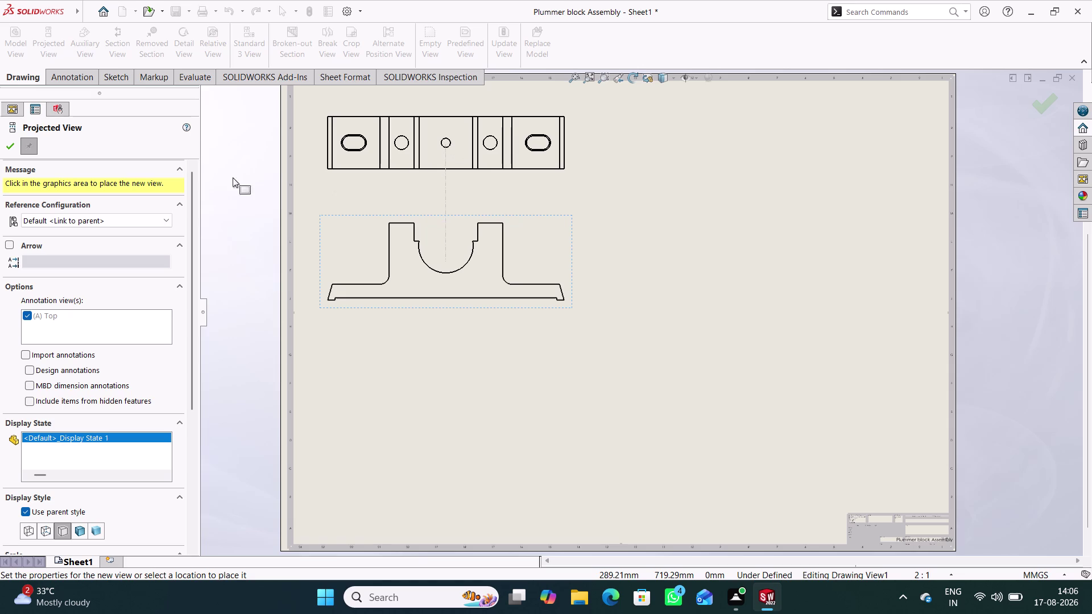
Cancel the projected top view and show hidden lines in the front view.
click(11, 147)
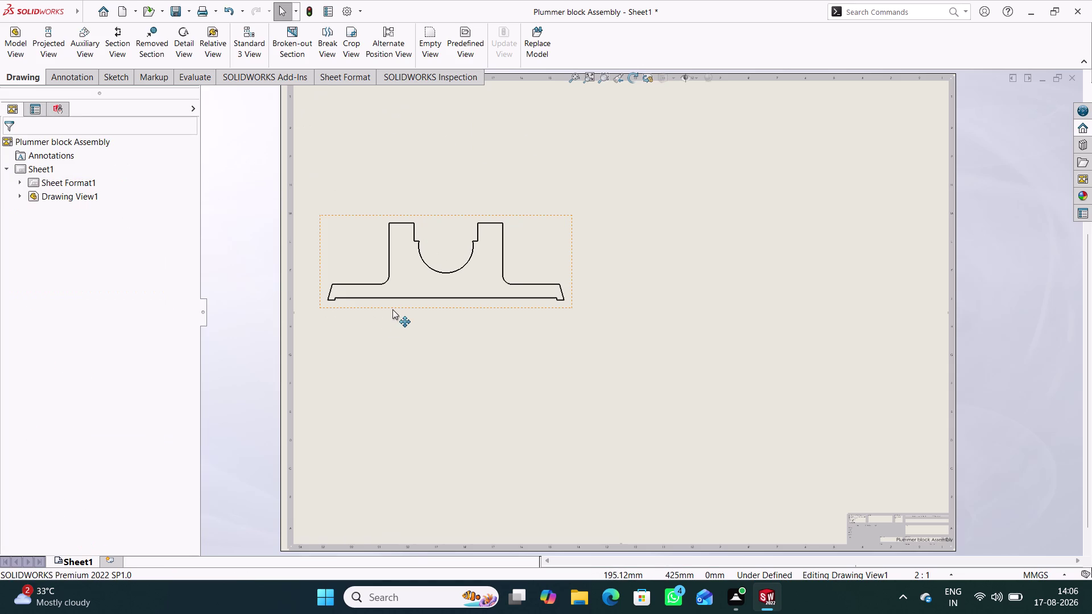
double_click(395, 308)
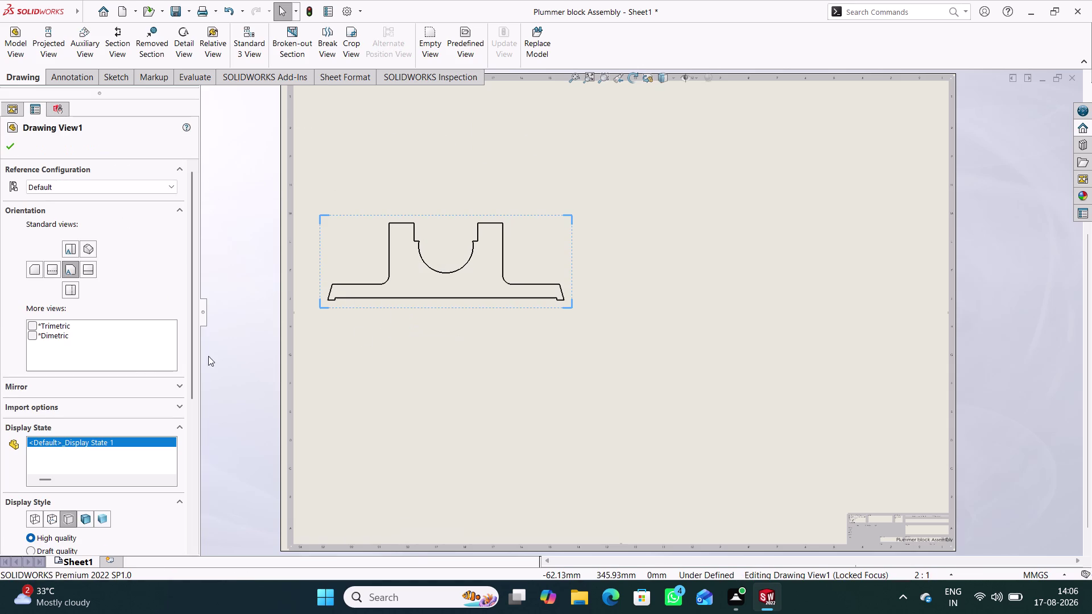
click(46, 516)
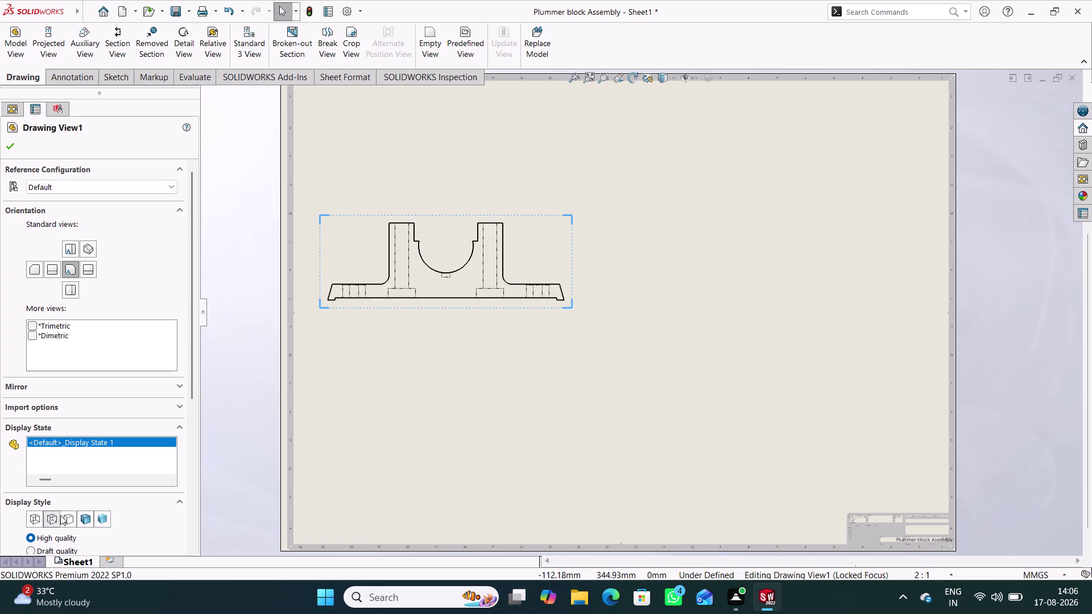
scroll(down, 3)
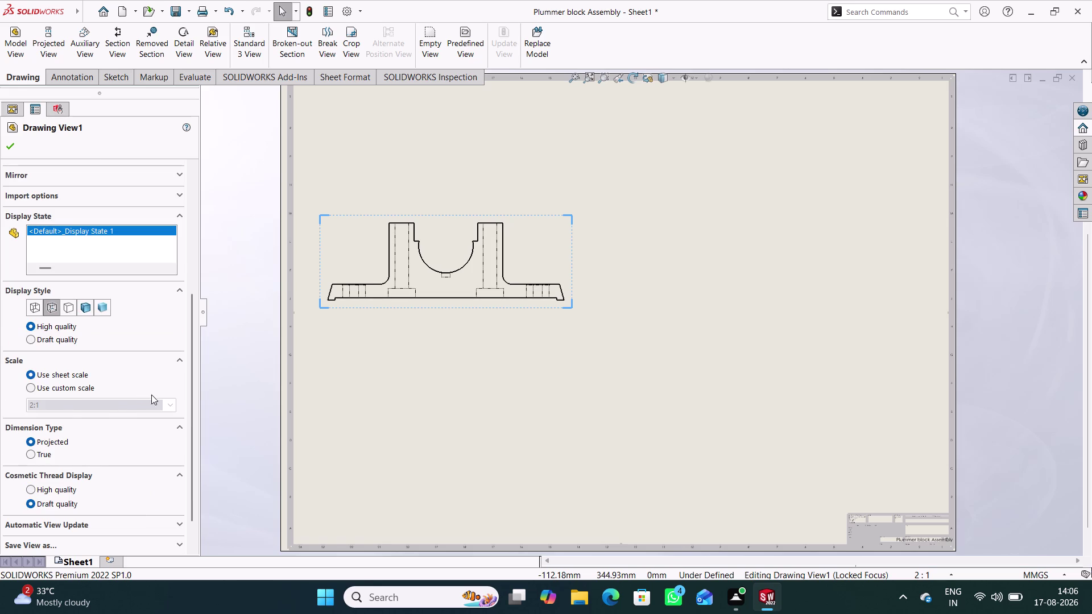
click(68, 389)
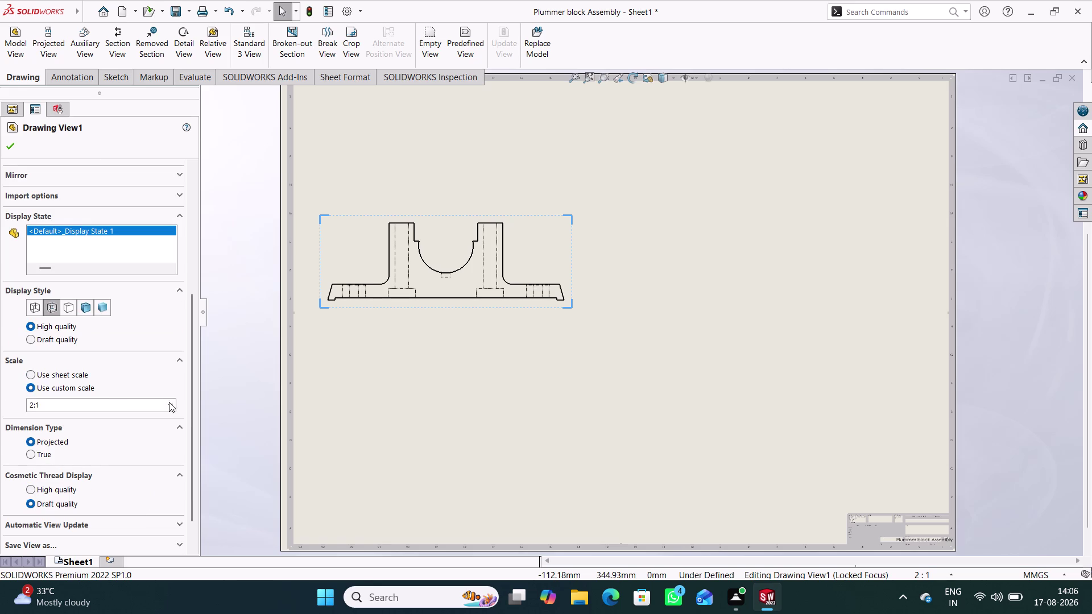
Give the front view a smaller custom scale, after briefly trying 2:1.
click(171, 405)
click(66, 418)
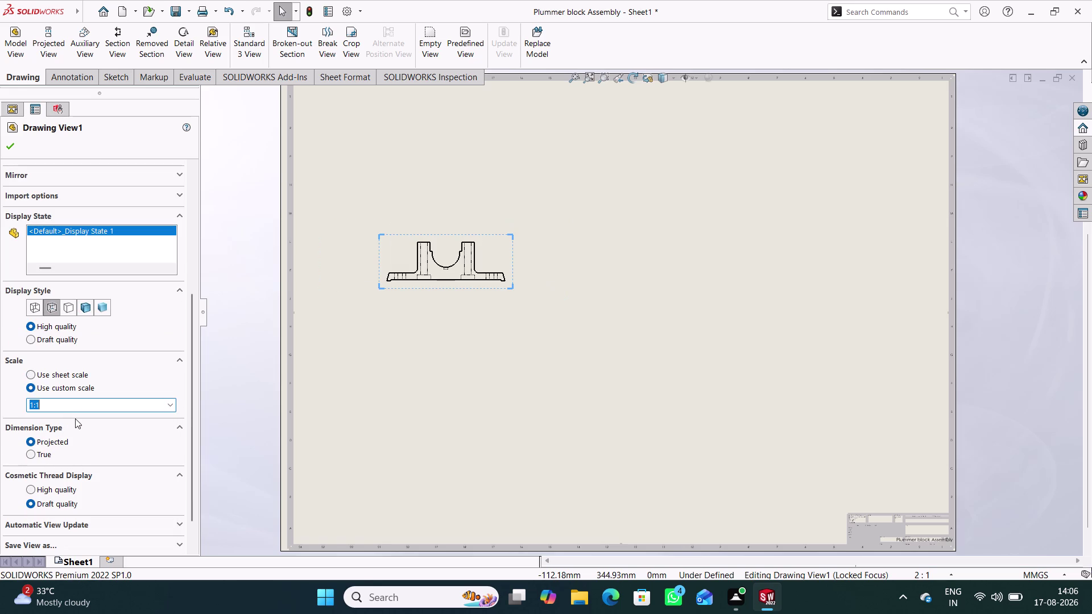
click(169, 406)
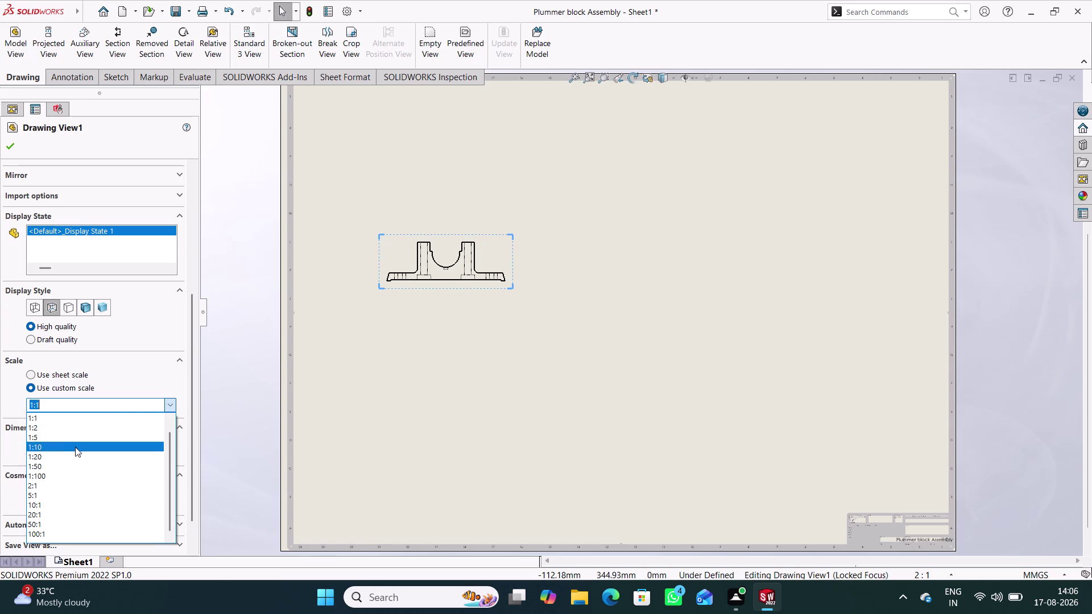
click(64, 482)
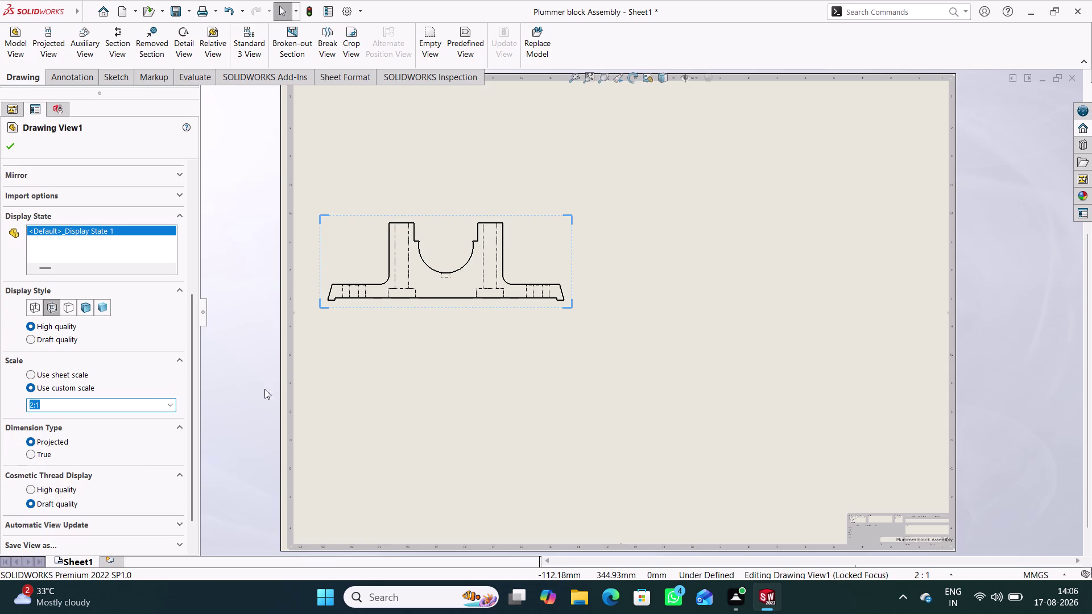
click(168, 406)
click(85, 422)
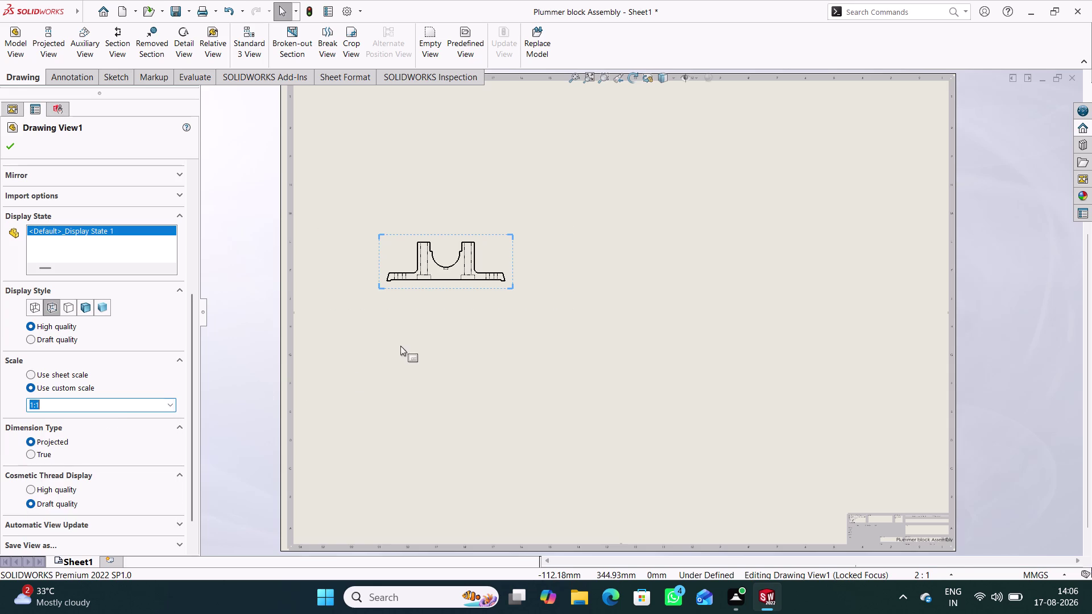
click(436, 332)
scroll(up, 3)
scroll(down, 3)
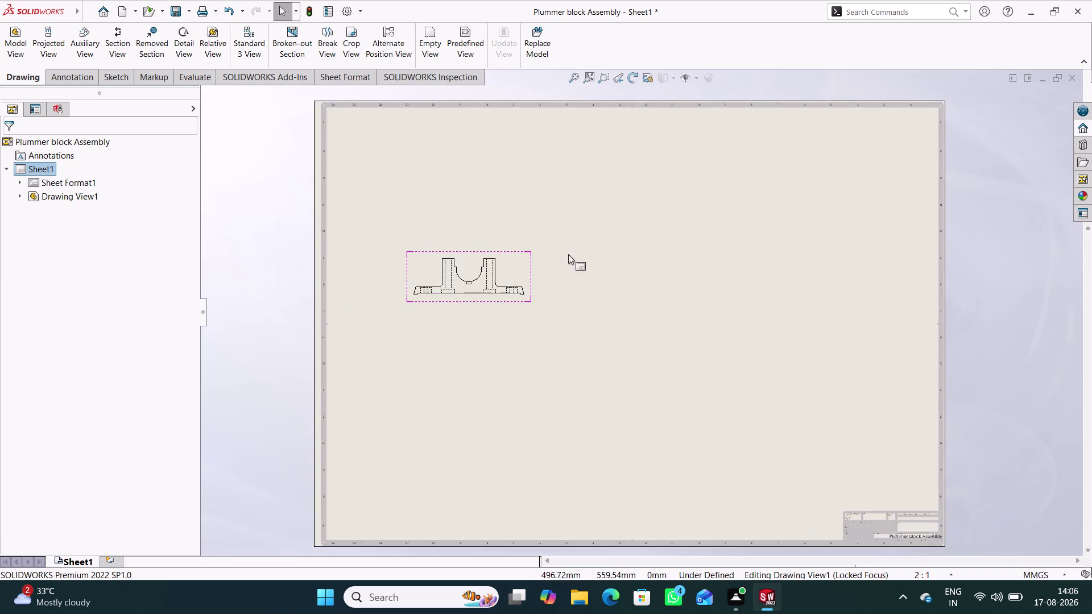
drag(528, 292, 468, 229)
click(414, 319)
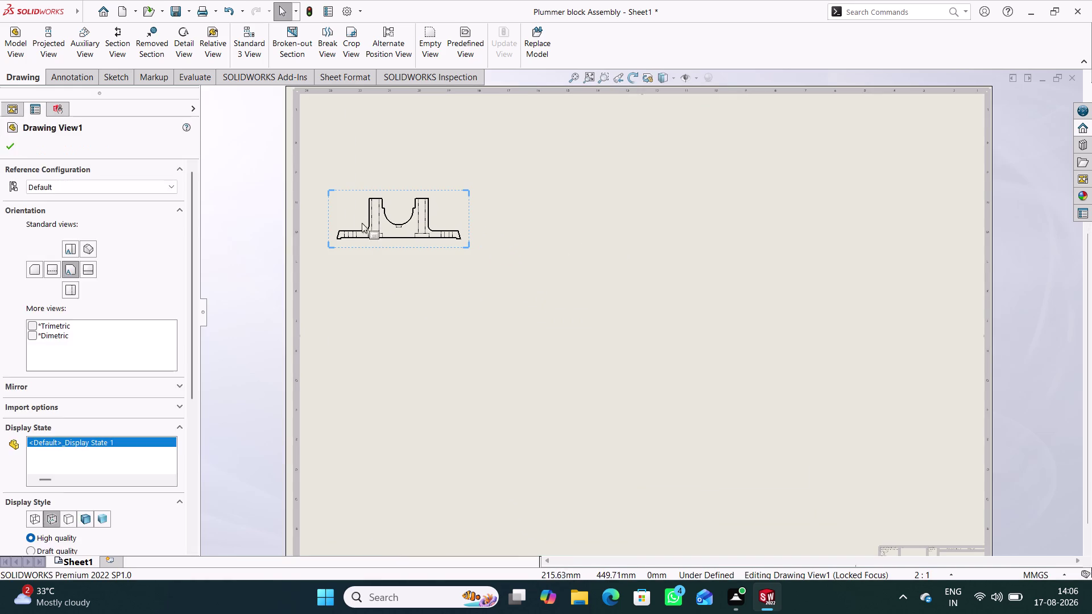
Draw a horizontal cutting line through the front view, preview section A-A, then cancel it.
click(120, 49)
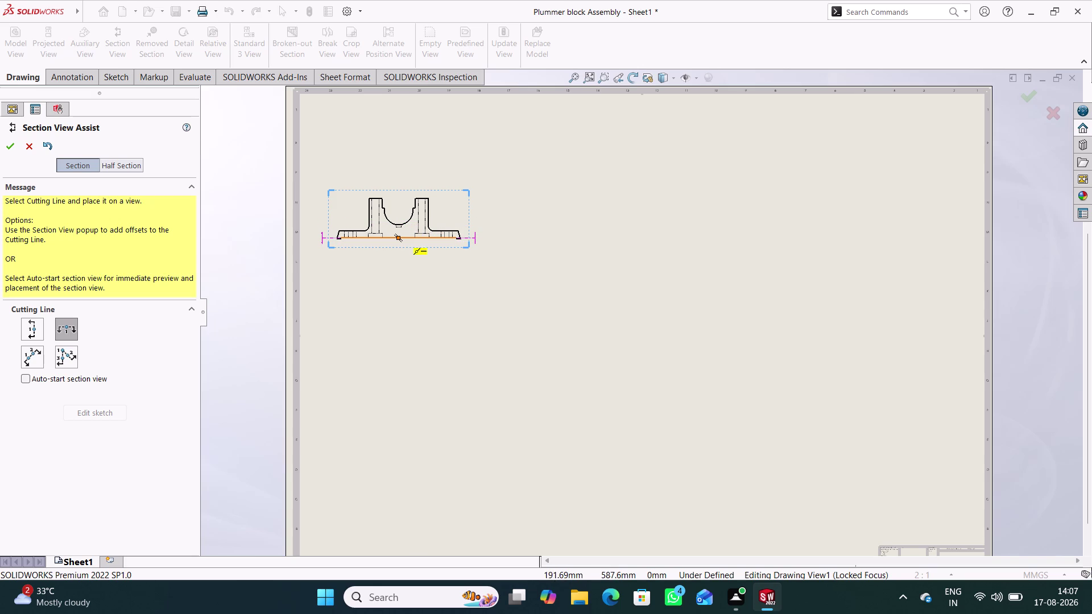
click(399, 236)
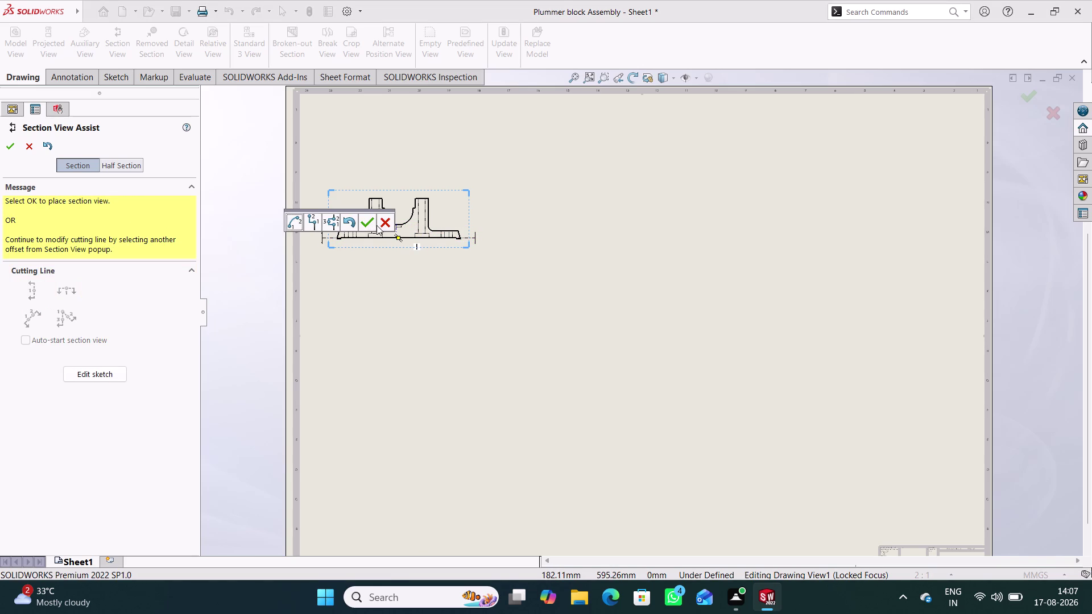
click(366, 222)
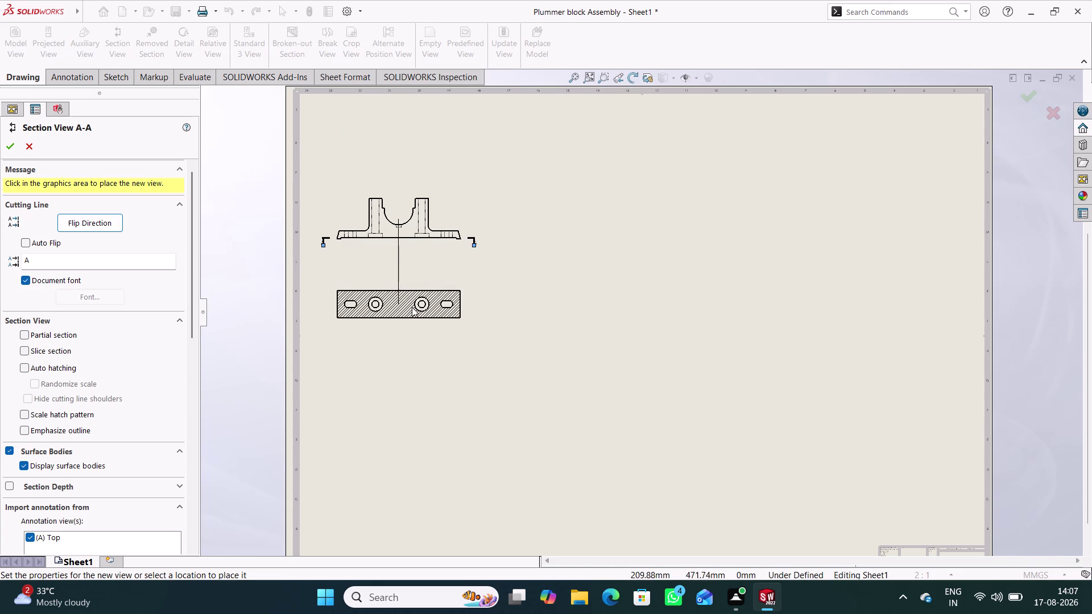
click(31, 150)
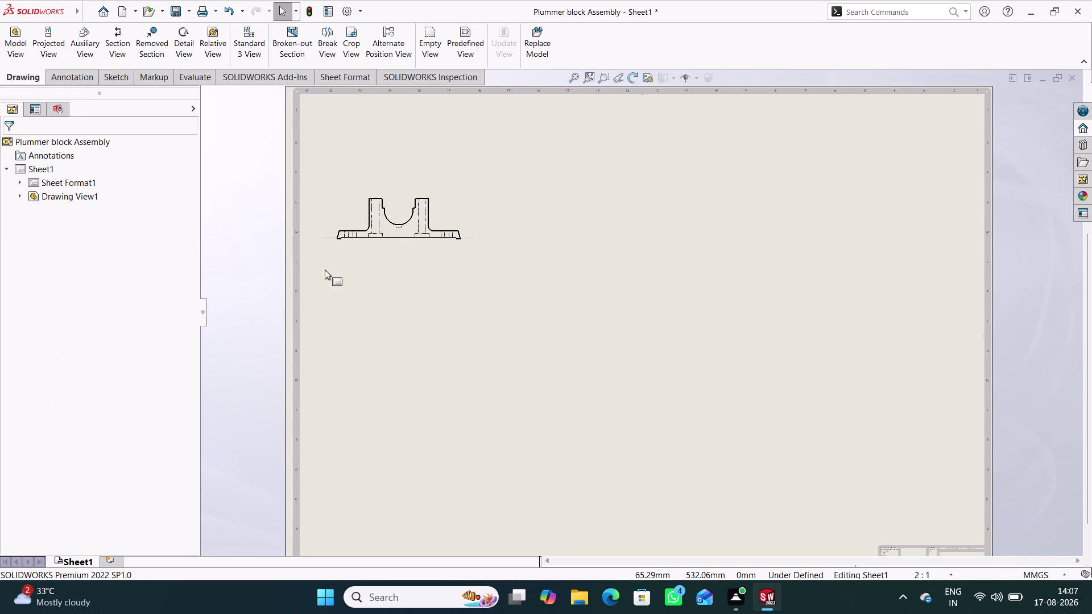
Undo the existing views and insert a model view of the Plummer block Assembly.
key(ctrl+z)
key(ctrl+z)
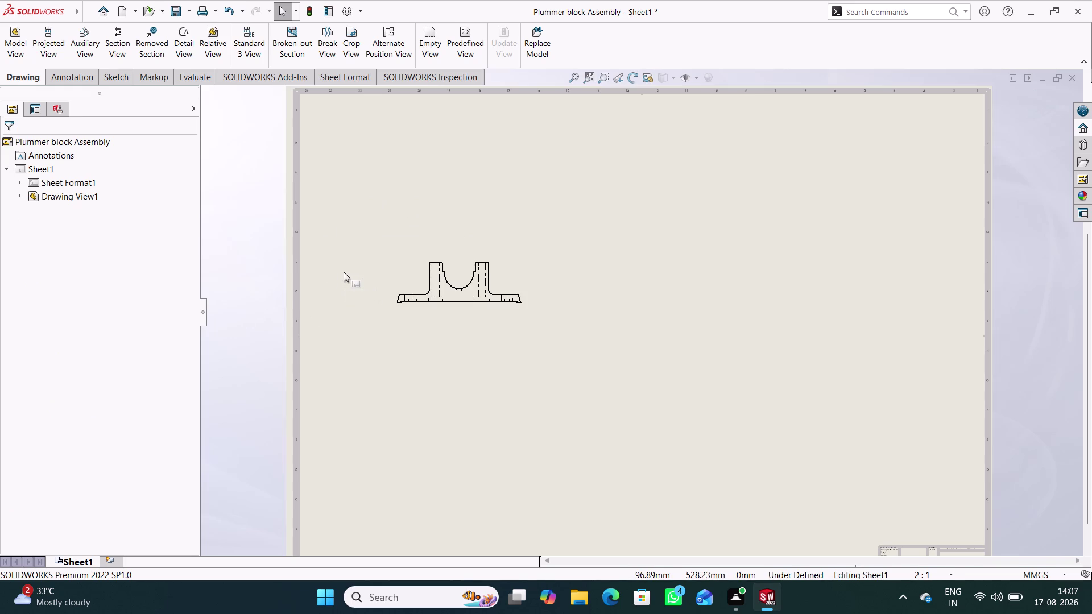
key(ctrl+z)
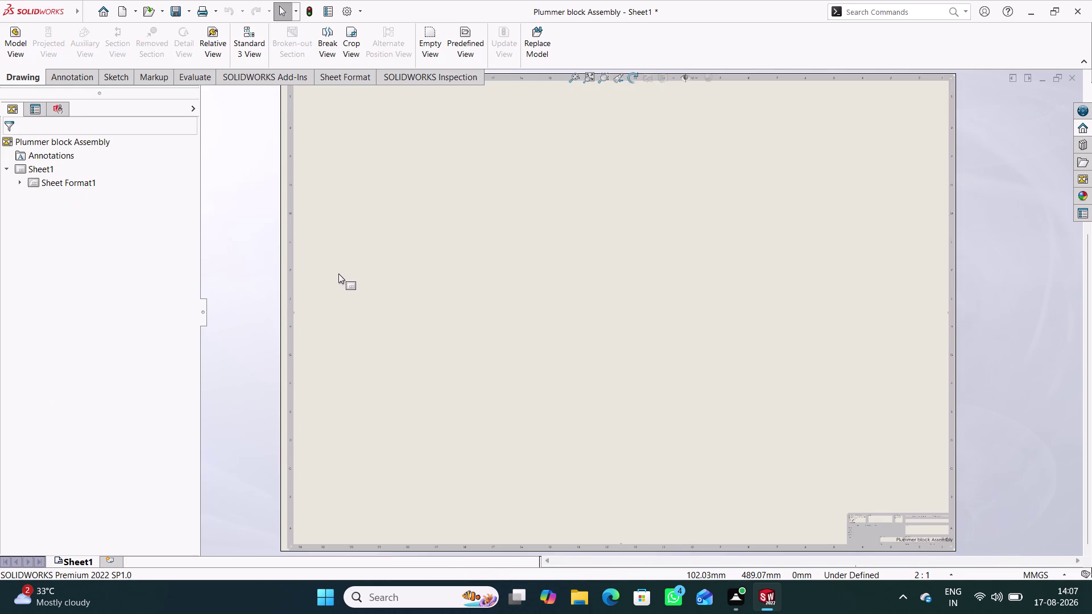
click(25, 56)
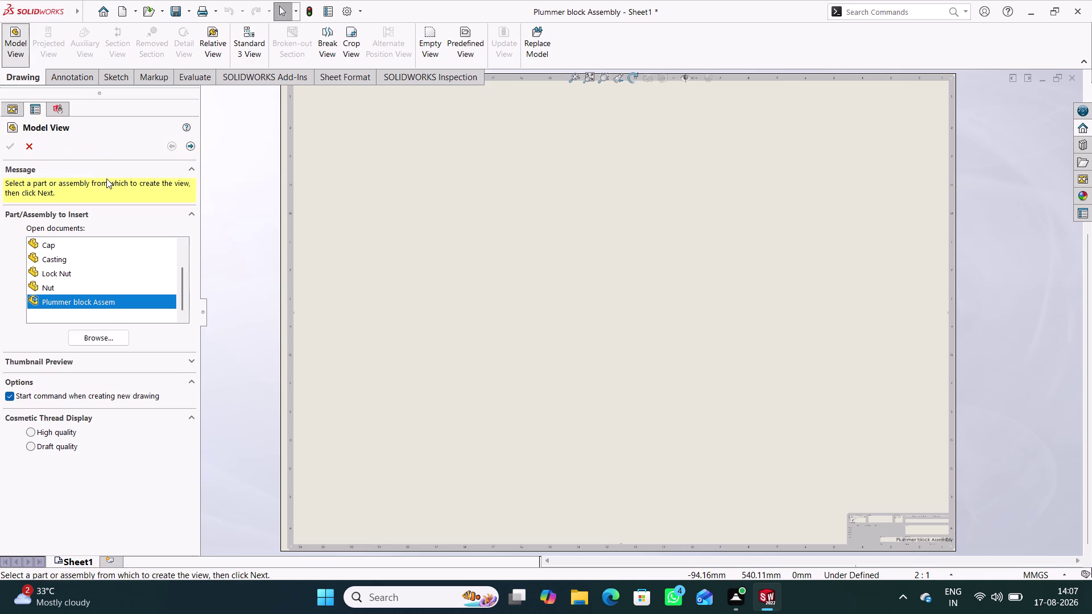
double_click(80, 263)
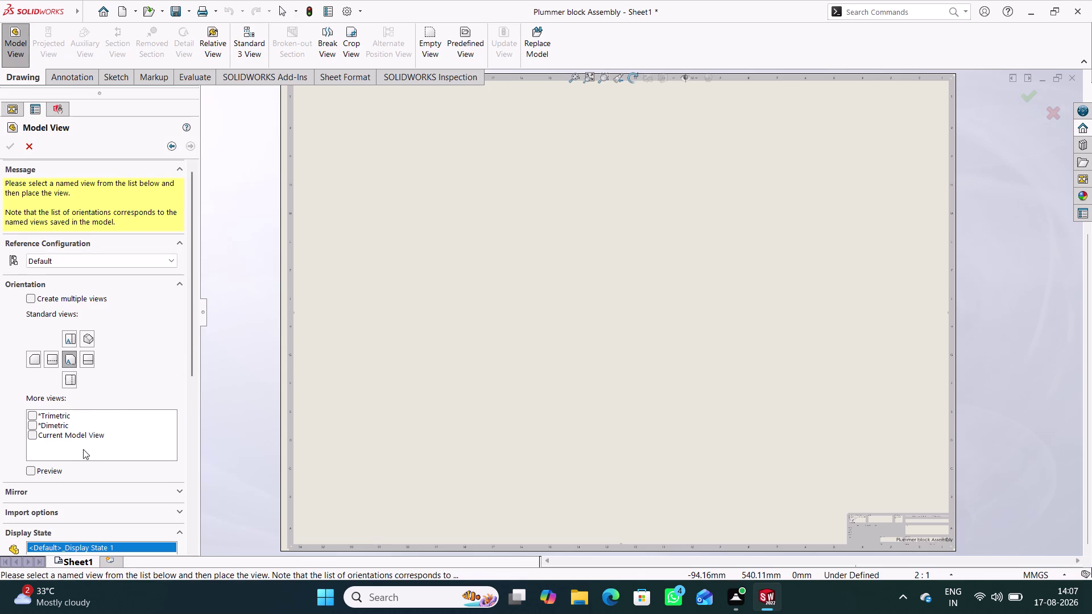
Set the new assembly view to a custom 1:1 scale.
scroll(down, 3)
scroll(down, 3)
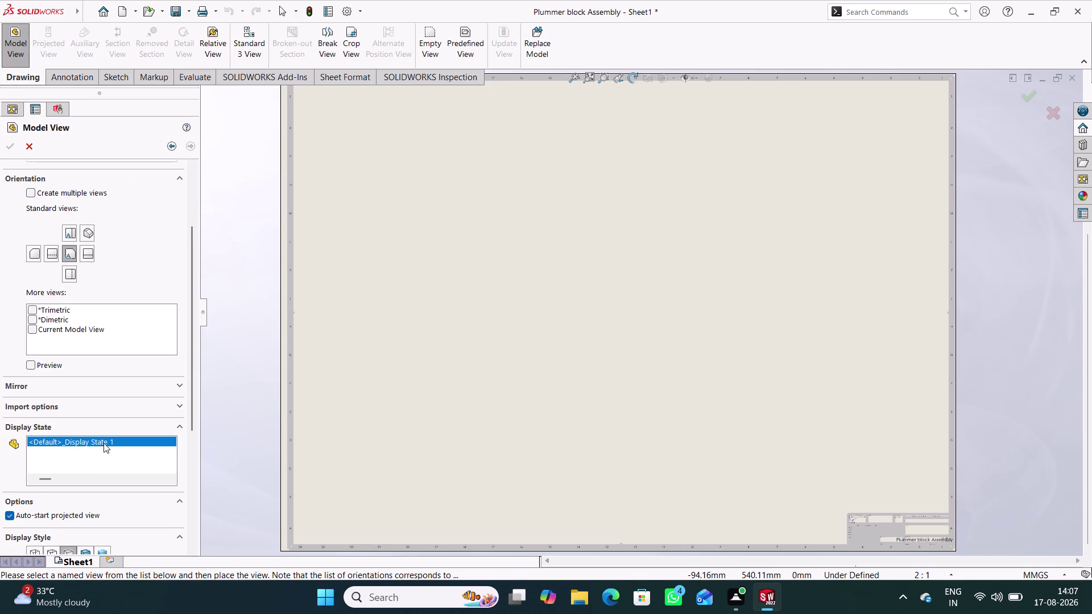
scroll(down, 3)
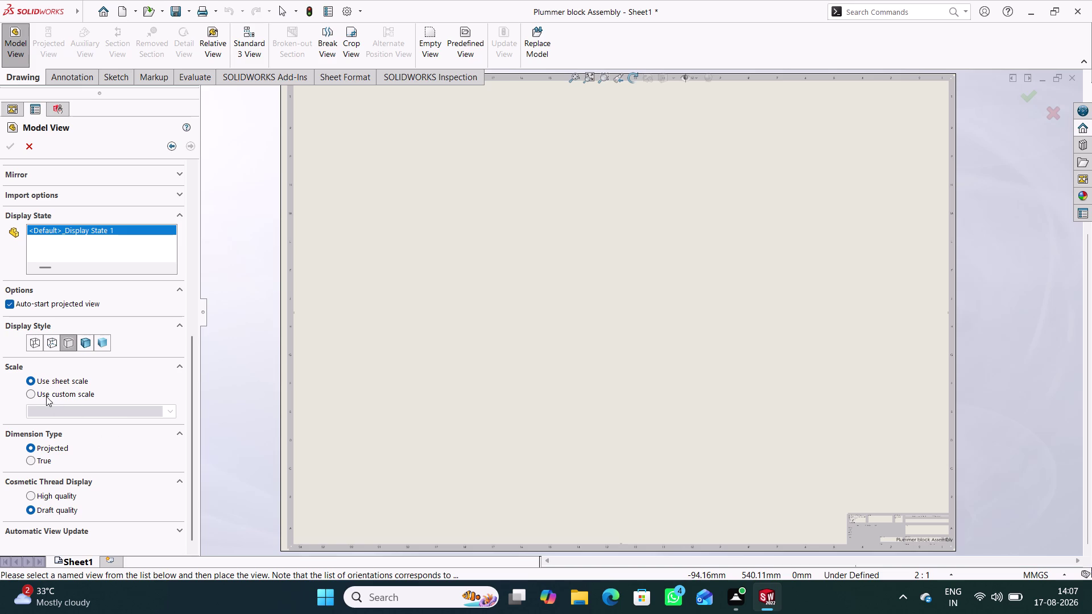
click(48, 391)
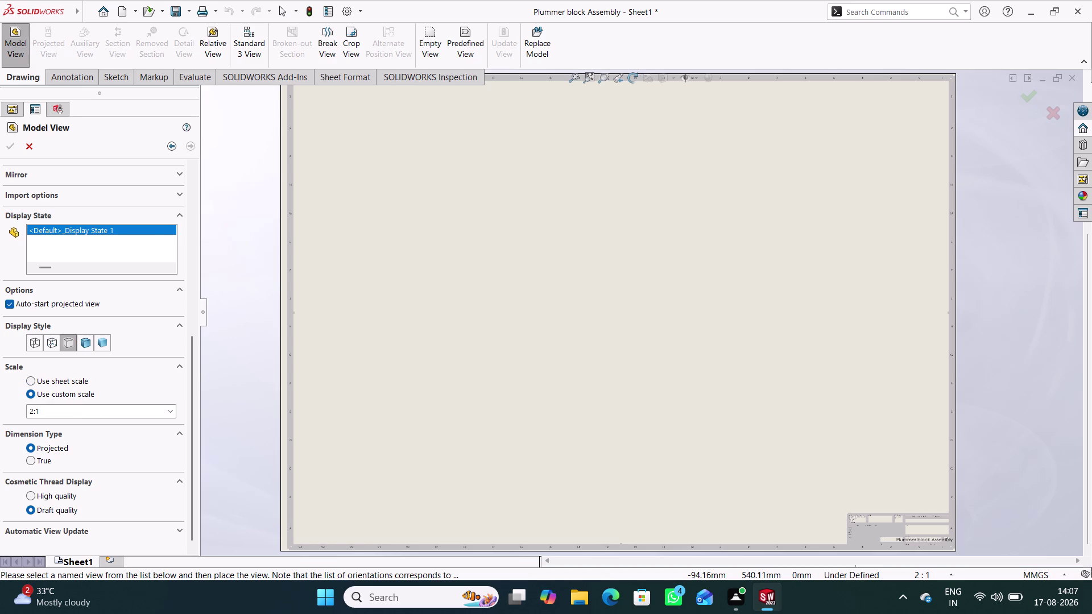
click(123, 412)
click(171, 411)
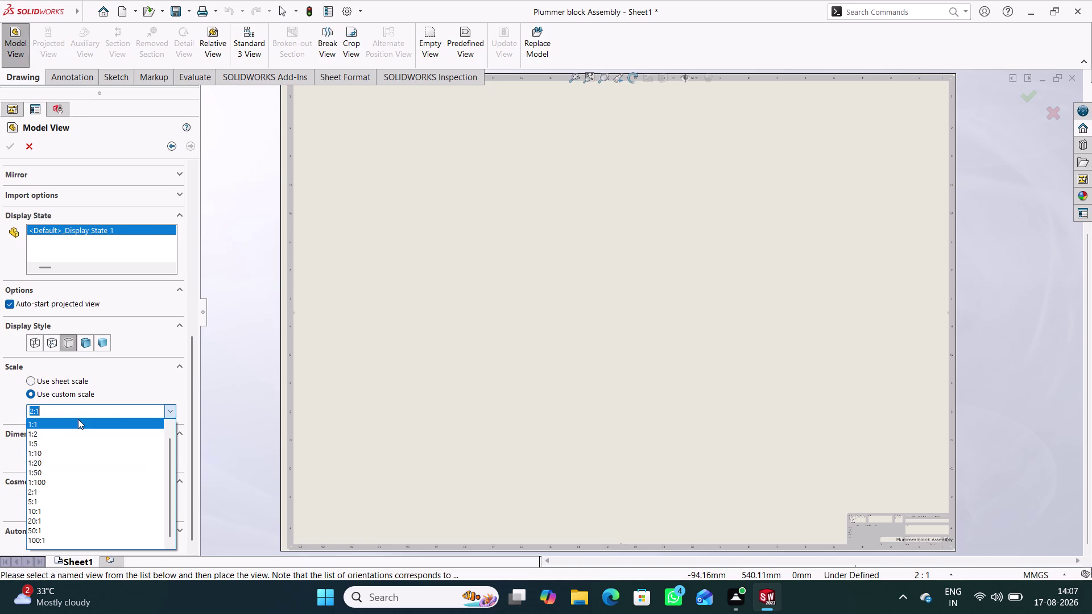
click(70, 421)
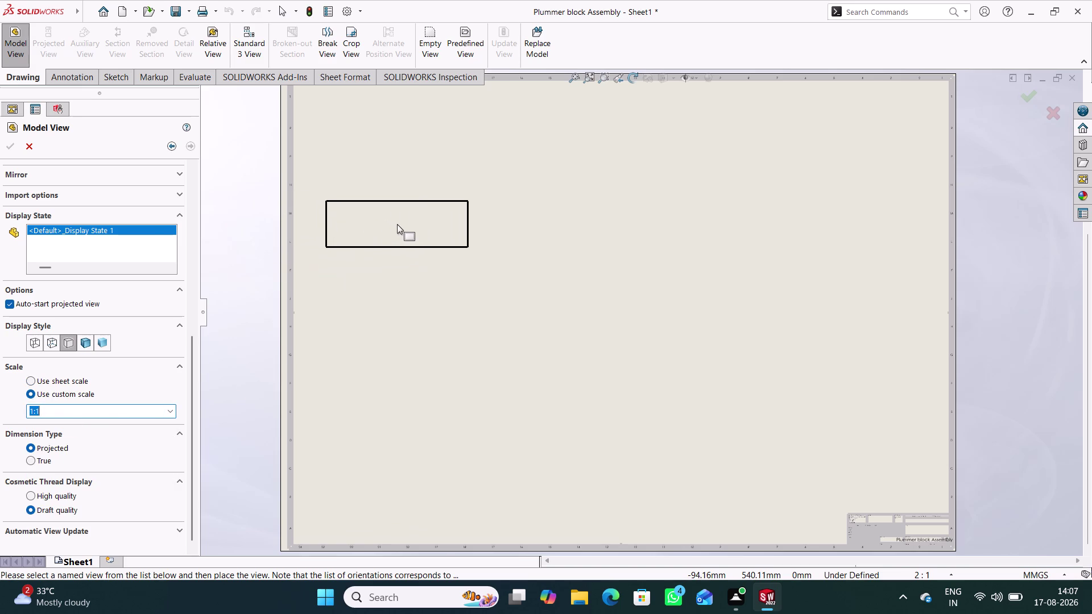
Place the front view and project a top view above it.
click(397, 224)
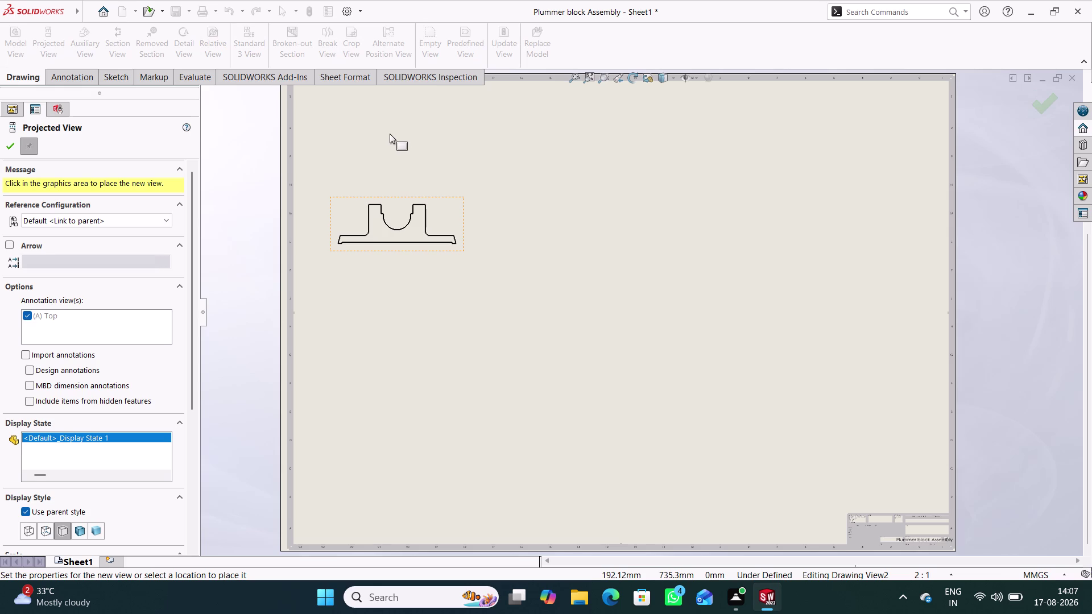
click(385, 135)
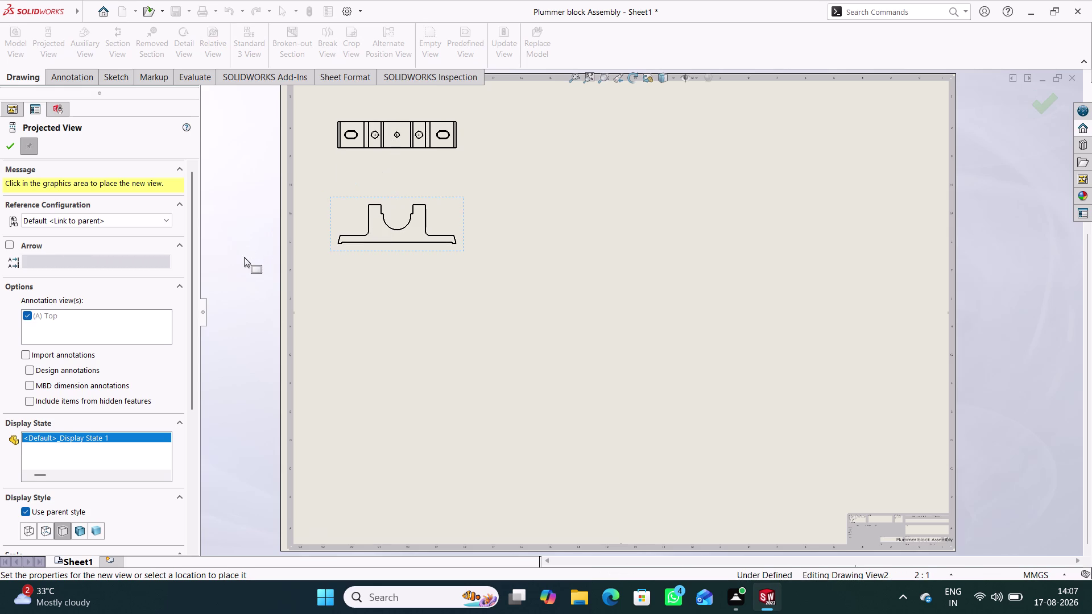
click(13, 149)
double_click(382, 254)
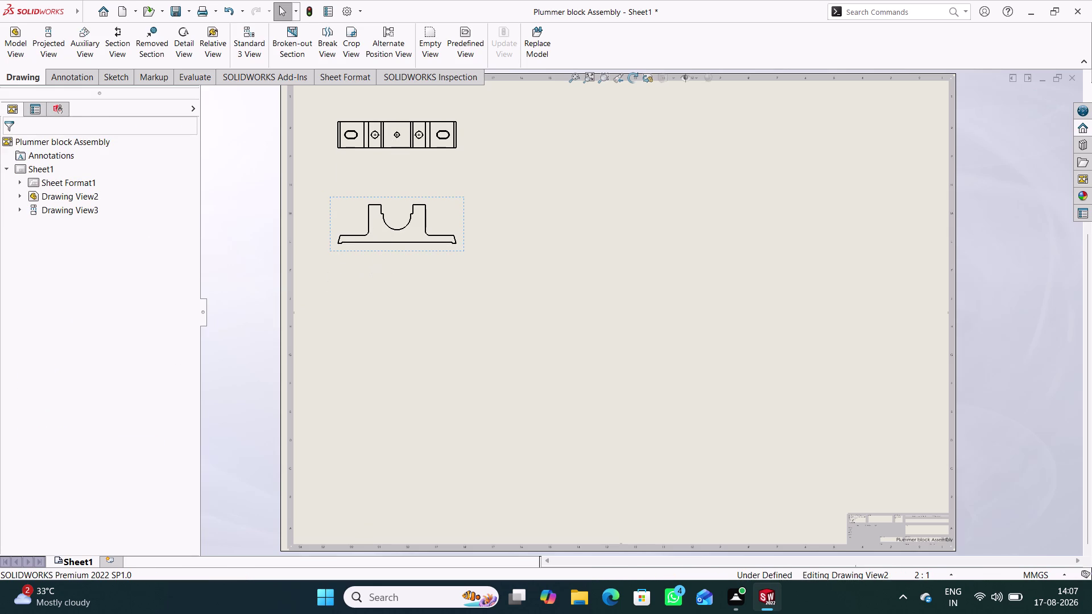
click(51, 522)
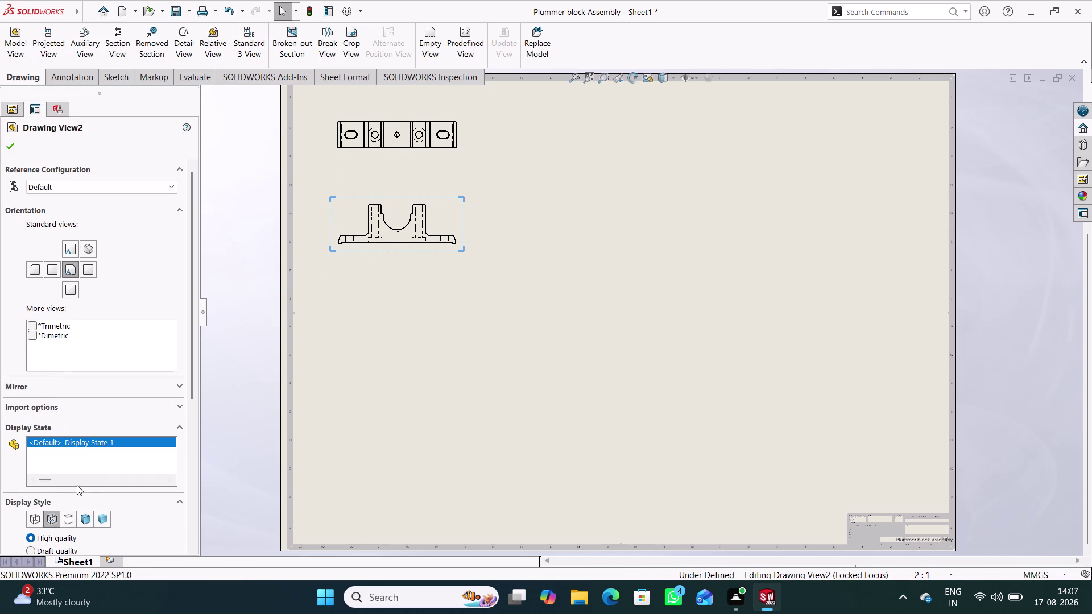
Show hidden lines in the assembly front view, then choose the Casting part for a new view.
click(10, 148)
click(401, 305)
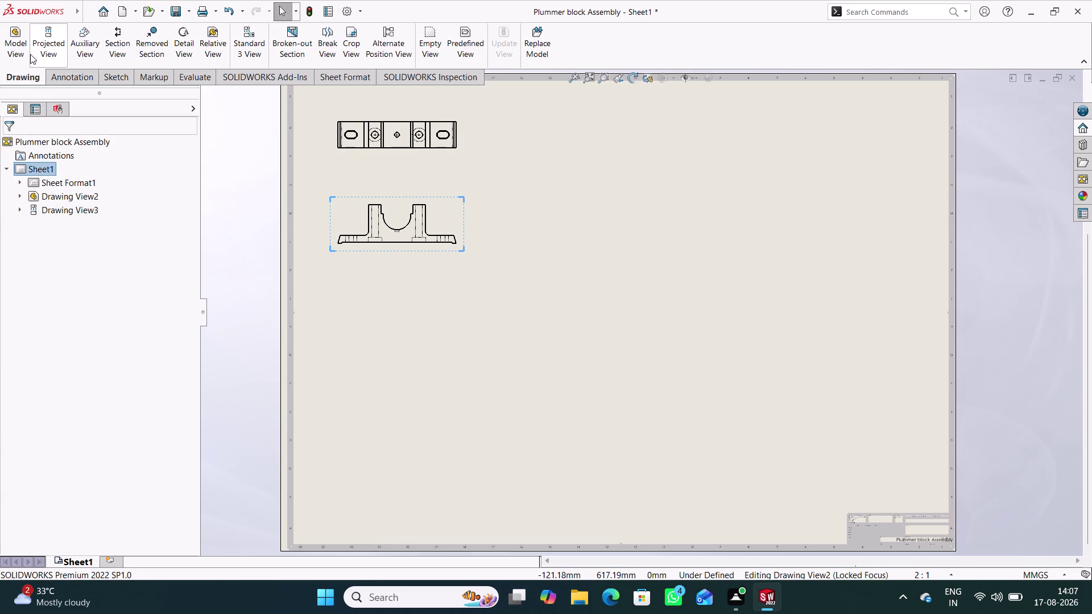
click(18, 52)
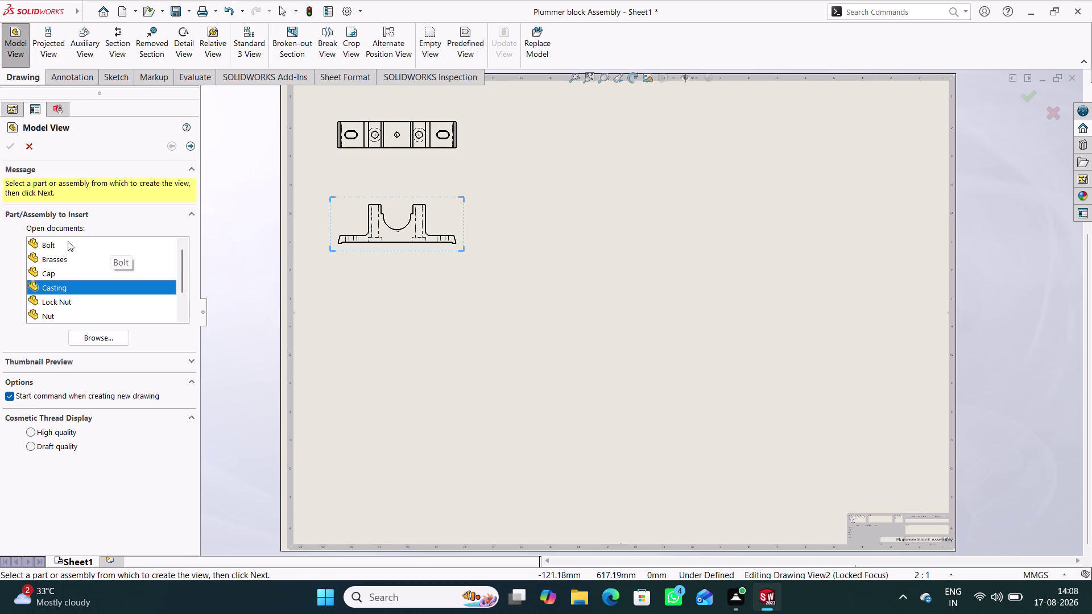
double_click(64, 278)
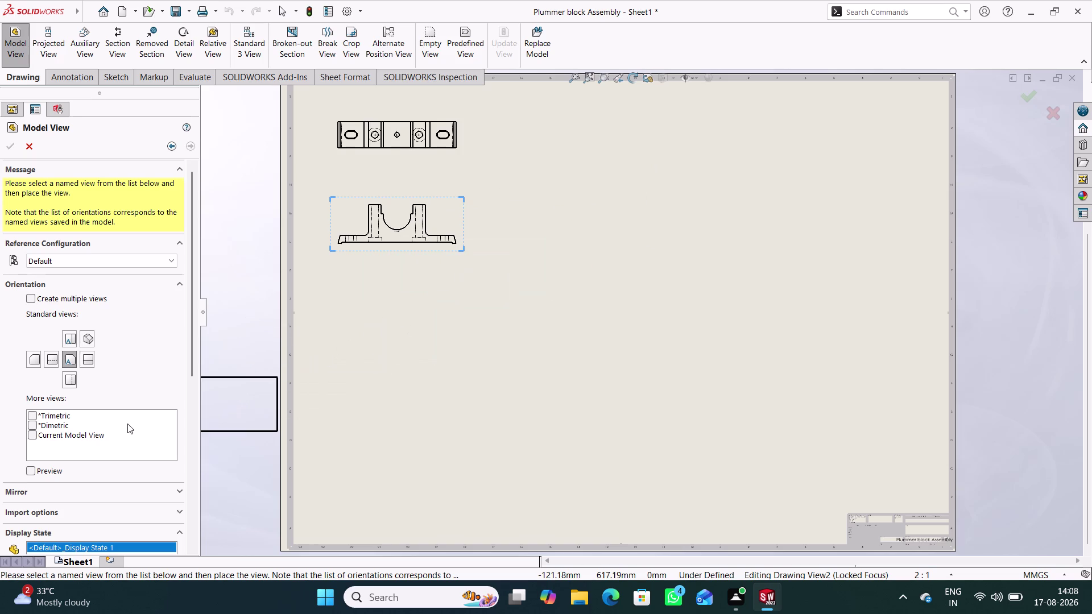
scroll(down, 3)
scroll(down, 3)
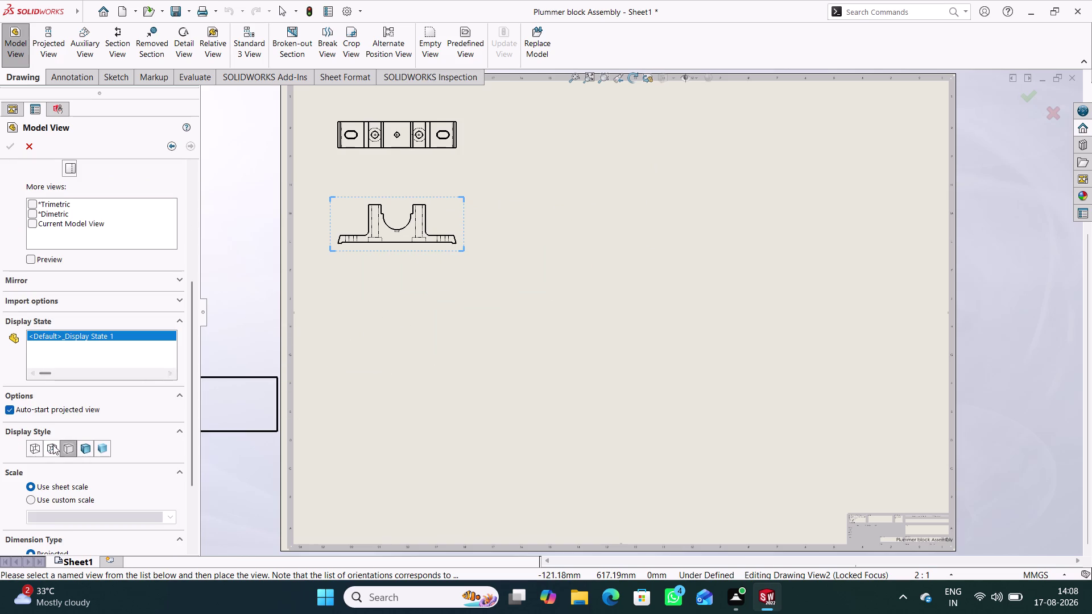
Give the Casting view hidden lines visible and a custom preset scale.
click(51, 447)
scroll(down, 3)
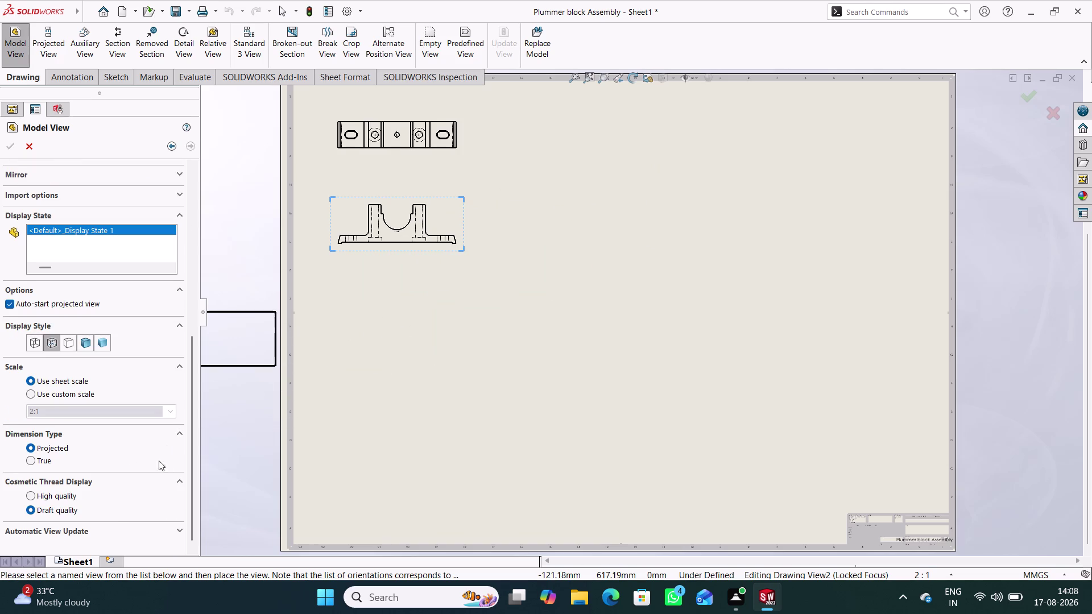
click(68, 392)
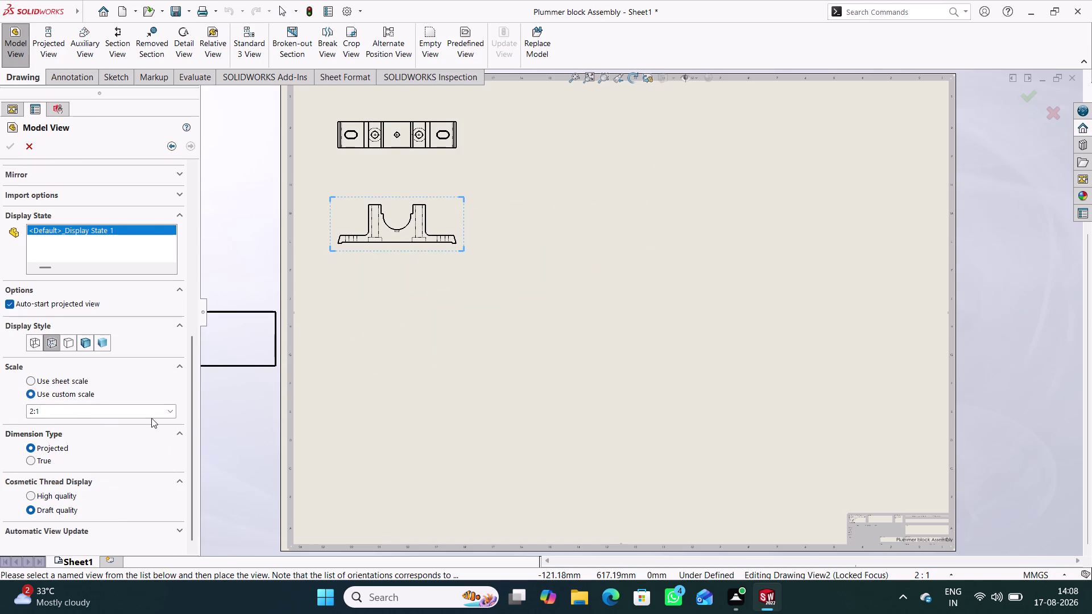
click(168, 414)
click(72, 422)
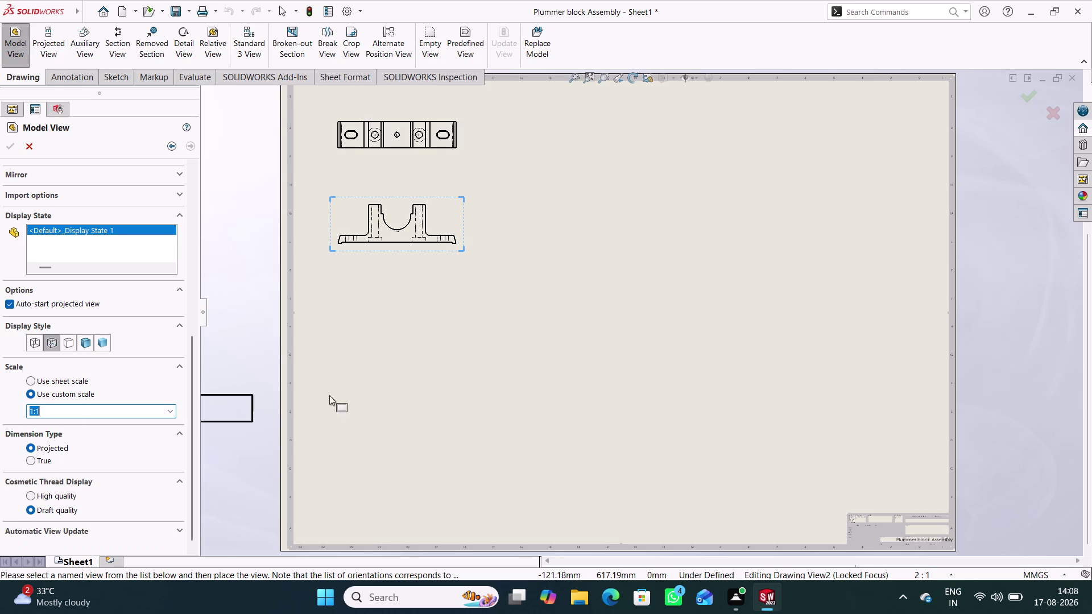
Place the new view right of the front view with its projected view above.
click(558, 224)
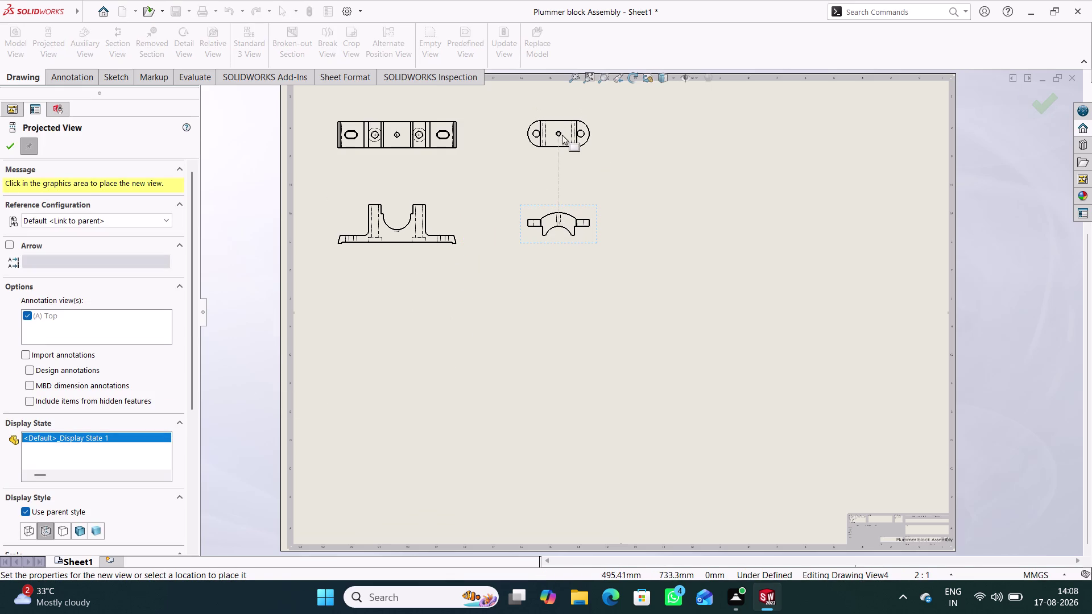
click(562, 137)
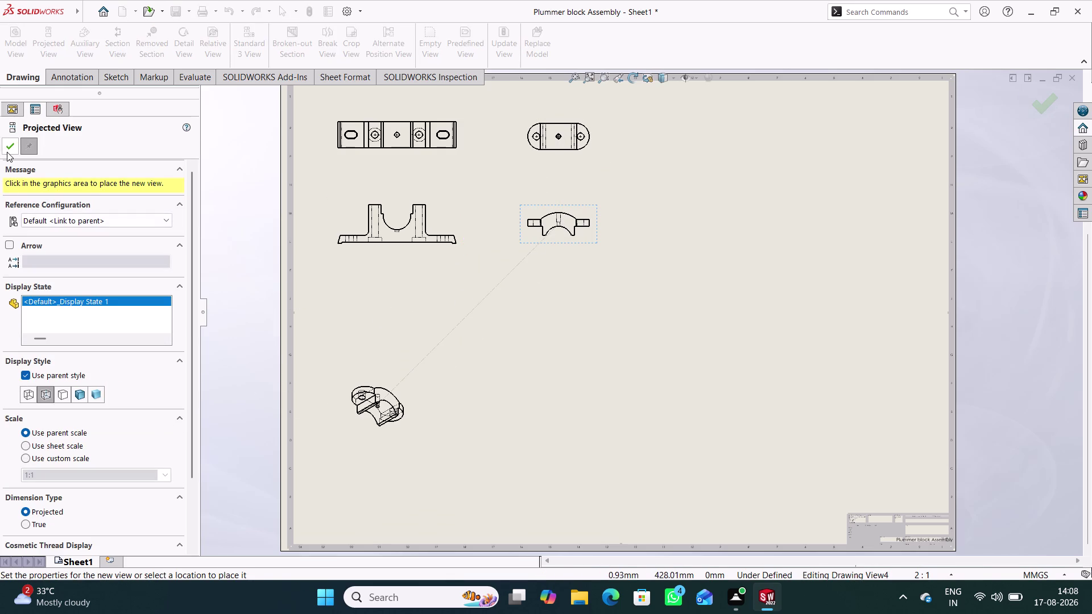
click(11, 155)
click(7, 147)
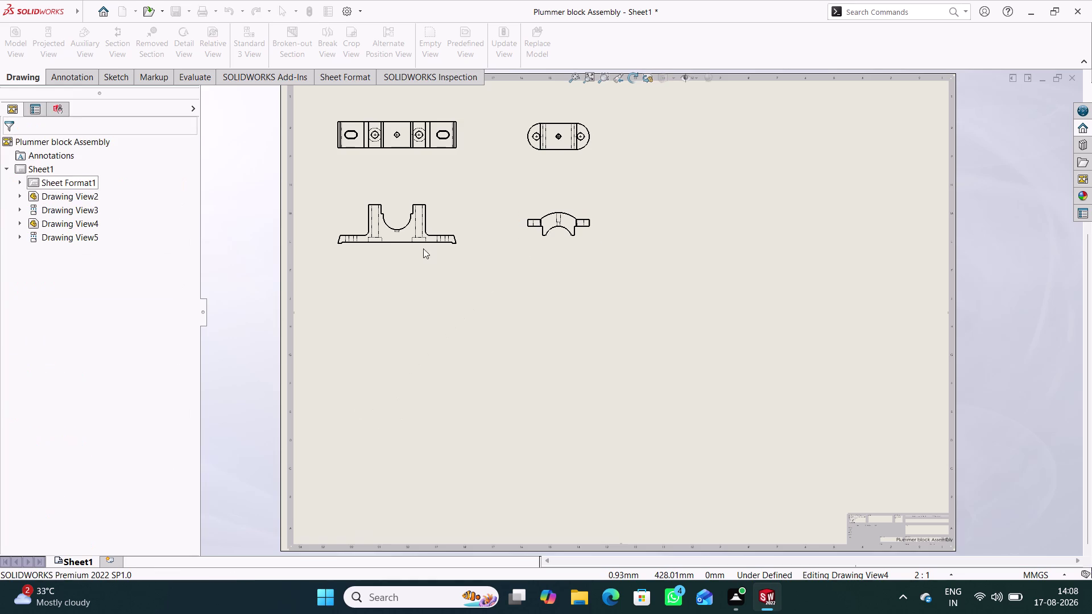
scroll(down, 3)
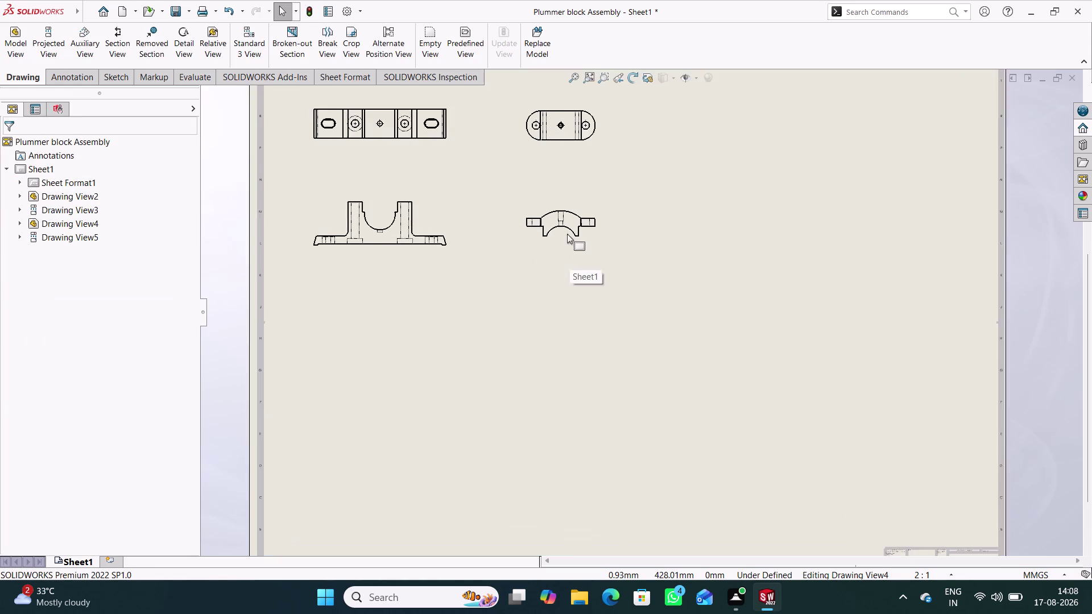
Start a new model view of the Brasses part.
scroll(down, 3)
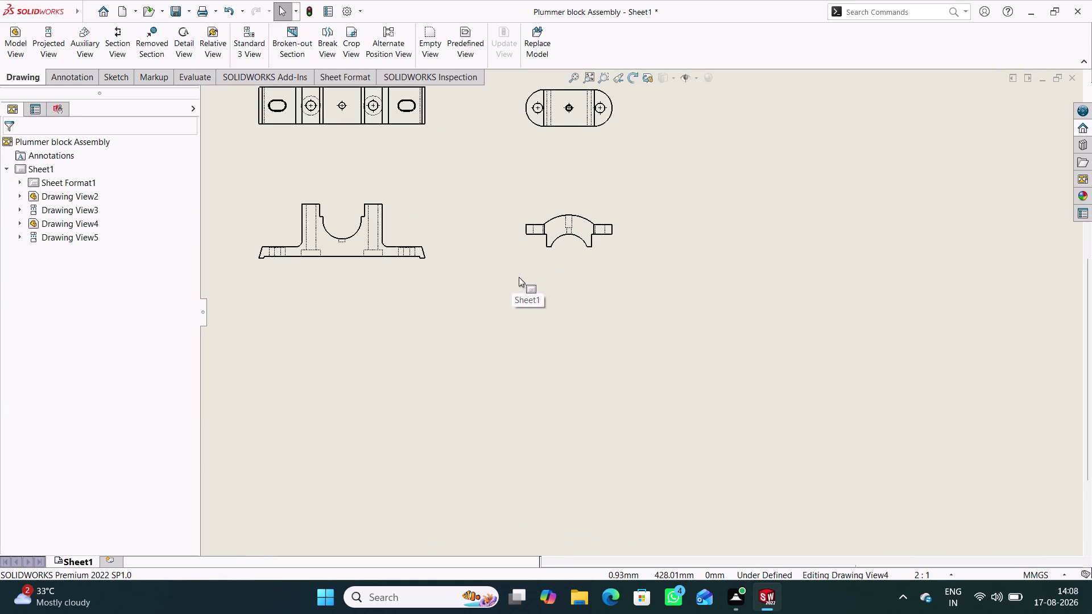
scroll(up, 3)
scroll(down, 3)
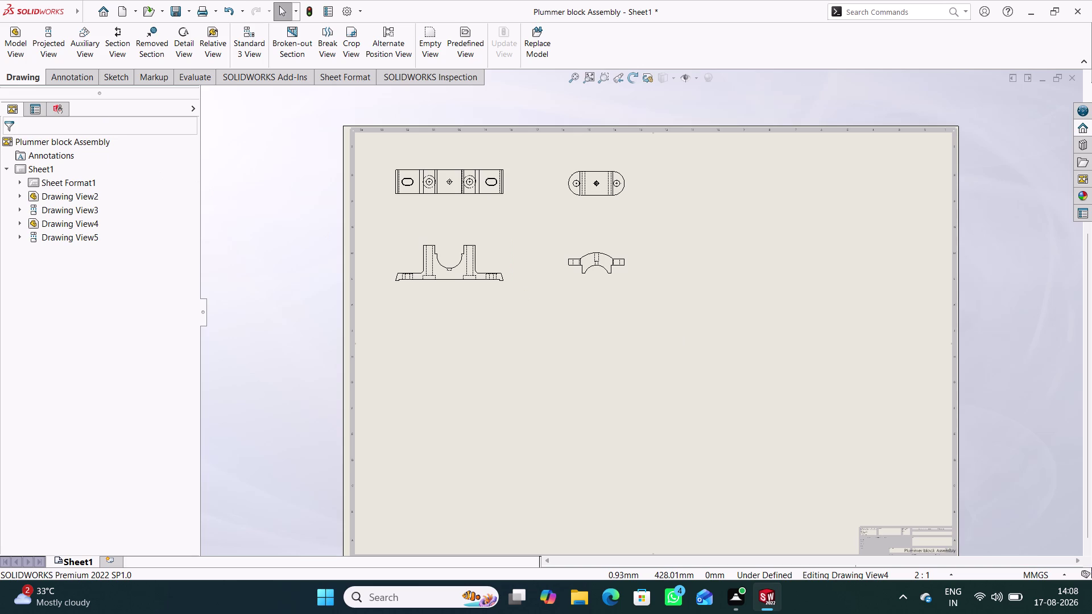
click(15, 55)
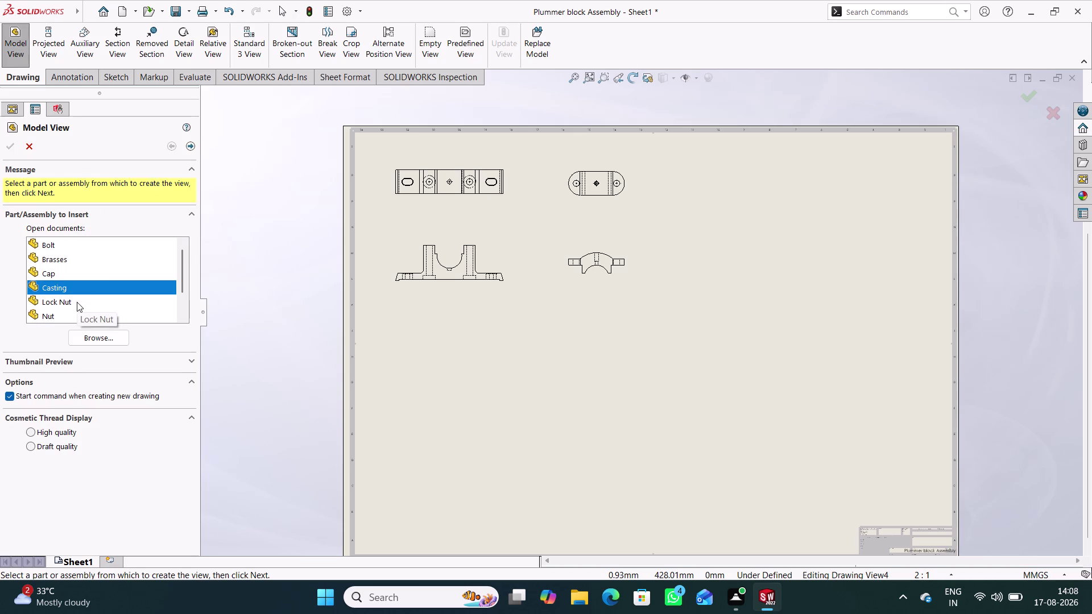
double_click(72, 263)
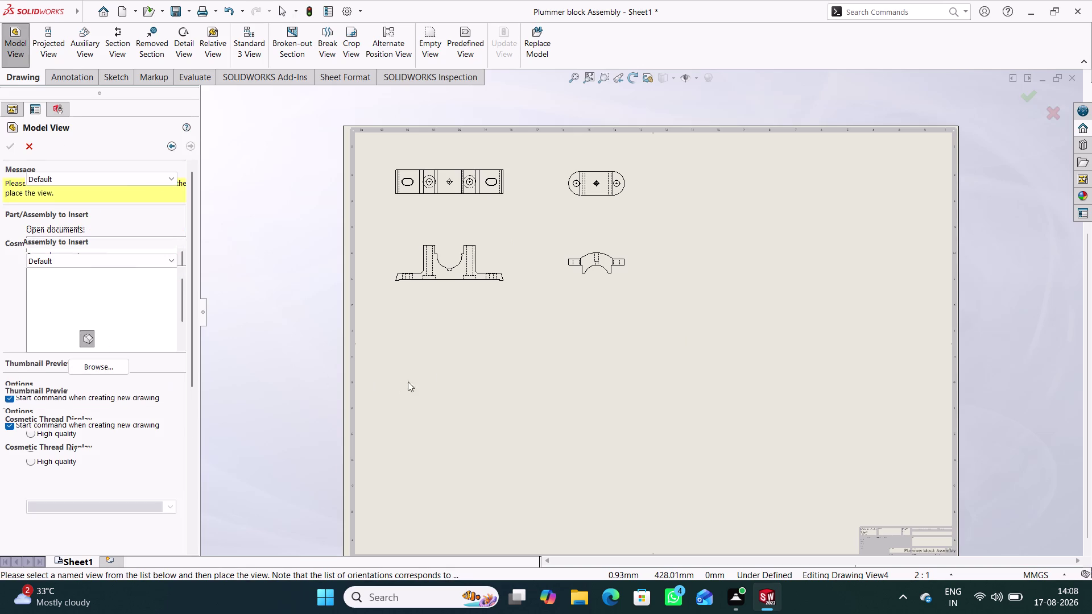
Choose the brasses view orientation and make hidden lines visible.
click(68, 357)
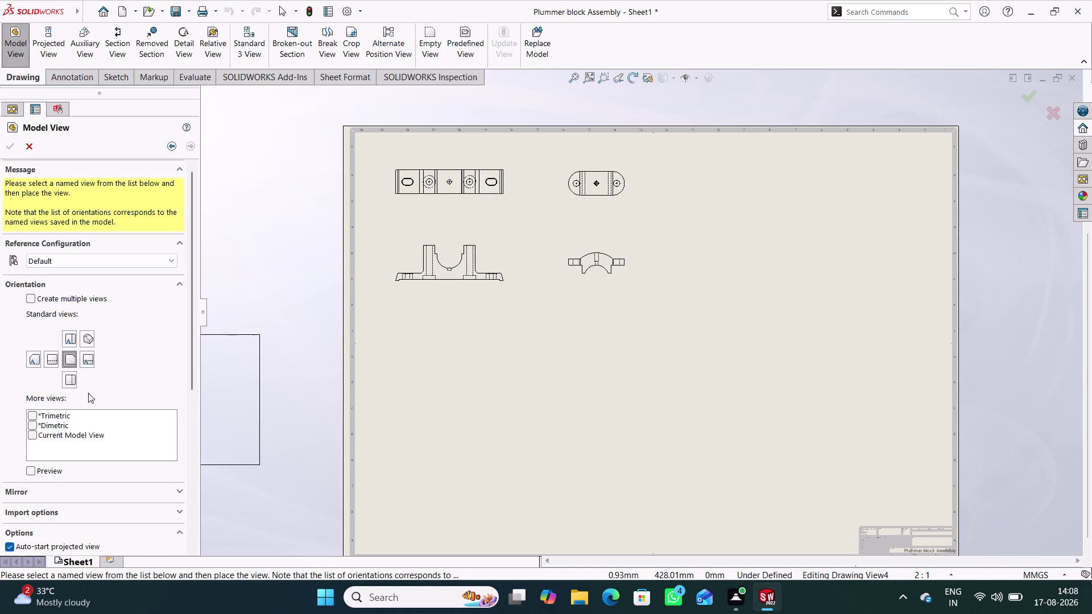
scroll(down, 3)
click(84, 359)
scroll(down, 3)
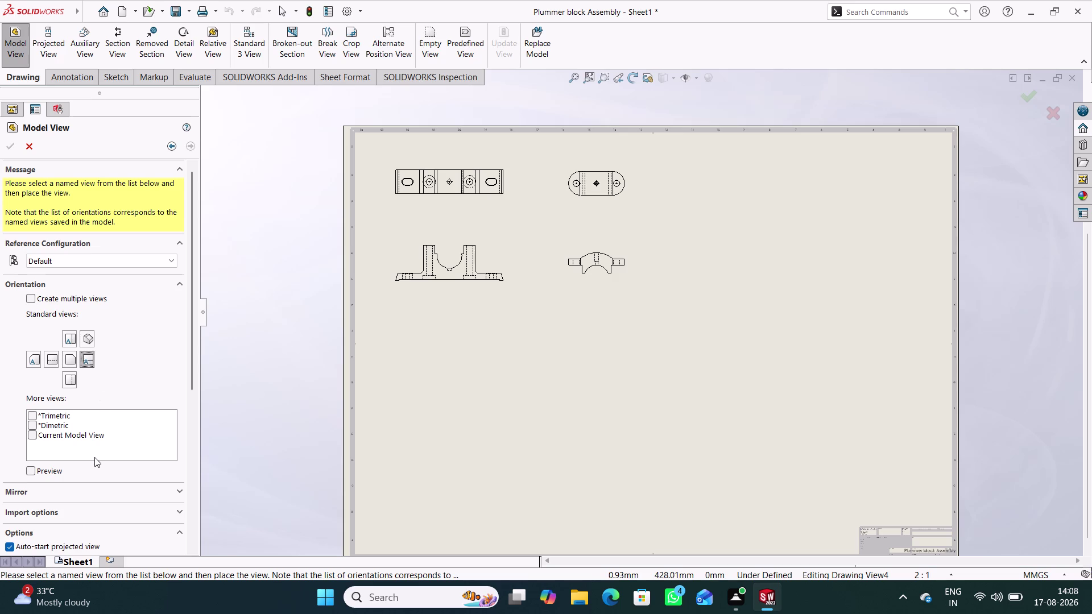
scroll(down, 3)
scroll(down, 3)
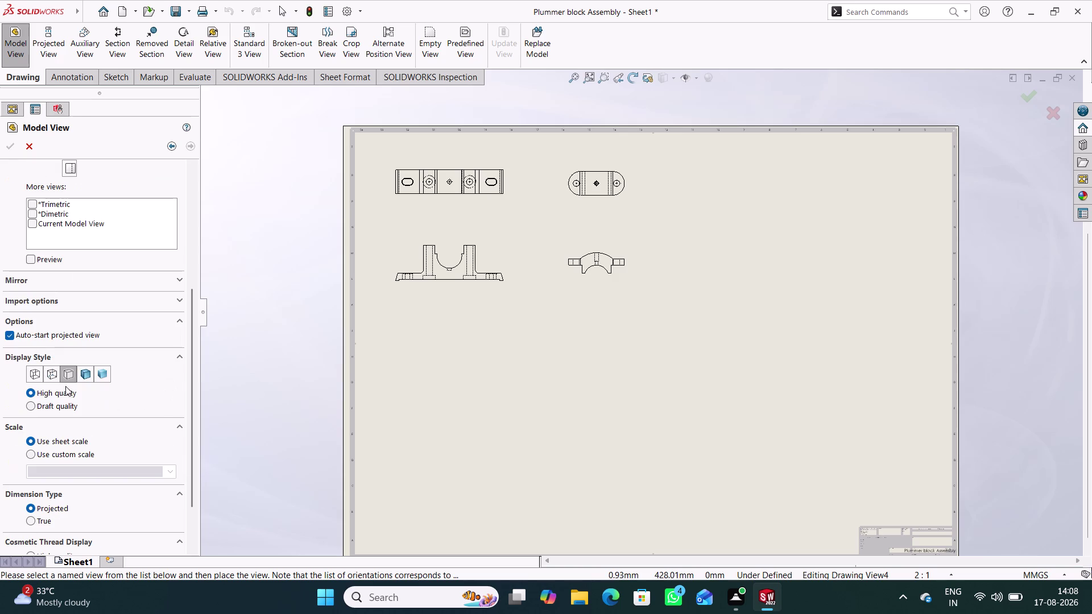
click(50, 380)
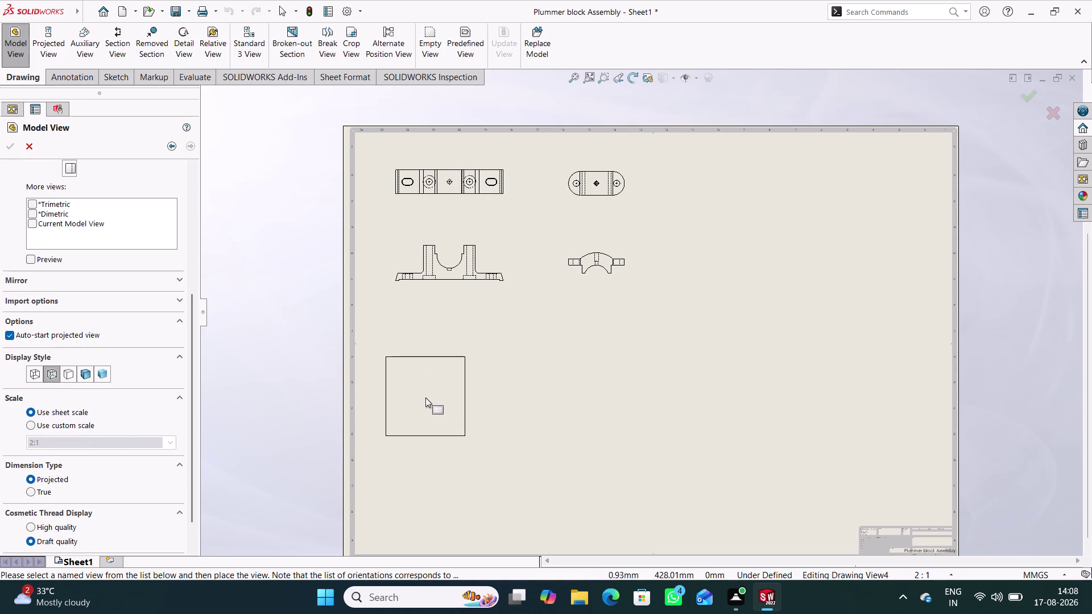
Place the brasses view below the casting with its projected view above it.
click(424, 397)
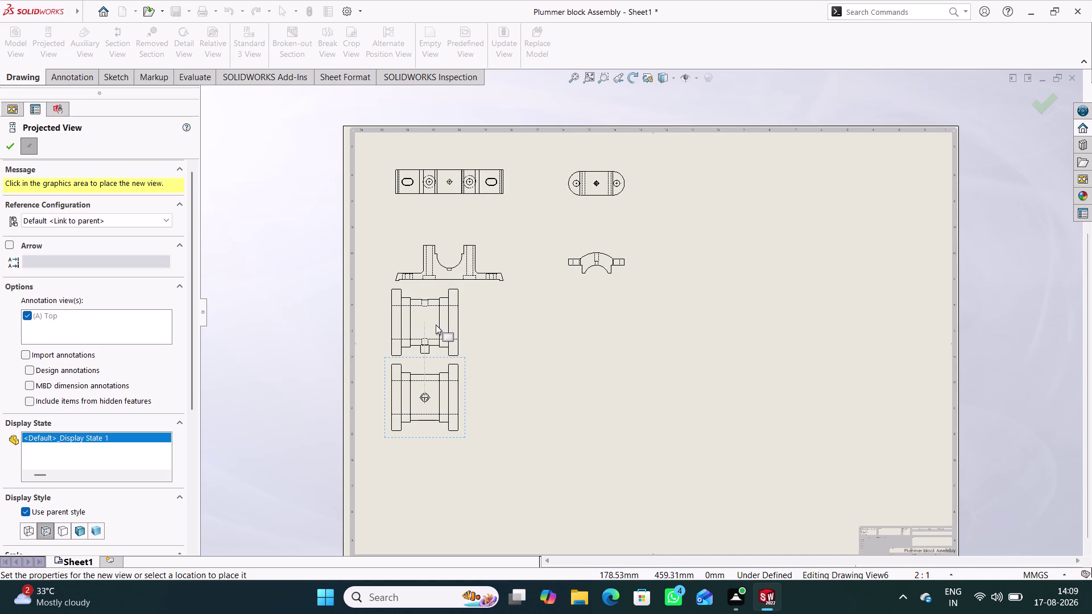
click(436, 326)
click(14, 145)
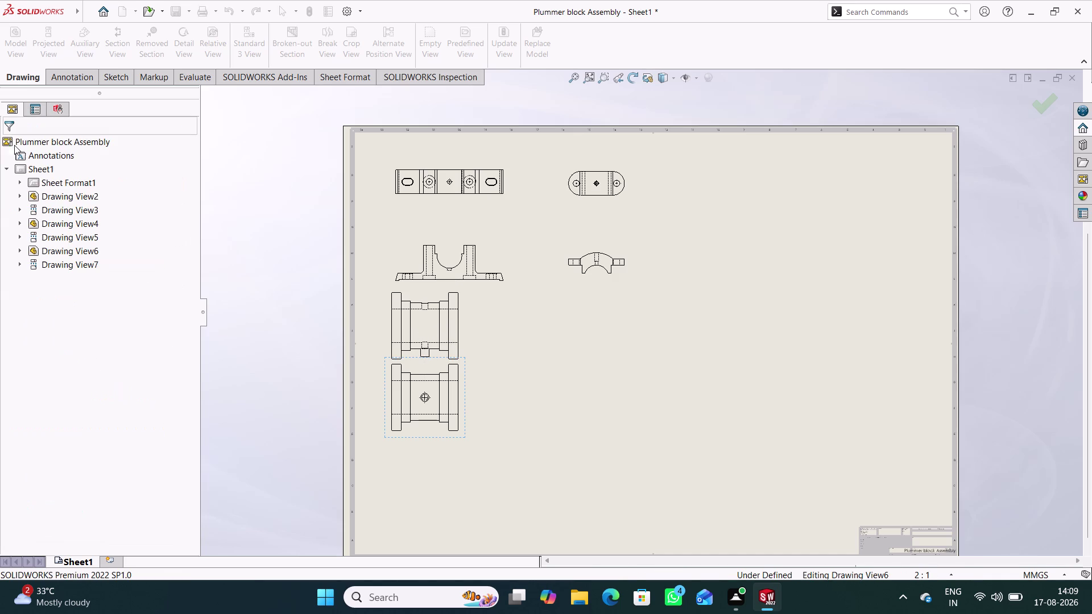
Move both brasses views lower on the sheet.
click(407, 491)
drag(436, 440, 438, 459)
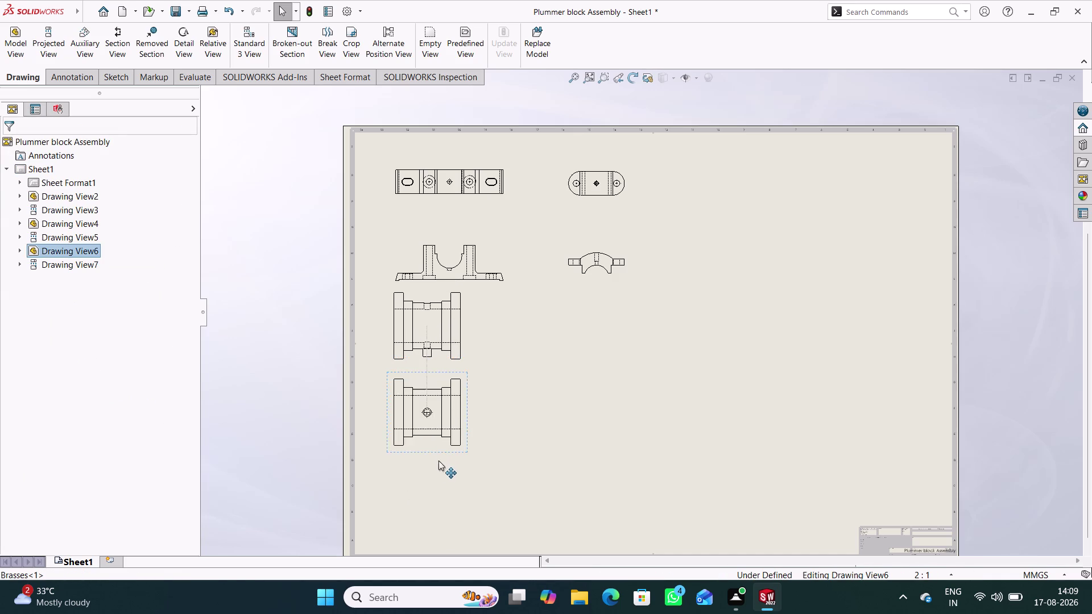
drag(438, 458, 442, 474)
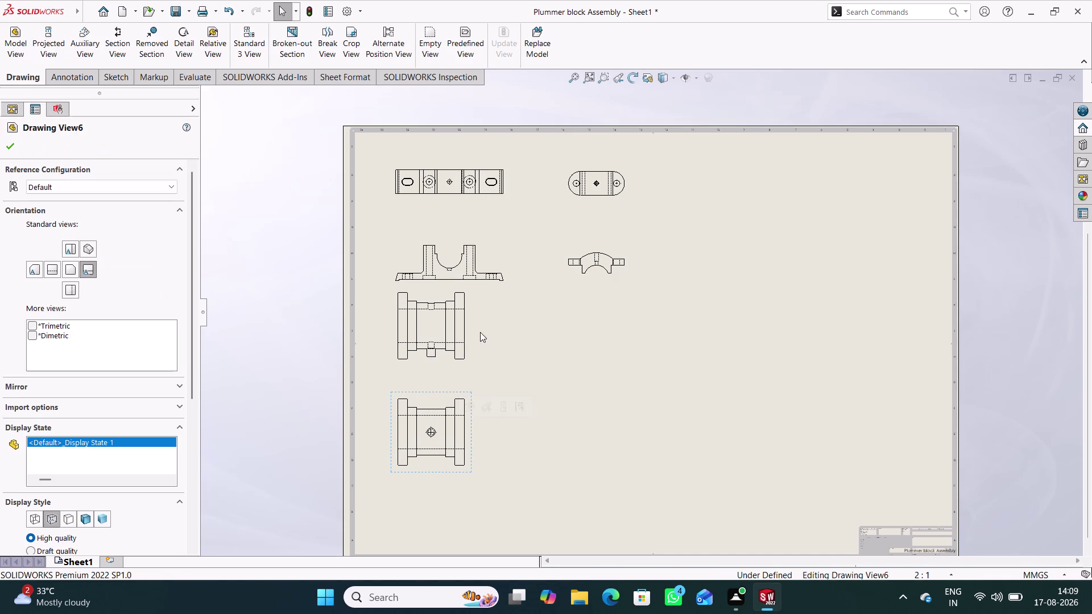
drag(469, 350, 467, 371)
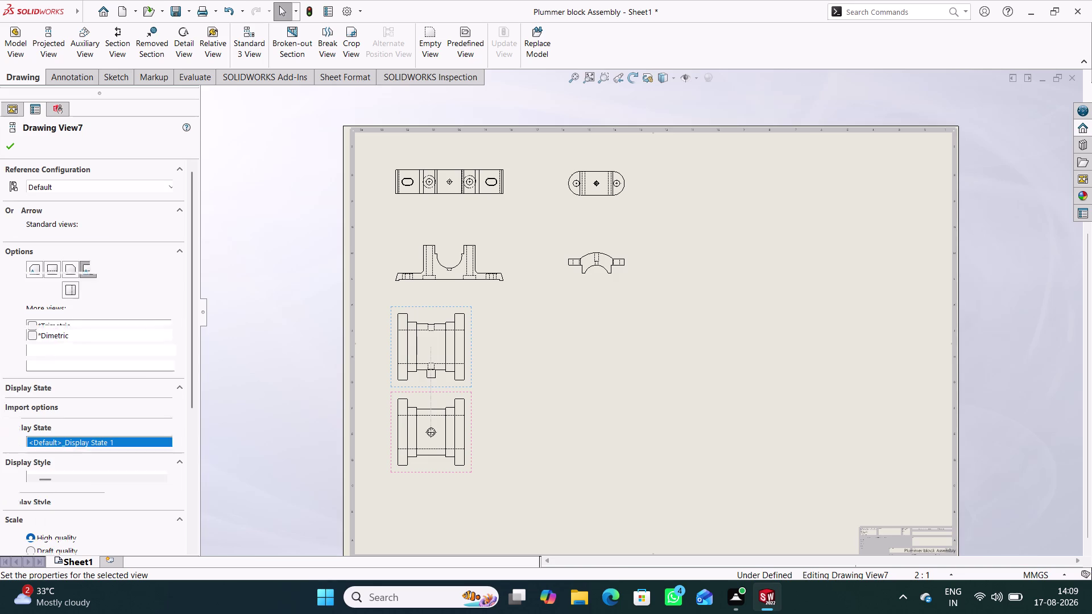
scroll(up, 3)
scroll(down, 3)
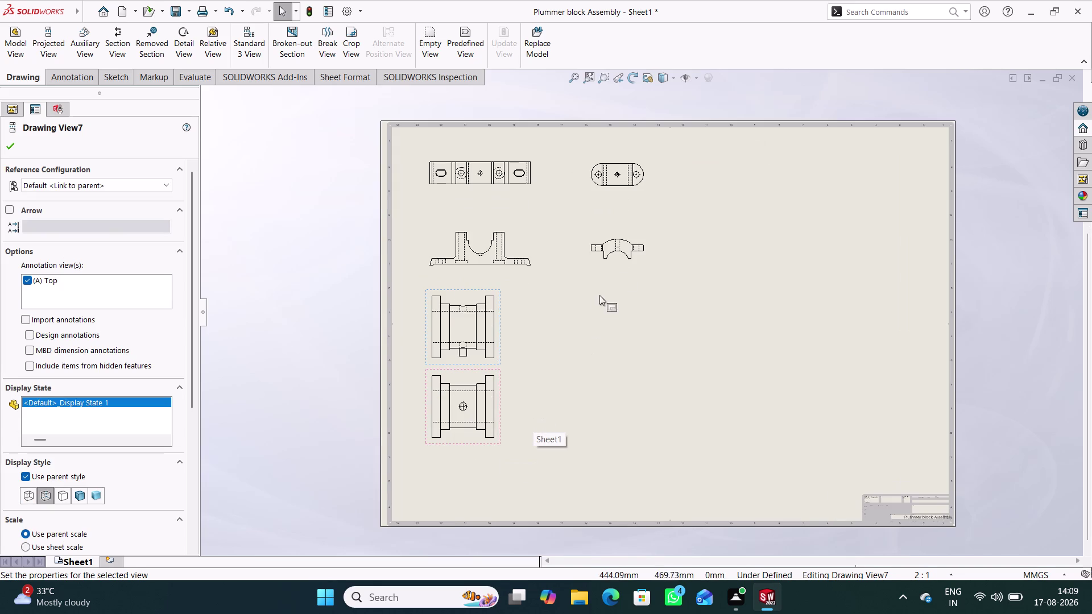
Set the cap views to a larger 2:1 custom scale.
double_click(622, 268)
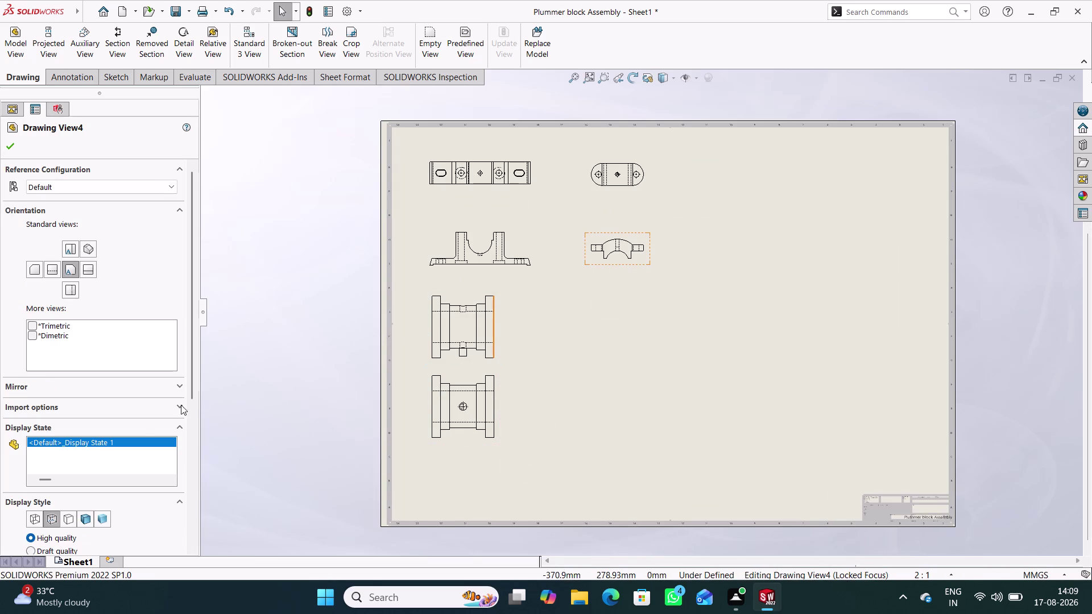
scroll(down, 3)
scroll(down, 3)
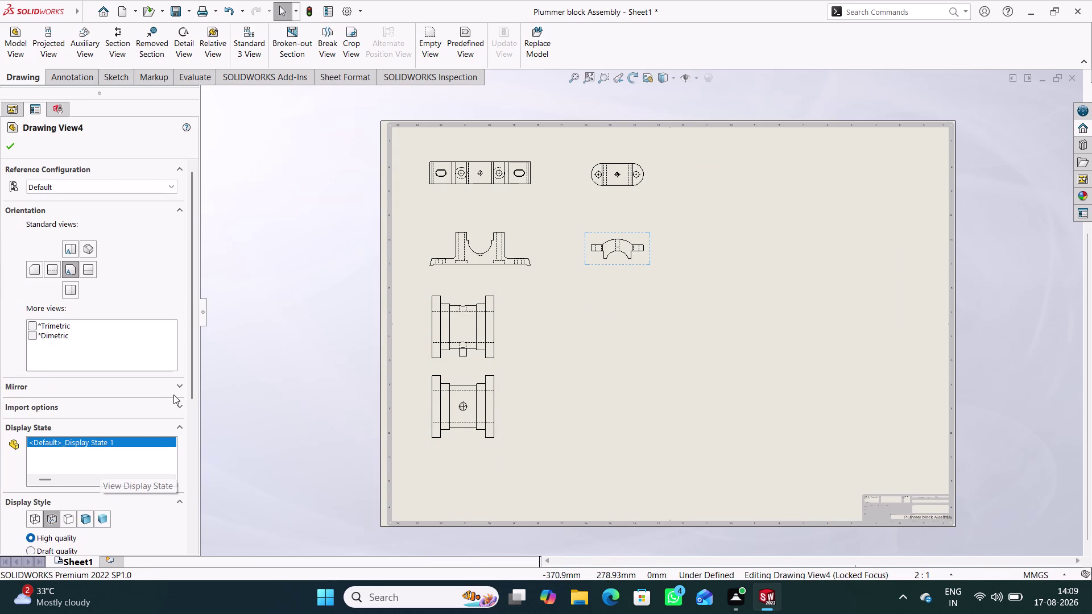
scroll(down, 3)
click(172, 406)
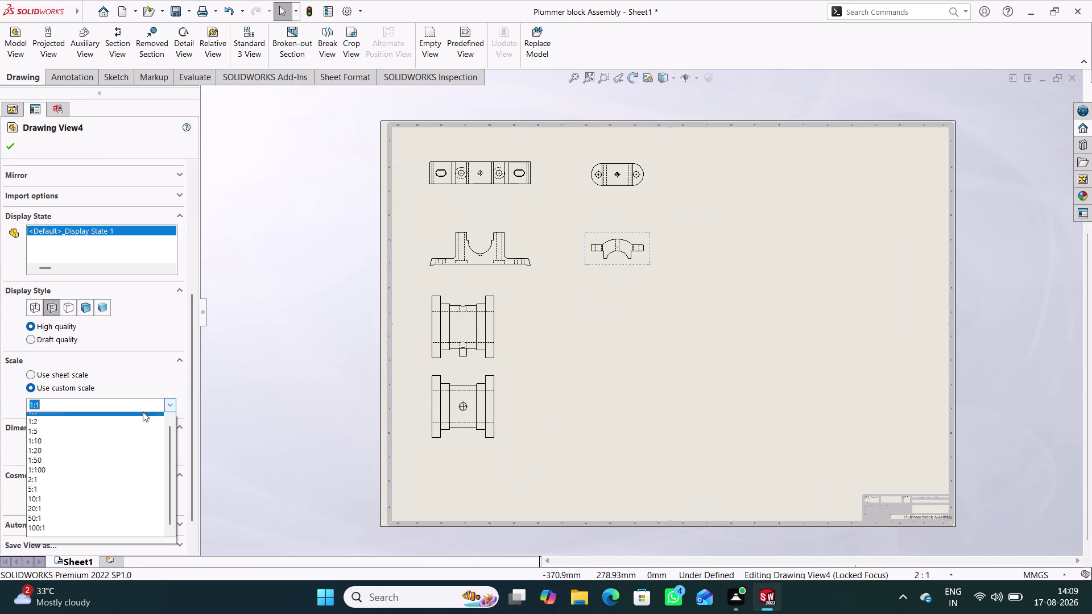
click(66, 482)
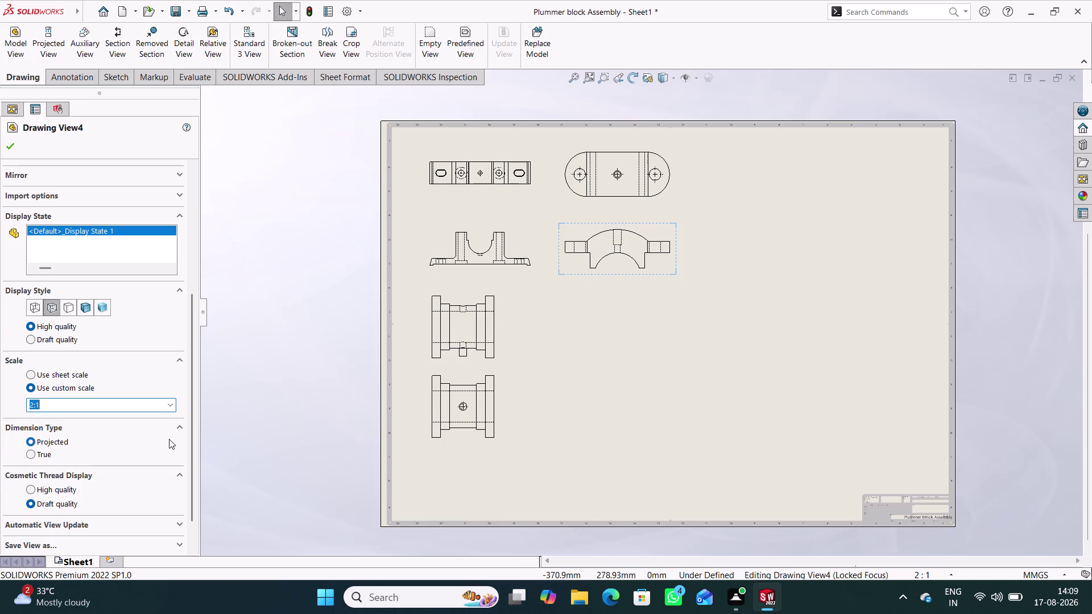
click(8, 146)
Scale the casting front and top views to 1.5:1 and nudge the cap view right.
double_click(531, 253)
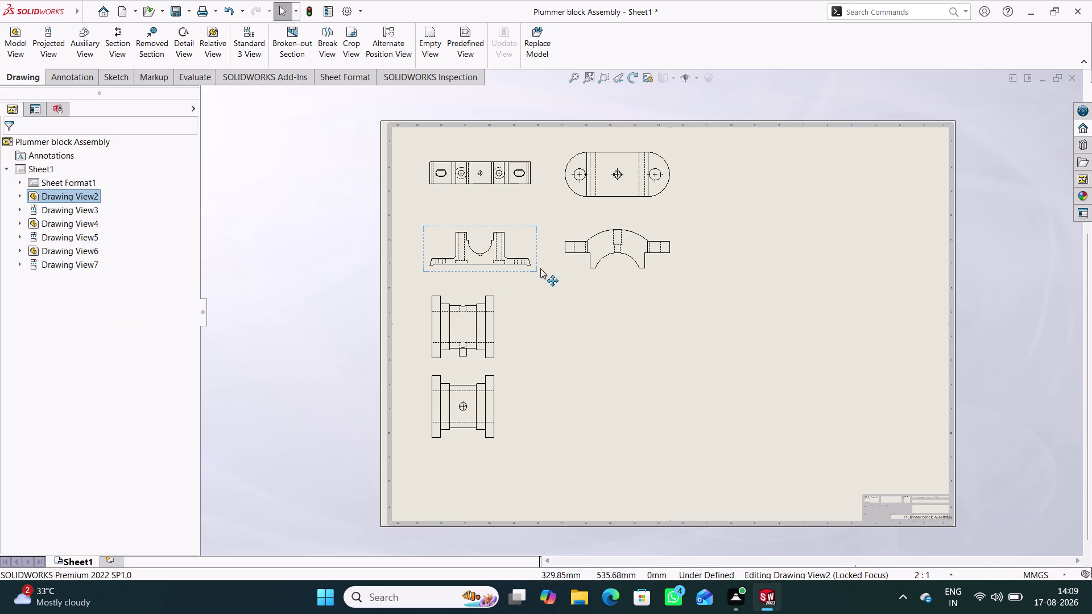
double_click(534, 268)
scroll(down, 3)
click(56, 405)
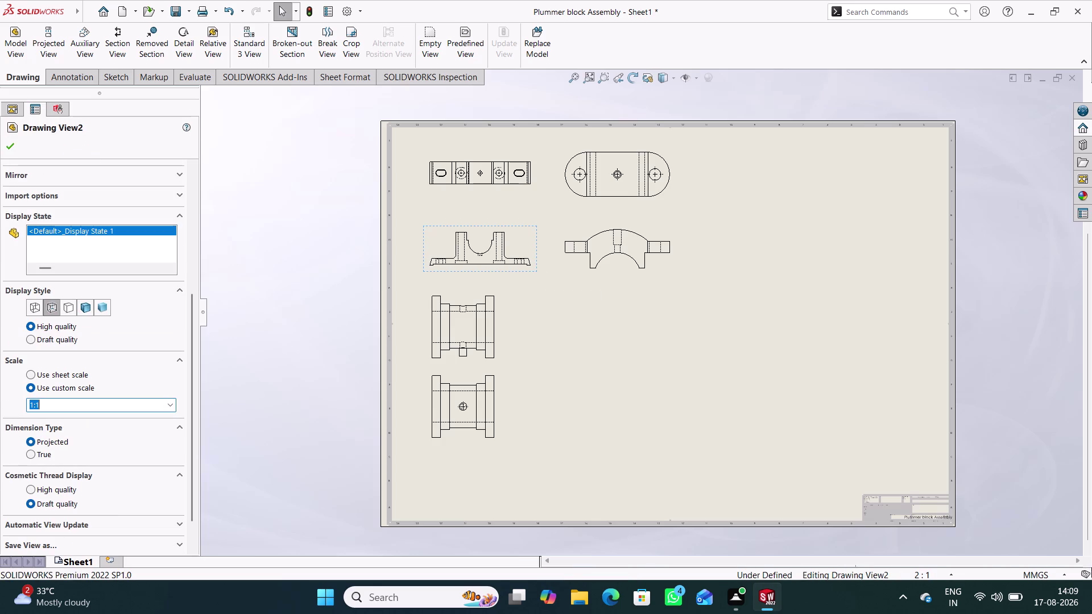
click(31, 406)
text(.5)
key(Return)
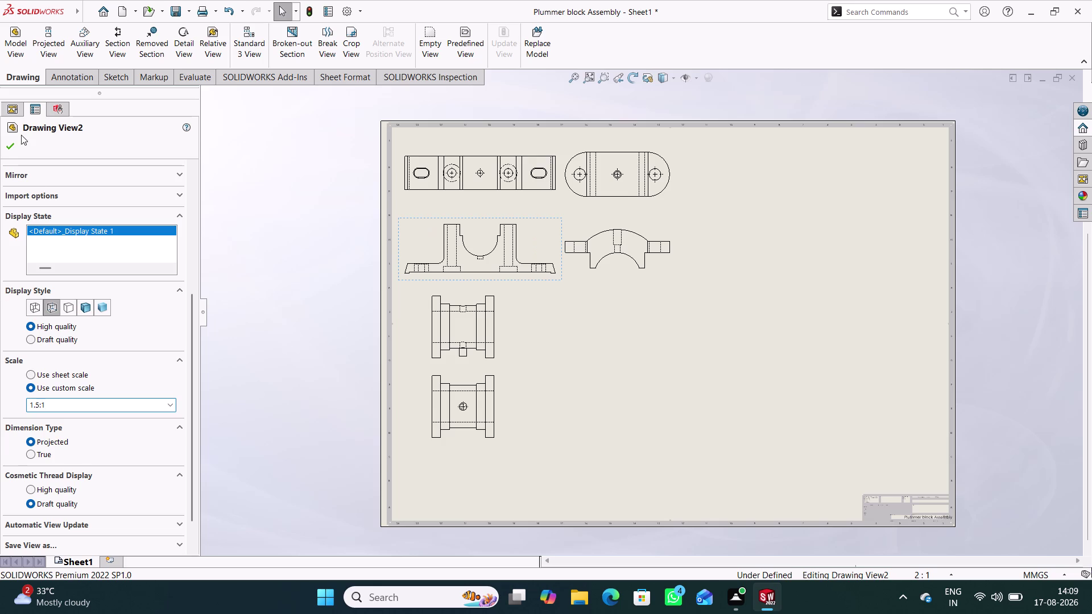
click(2, 148)
click(375, 306)
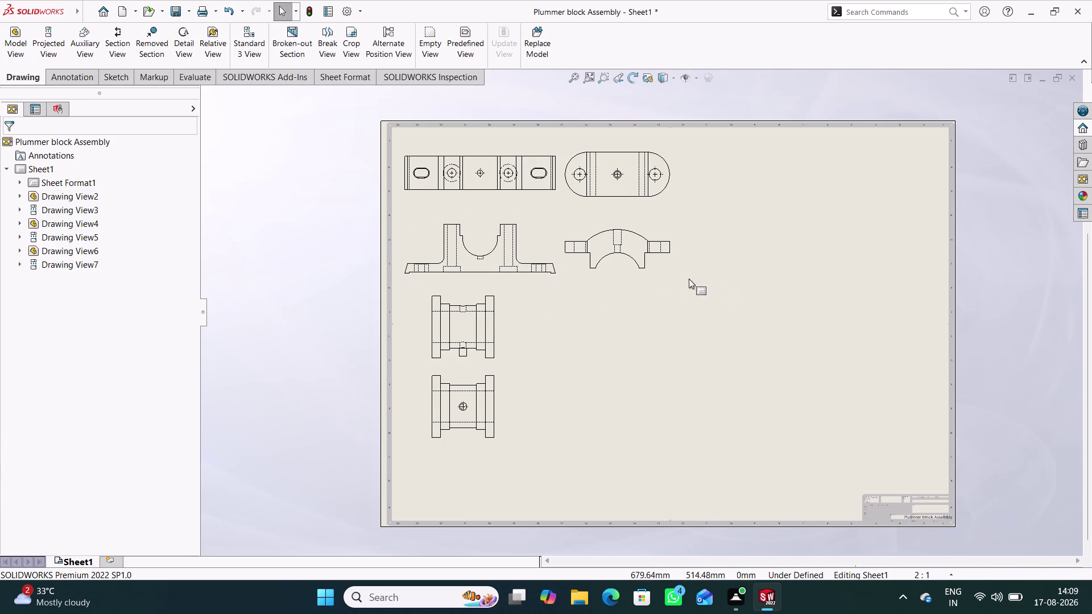
drag(656, 280, 686, 277)
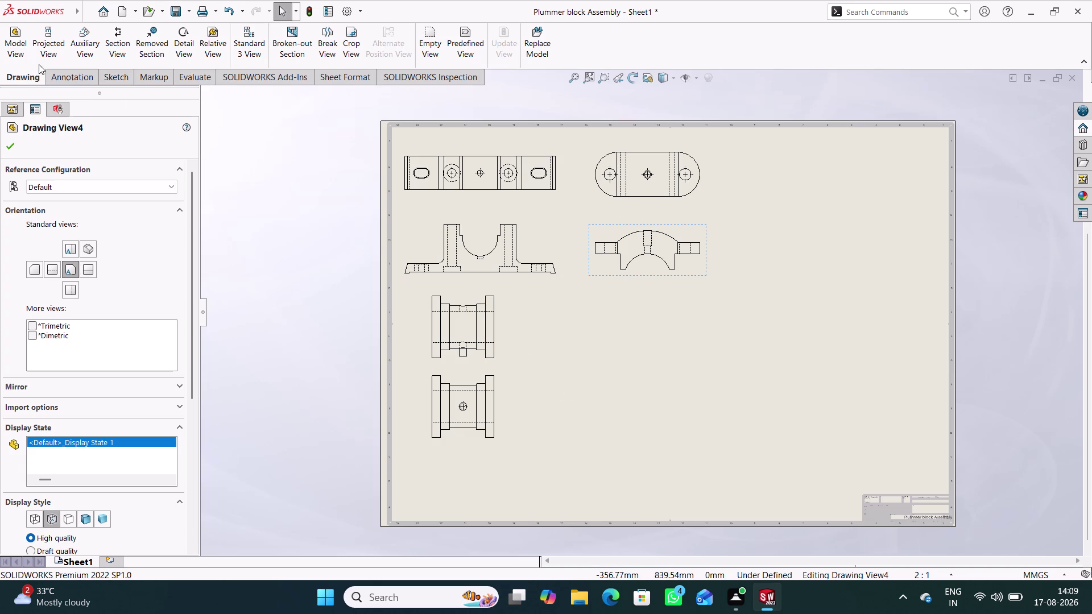
Insert a Nut model view with a custom preset scale ratio.
click(21, 51)
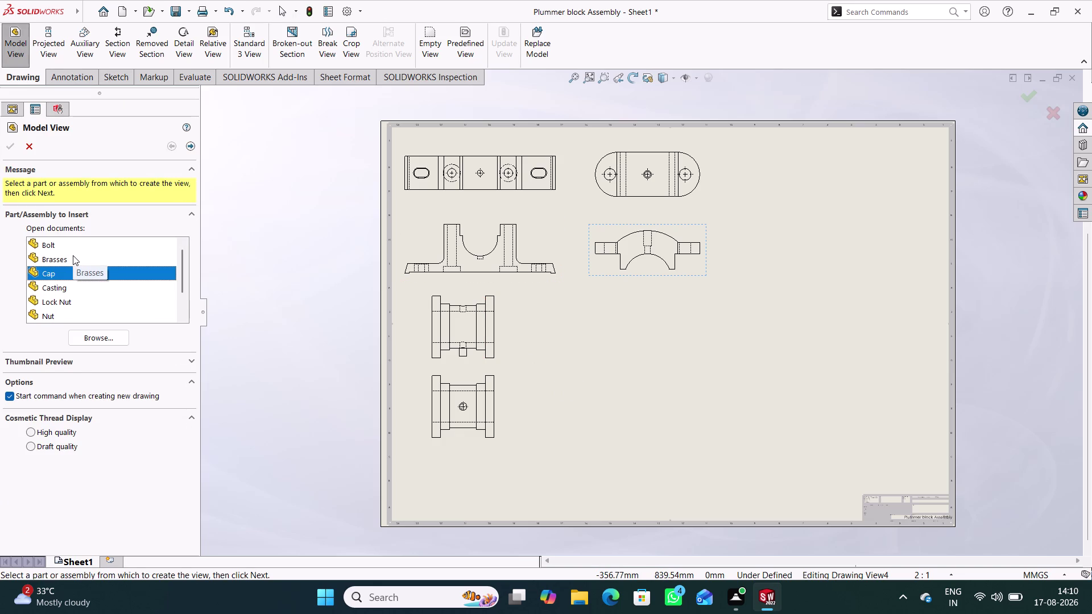
click(58, 313)
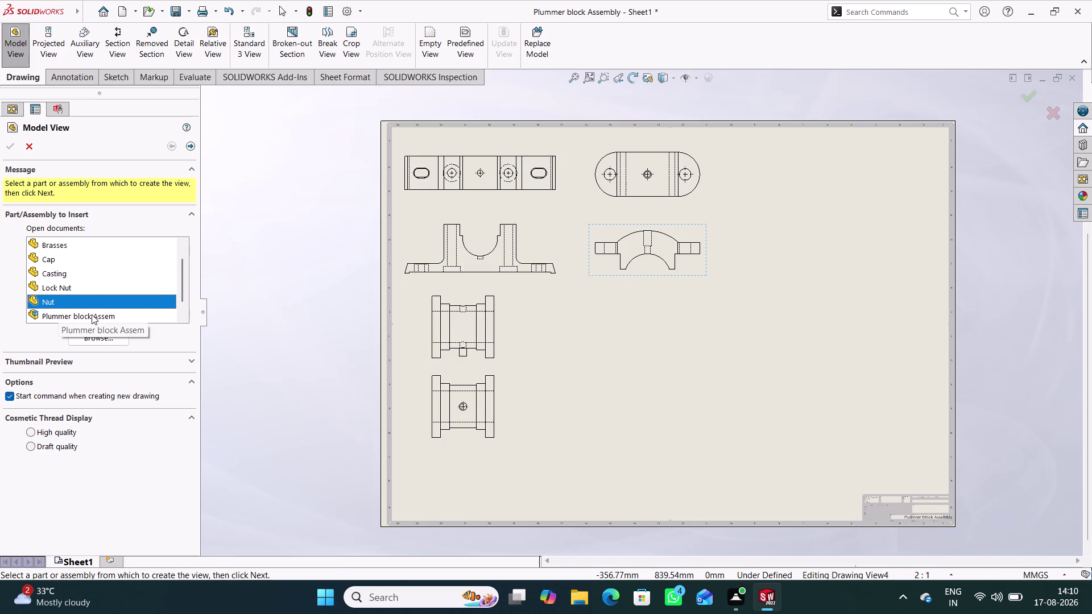
double_click(82, 300)
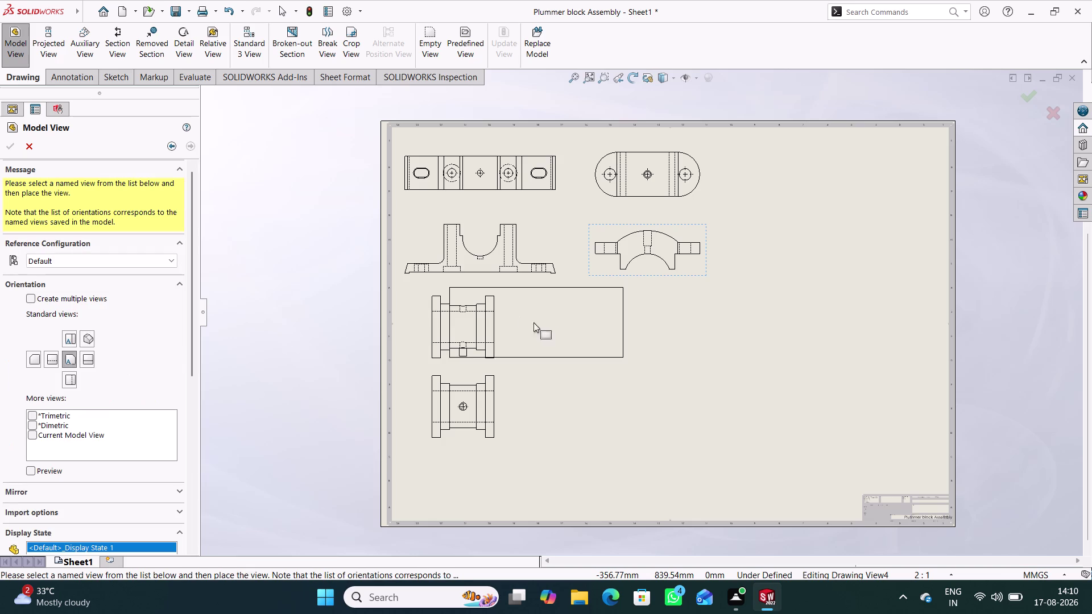
scroll(down, 3)
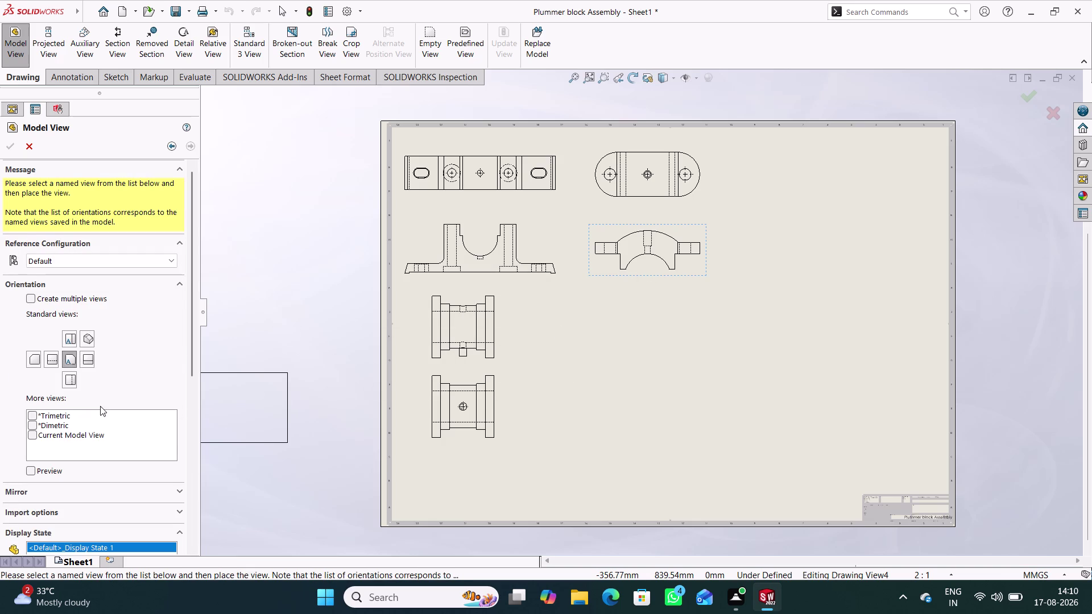
scroll(down, 3)
click(50, 446)
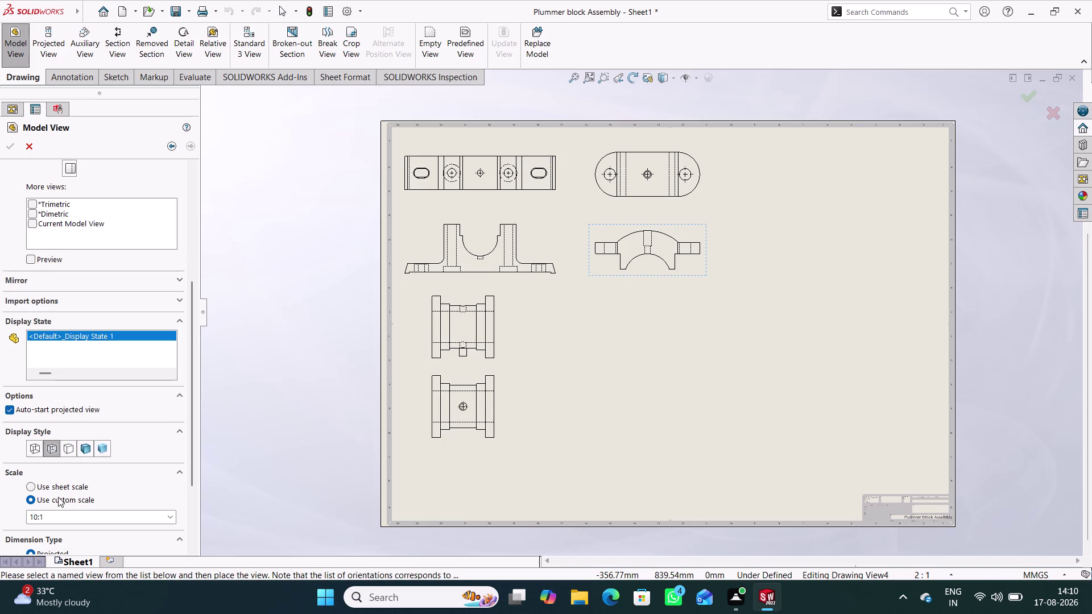
scroll(down, 3)
click(170, 407)
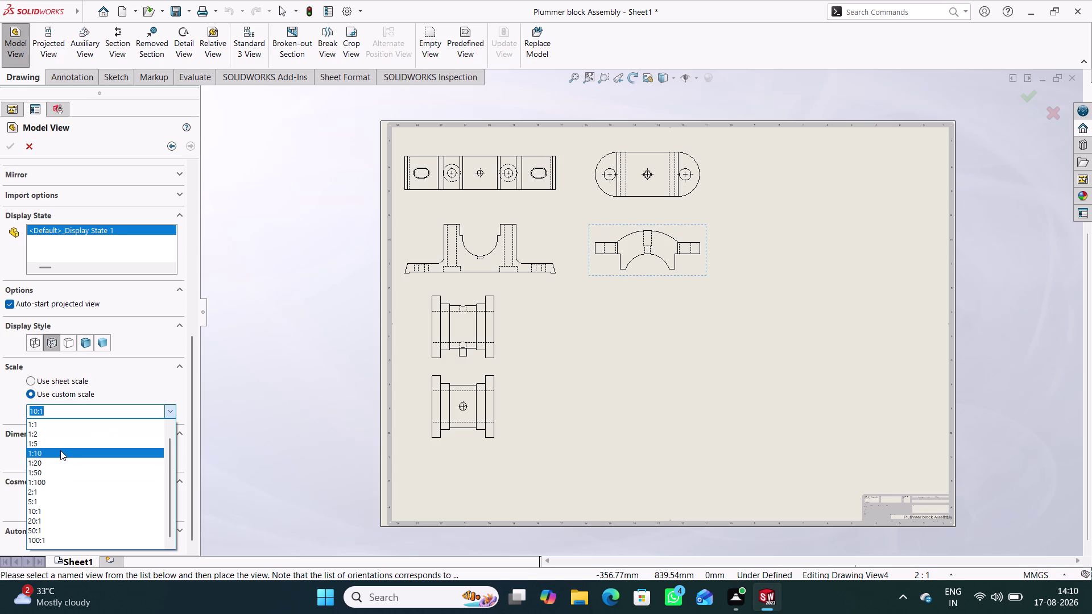
click(47, 497)
Place the Nut side view and its hexagonal projected view.
click(563, 322)
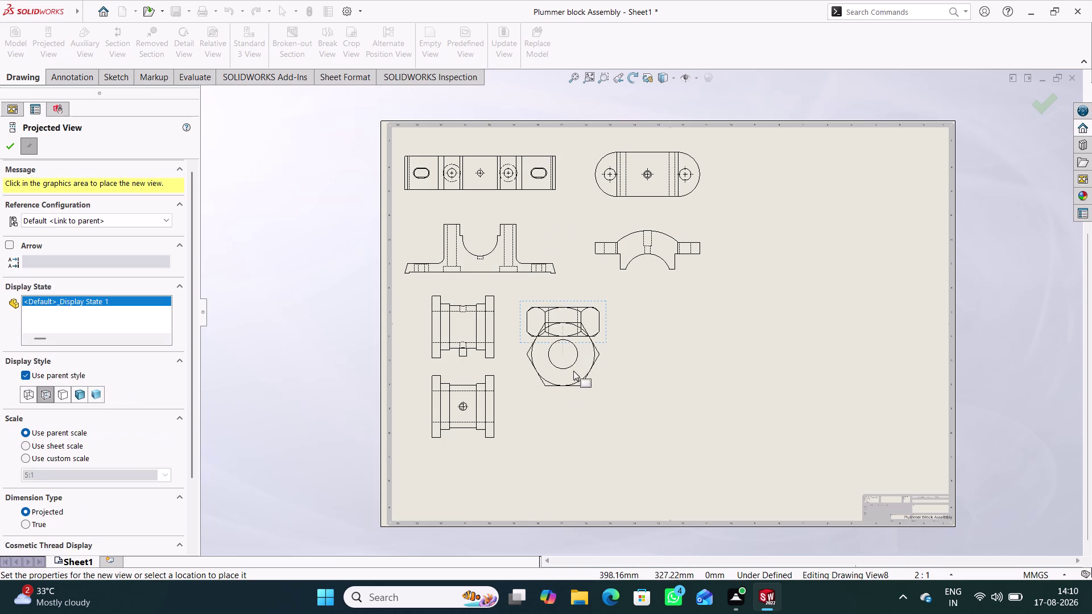
click(580, 259)
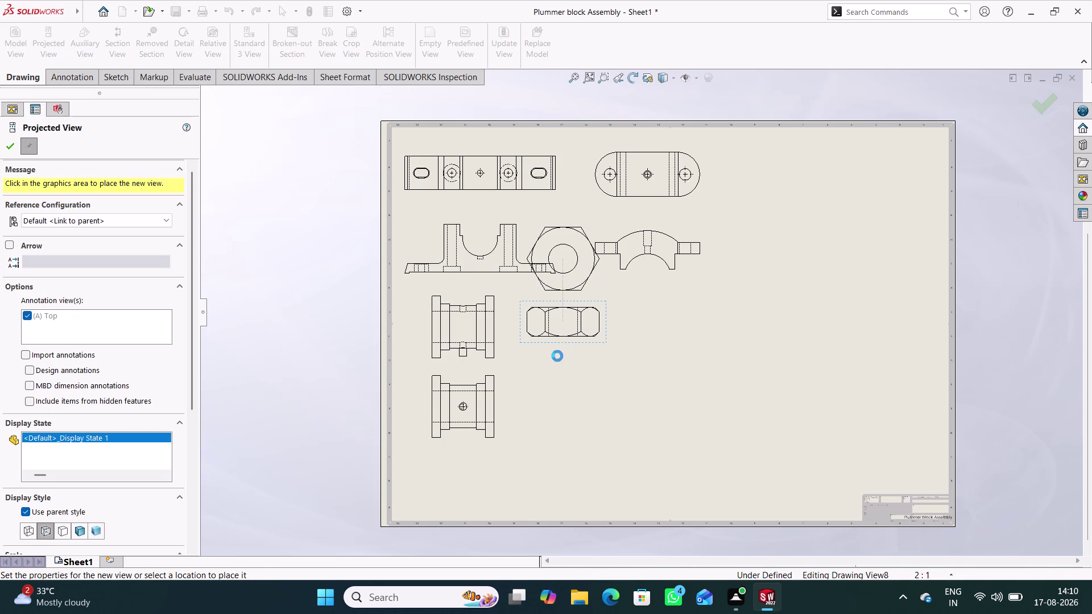
click(11, 146)
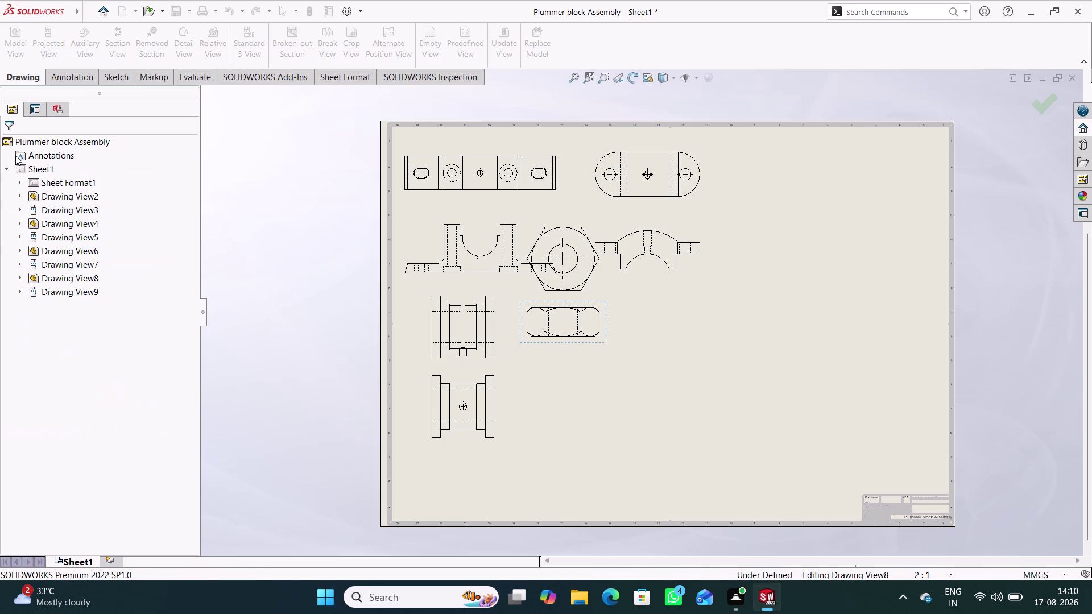
Move the two Nut views into the open space and line them up.
drag(596, 347, 596, 422)
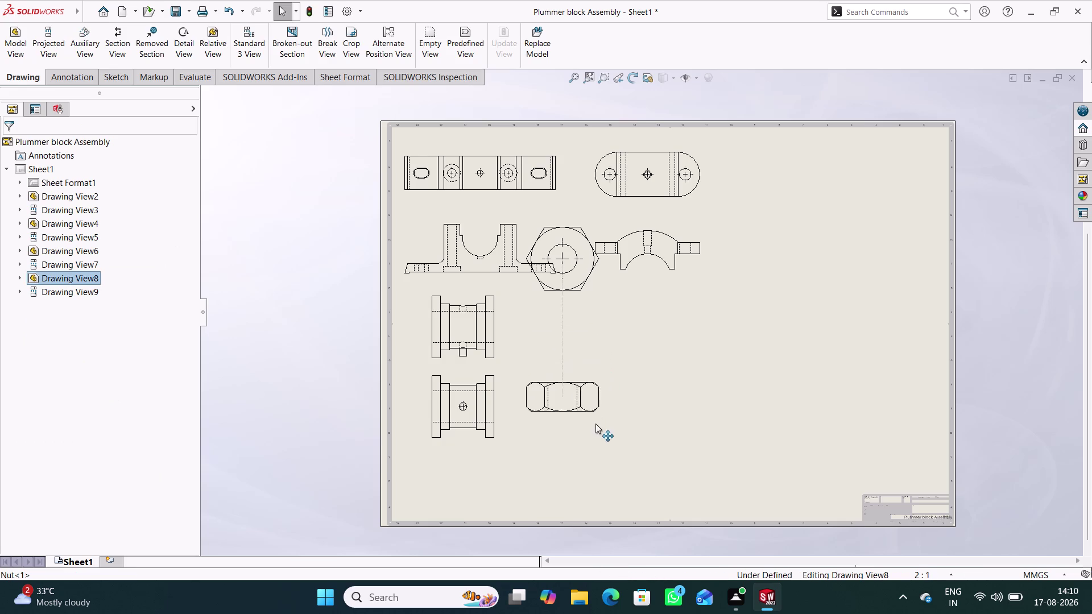
drag(596, 423, 595, 427)
drag(602, 279, 596, 337)
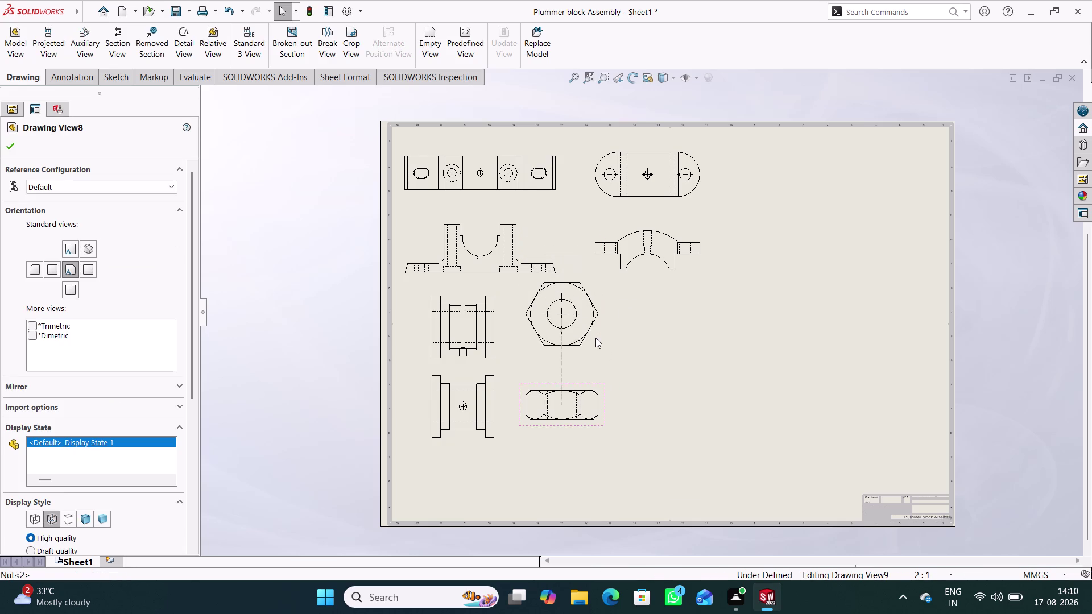
drag(596, 337, 592, 354)
Shrink the Nut views with a smaller preset scale.
double_click(603, 419)
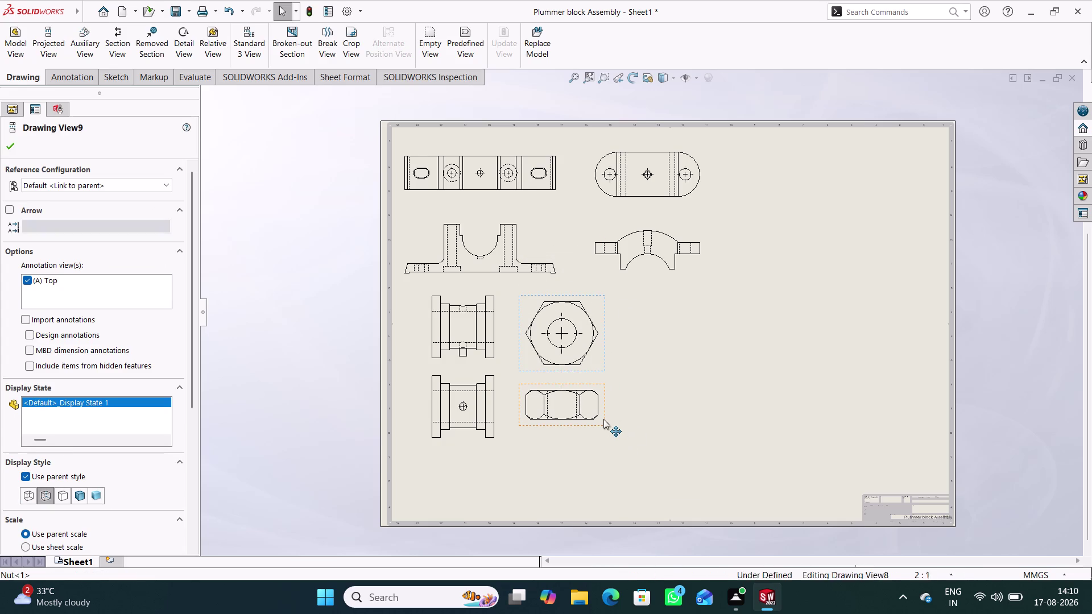
scroll(down, 3)
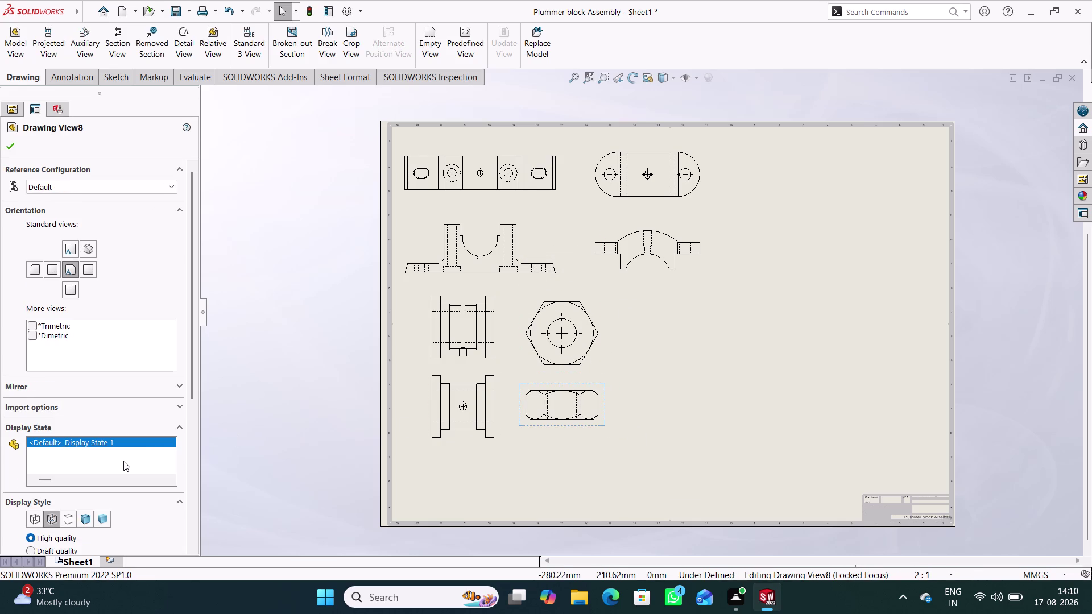
scroll(down, 3)
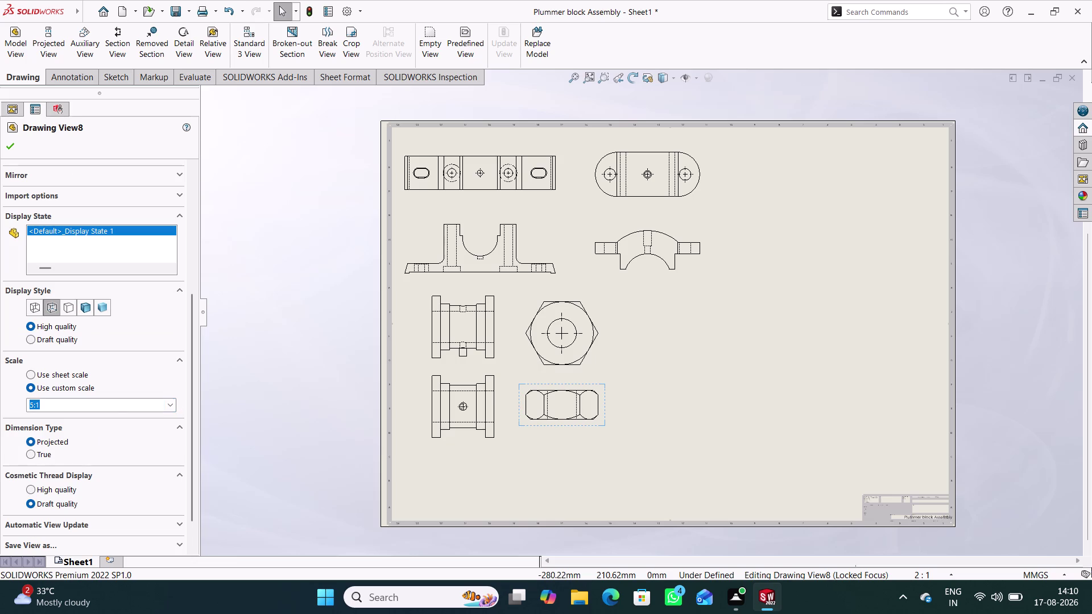
click(167, 408)
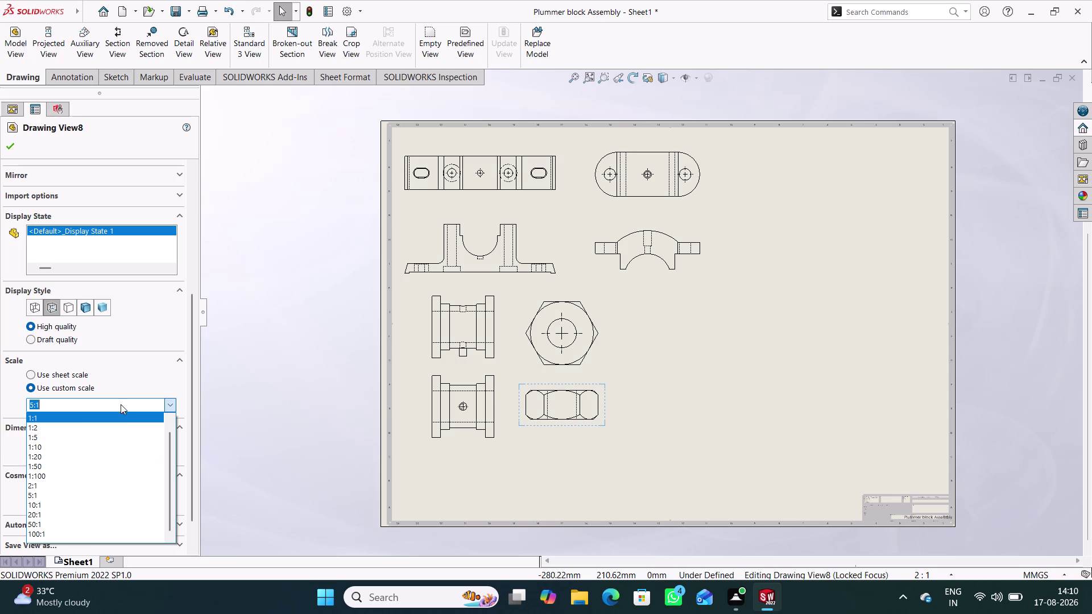
click(62, 484)
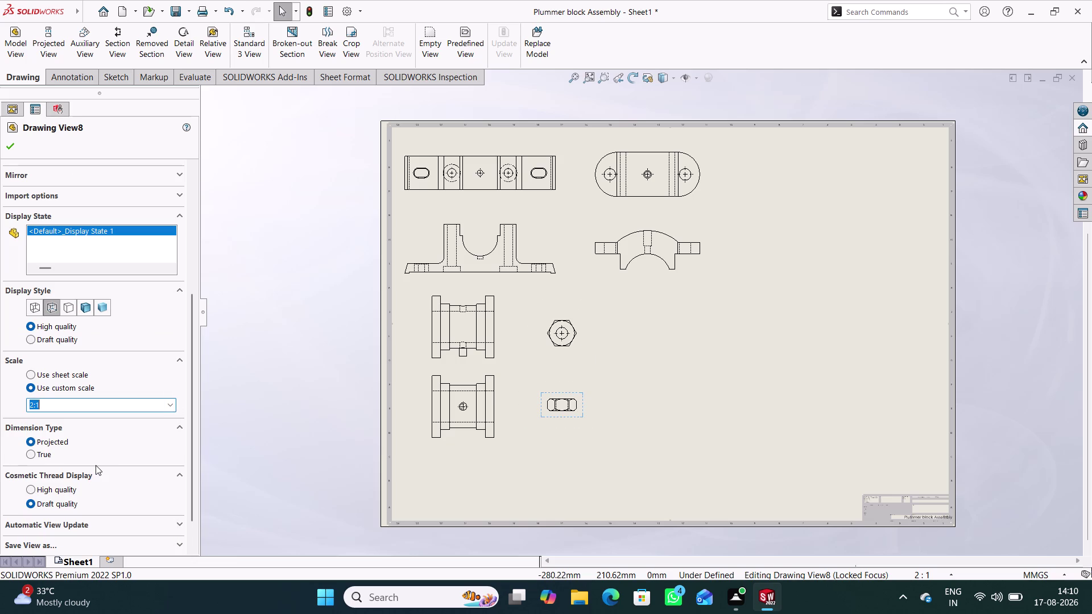
Enter a custom scale value of 3 for the Nut views, then begin another model view.
click(171, 404)
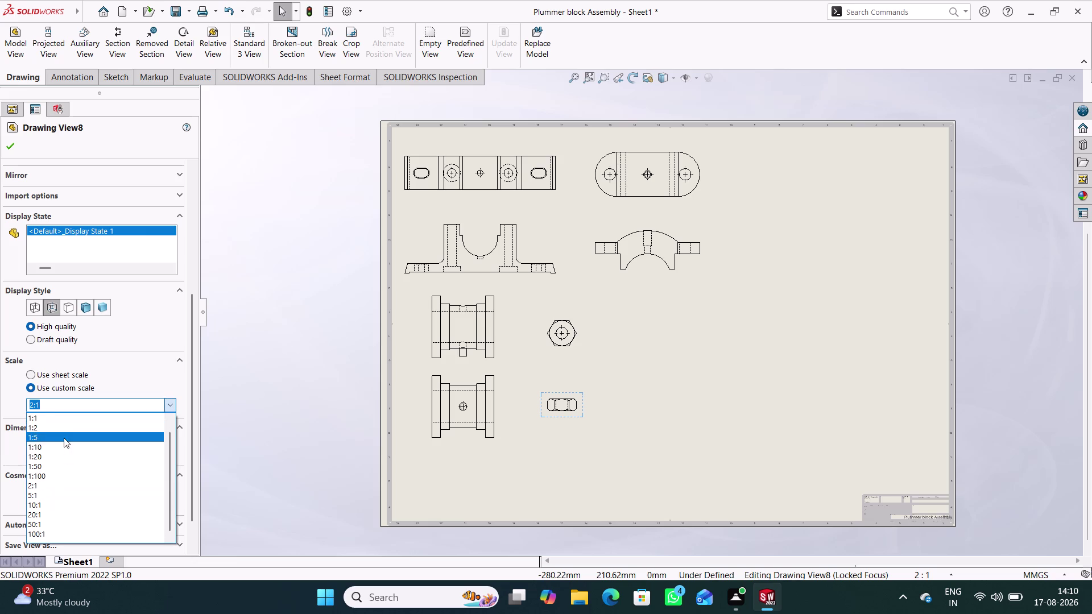
click(112, 405)
click(32, 405)
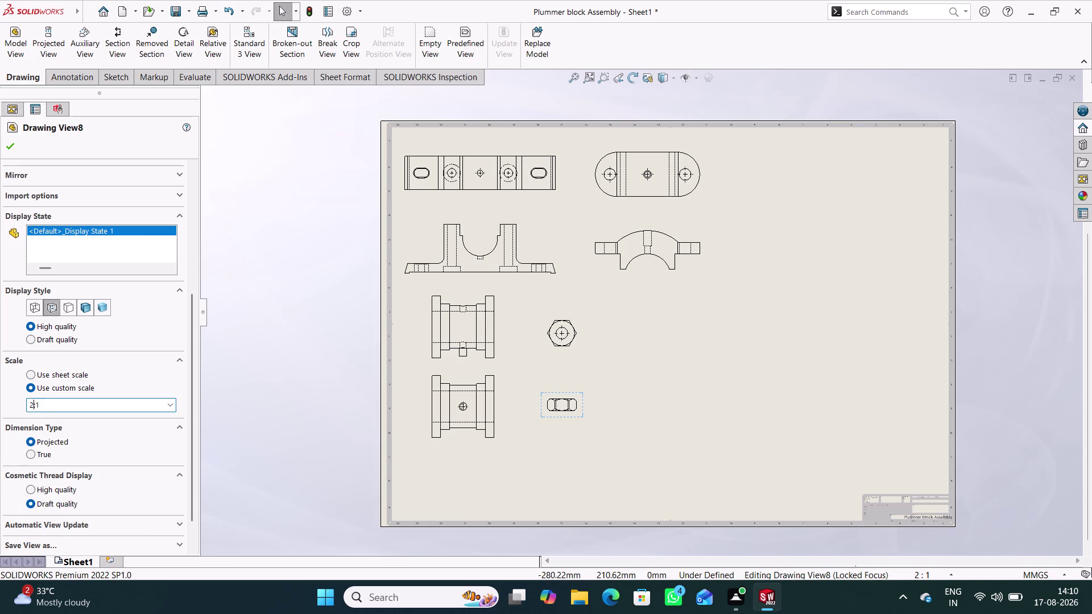
key(BackSpace)
key(3)
key(Return)
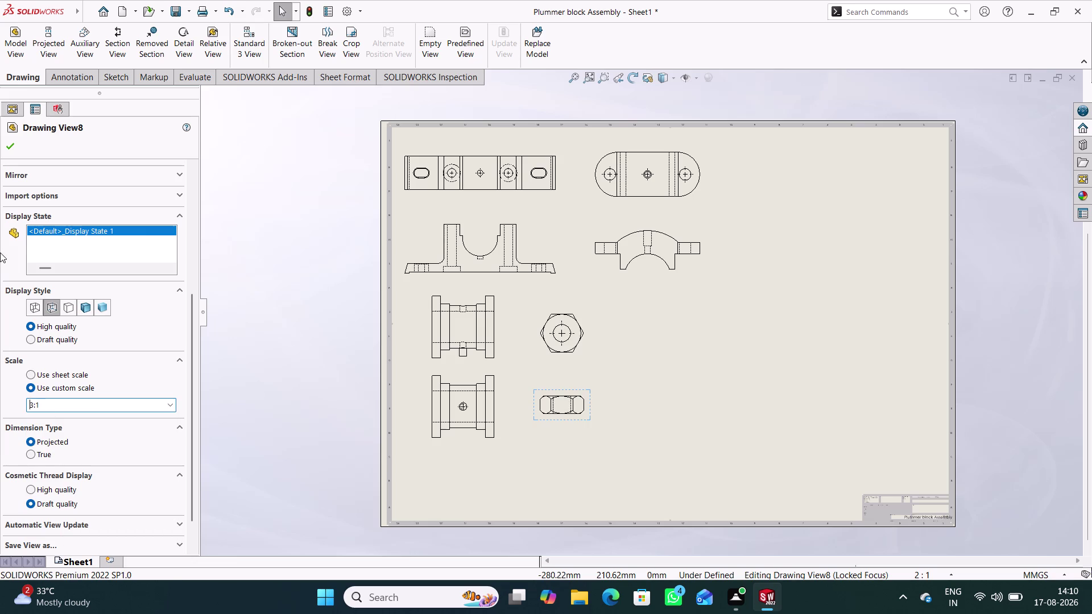
click(8, 150)
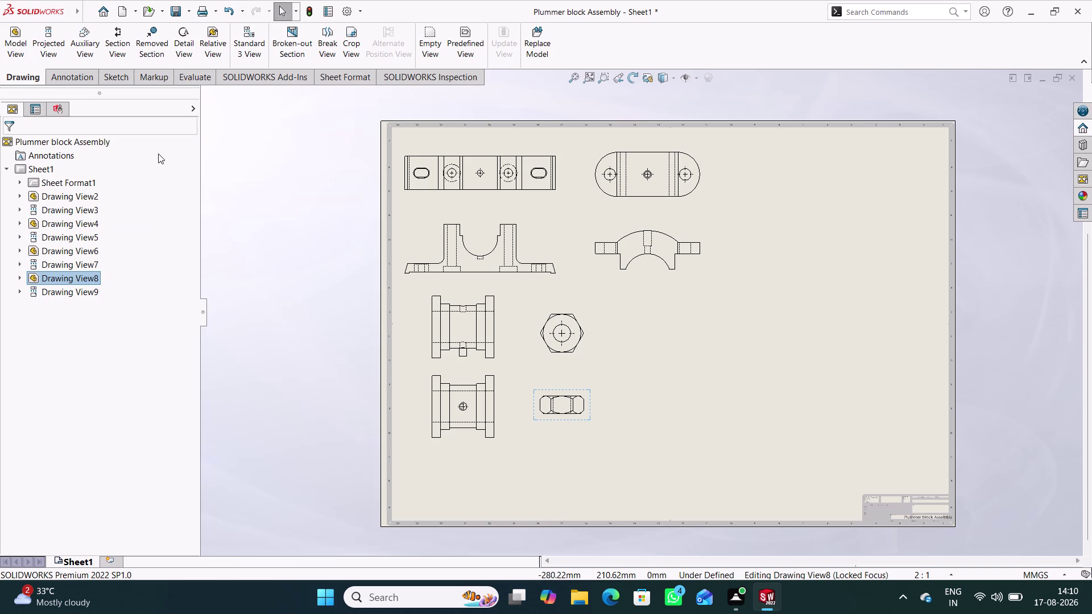
click(17, 47)
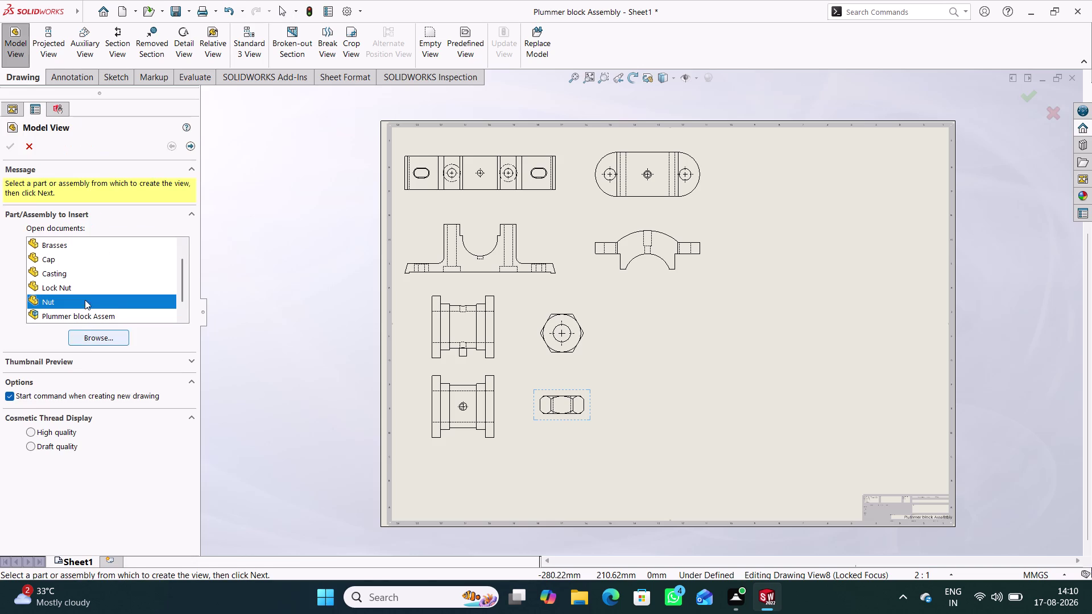
Choose the Nut part again and set the new view's custom scale to 3:1.
click(66, 284)
double_click(66, 284)
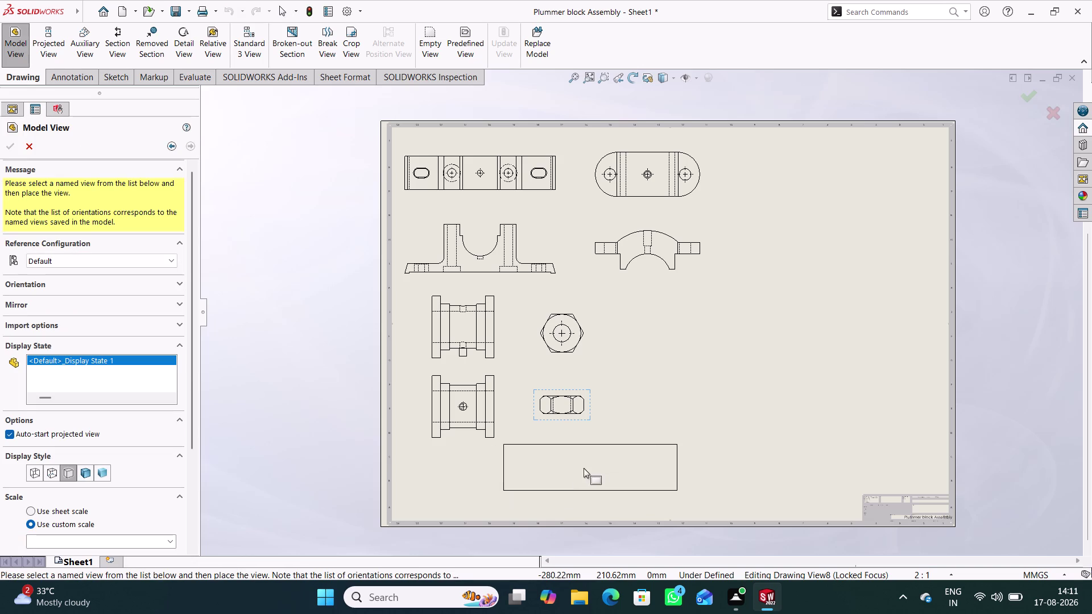
click(52, 470)
scroll(down, 3)
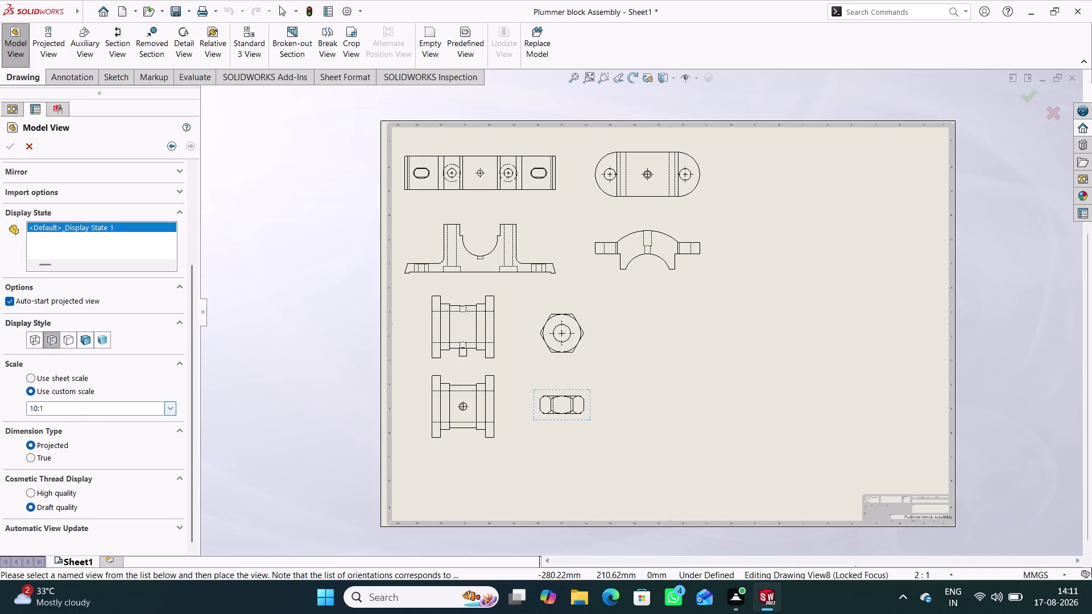
click(37, 409)
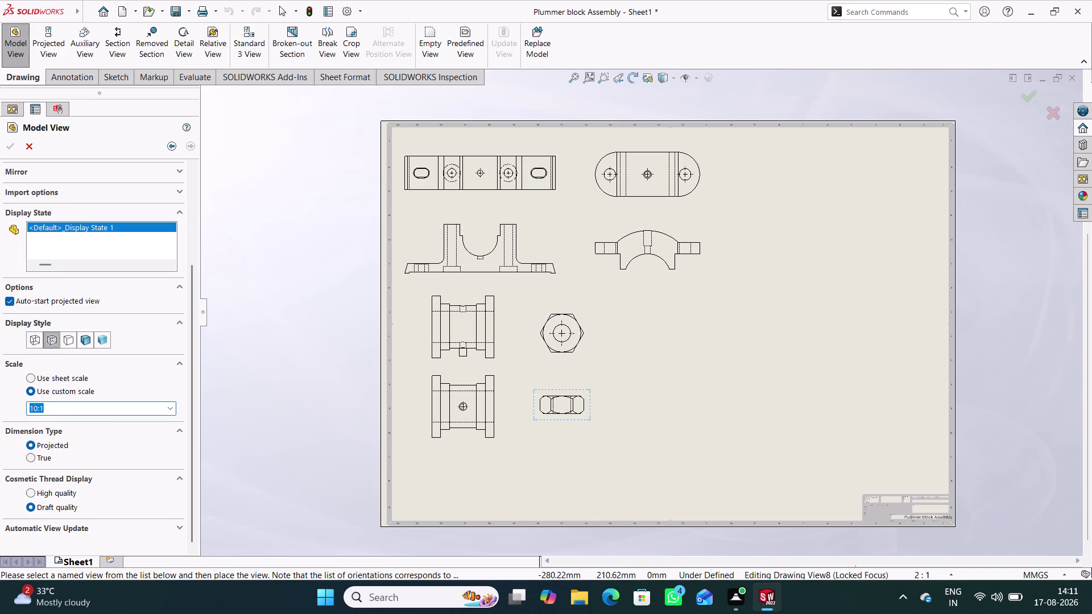
click(37, 409)
key(BackSpace)
key(BackSpace)
key(3)
key(Return)
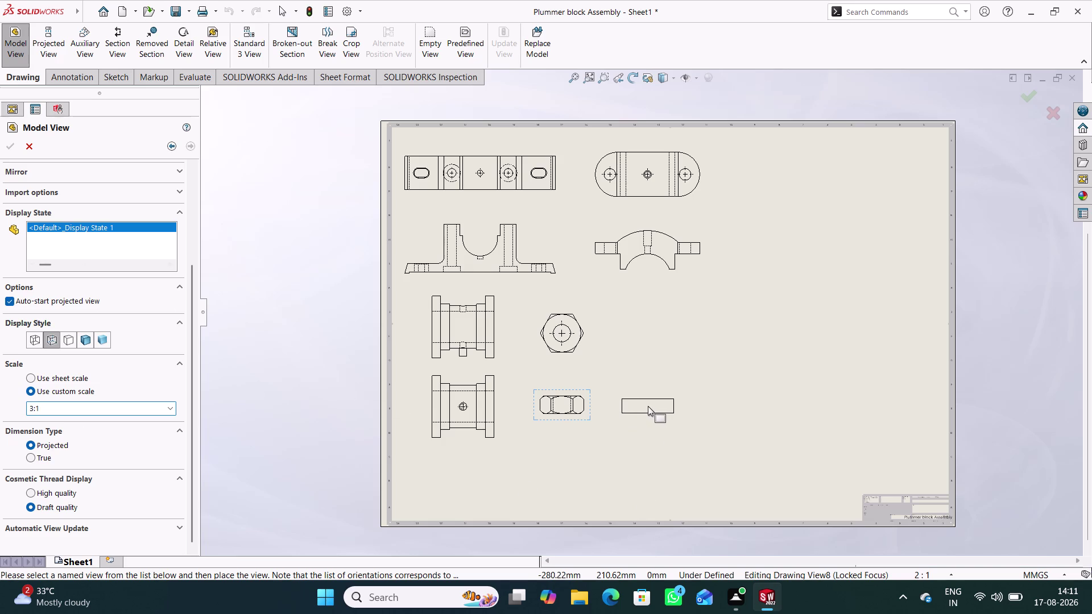
Place the second Nut side view right of the first, with its hexagonal projection above.
click(648, 406)
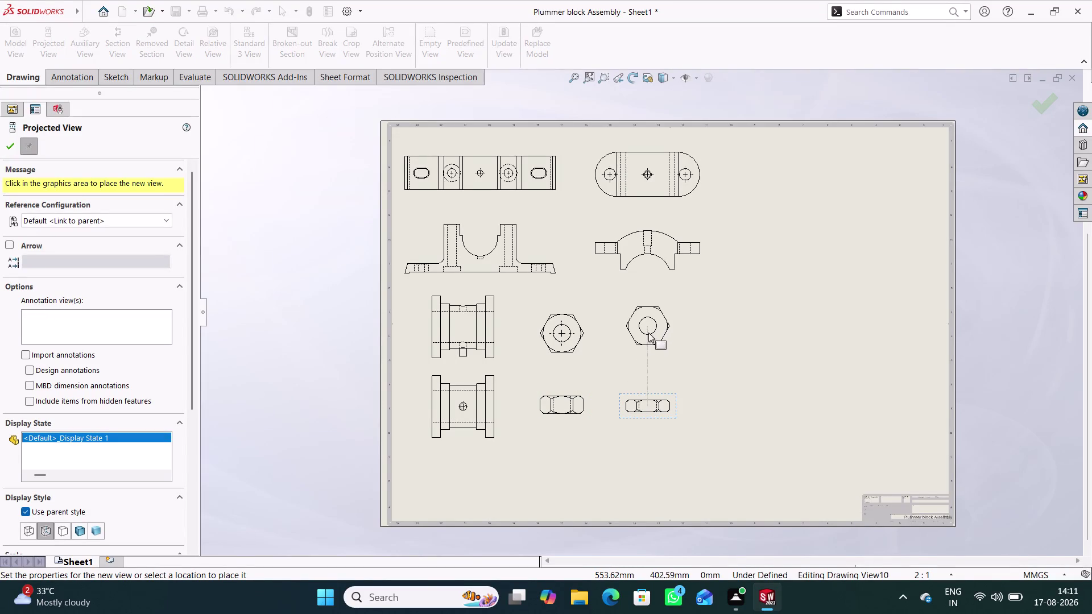
click(648, 340)
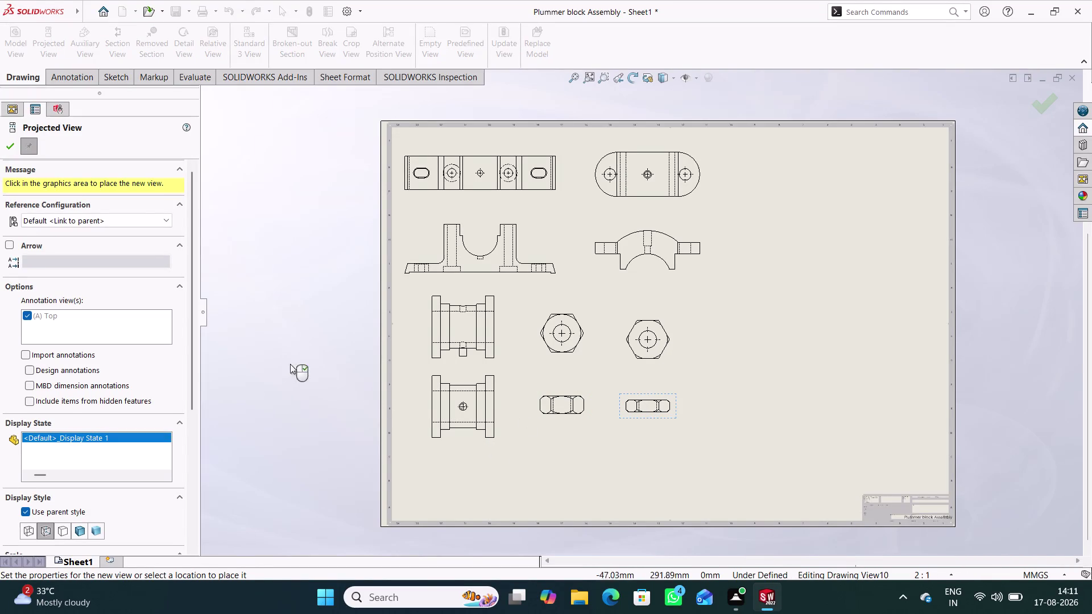
click(16, 144)
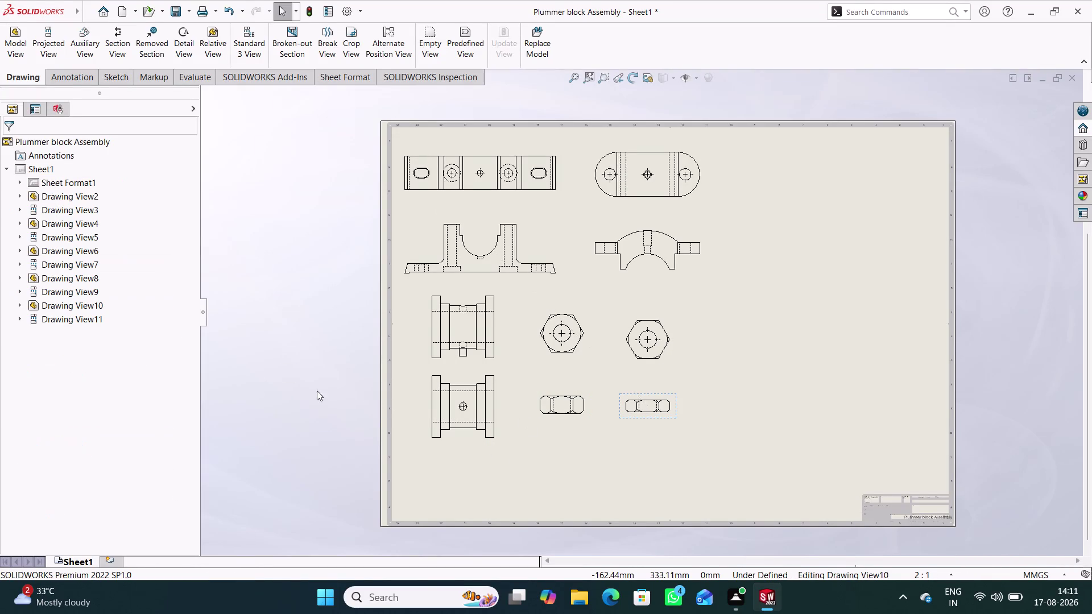
Check the Nut view's properties, then insert a model view of the Lock Nut part.
double_click(676, 406)
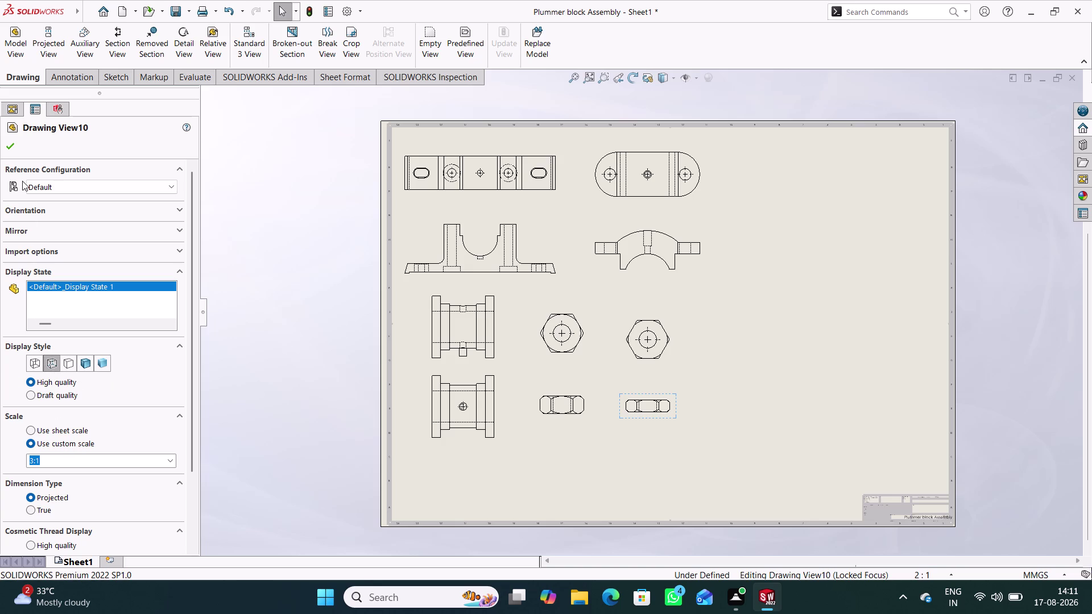
click(5, 147)
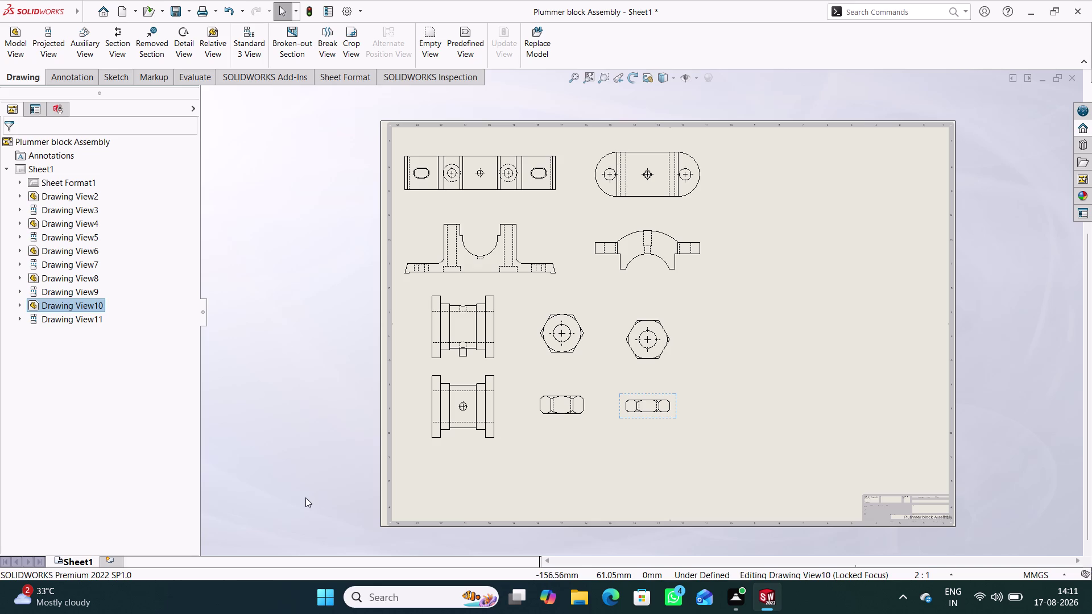
click(22, 56)
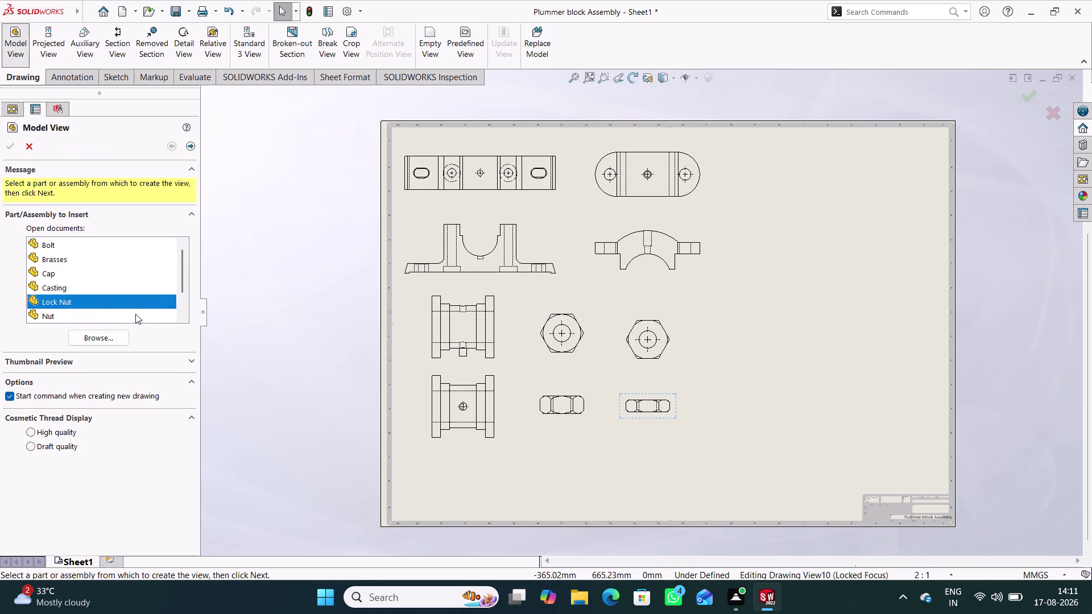
click(75, 243)
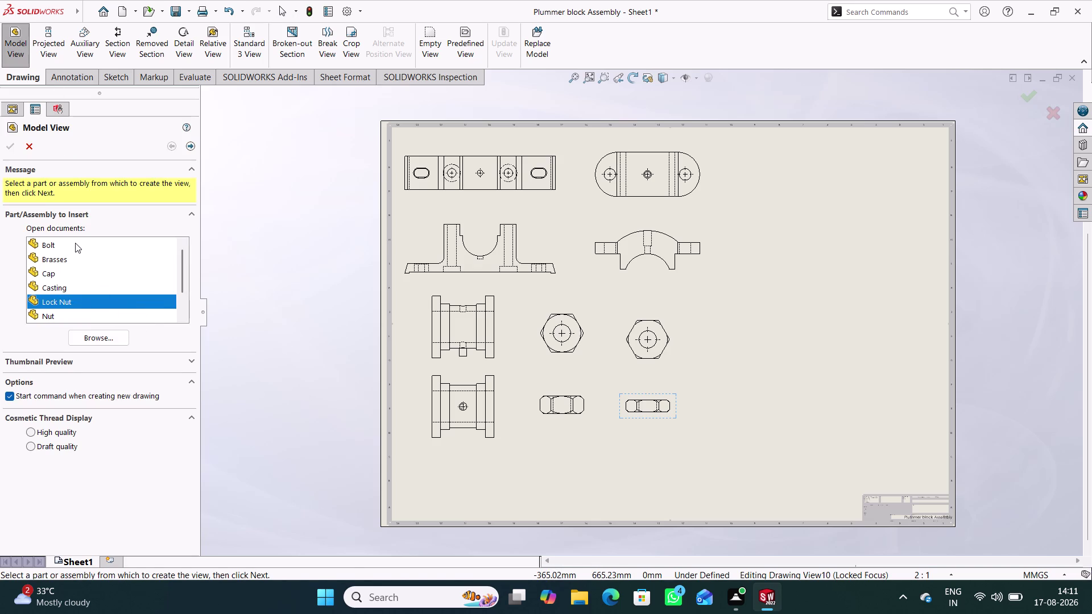
double_click(75, 243)
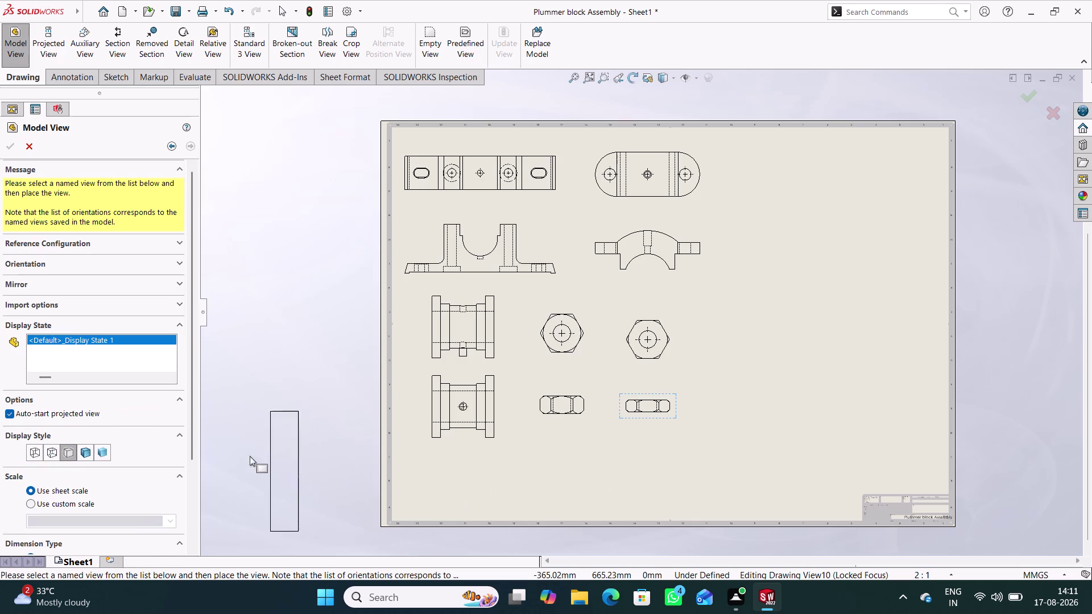
click(730, 383)
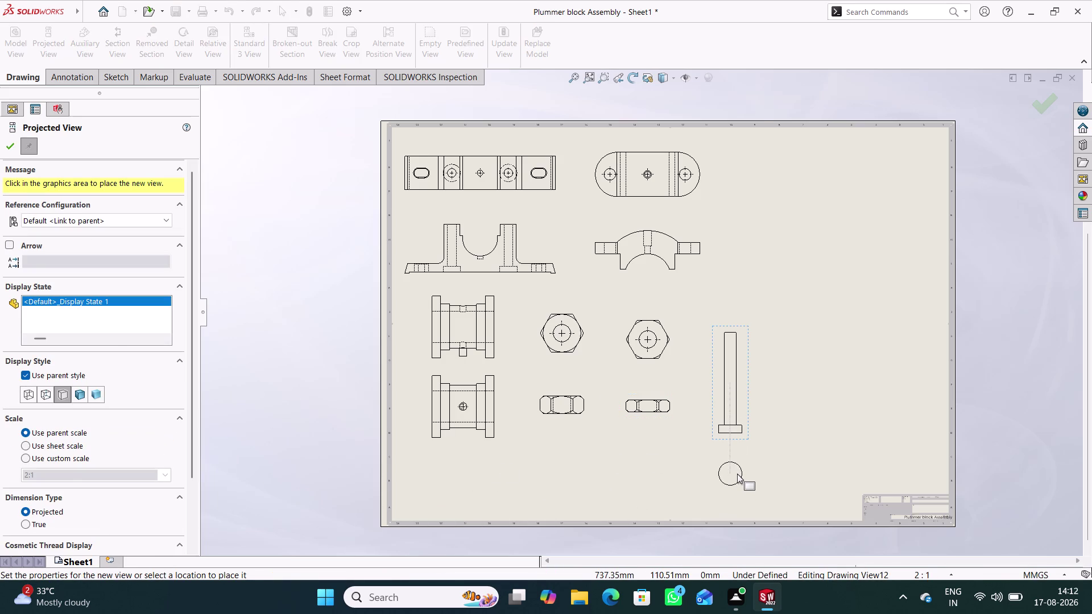
Project the bolt's top view below its front view and change its edge display style.
click(738, 472)
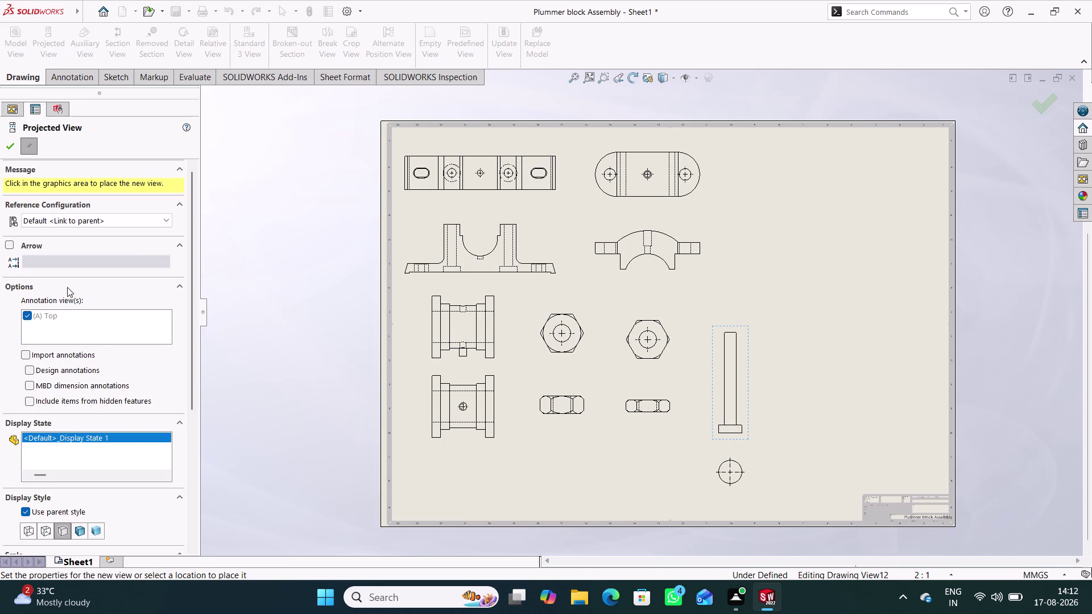
click(12, 148)
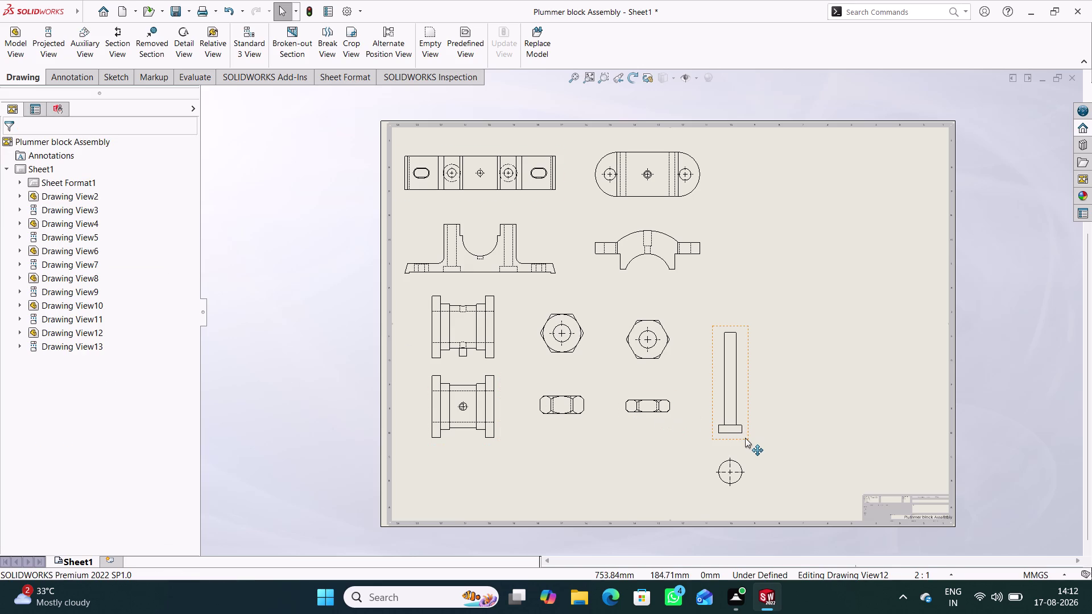
double_click(744, 438)
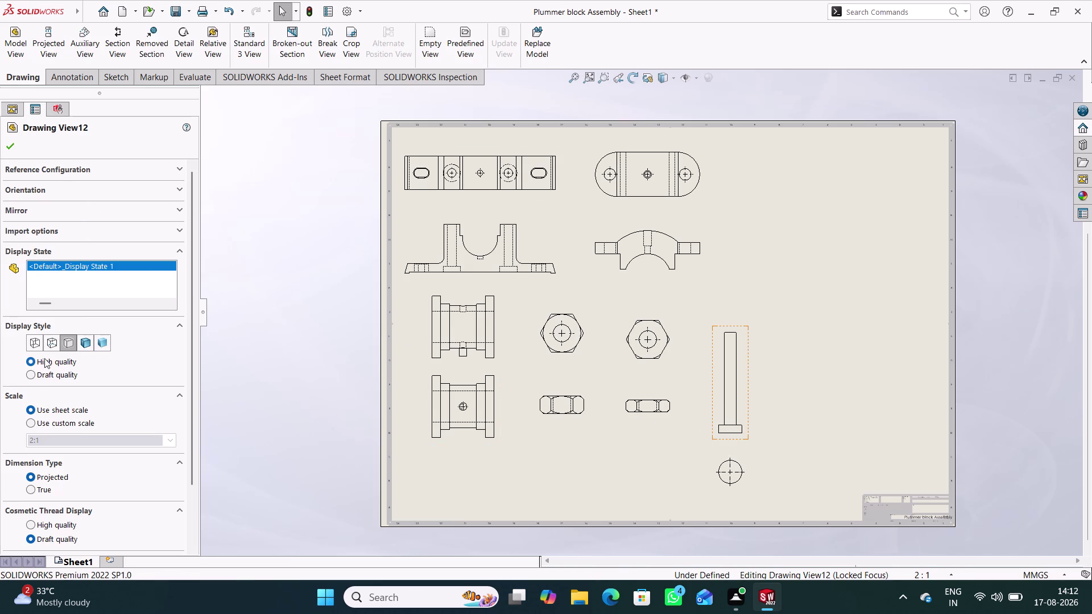
click(52, 347)
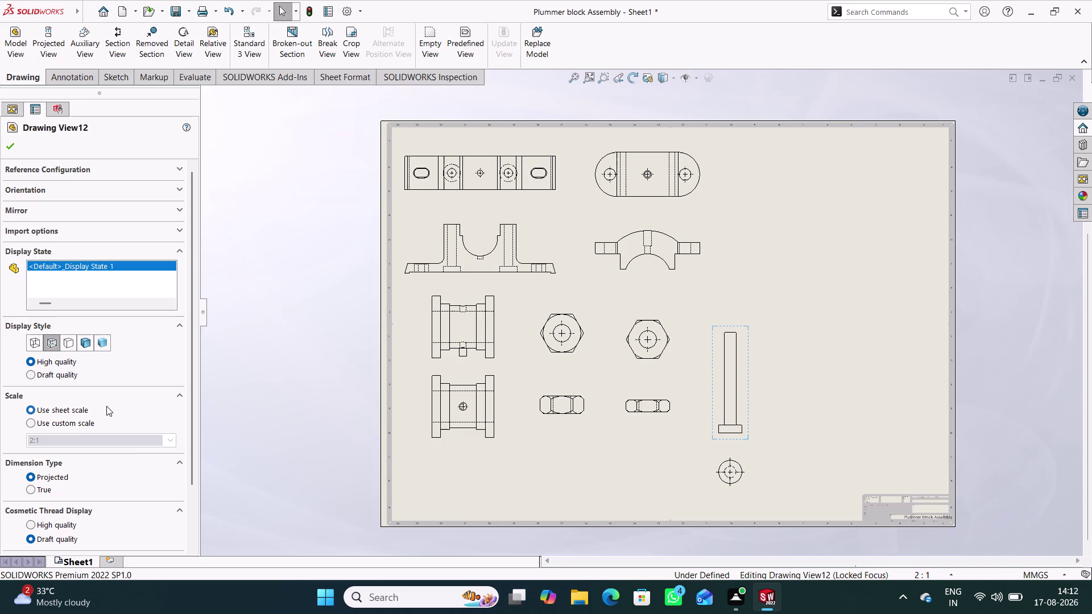
click(15, 144)
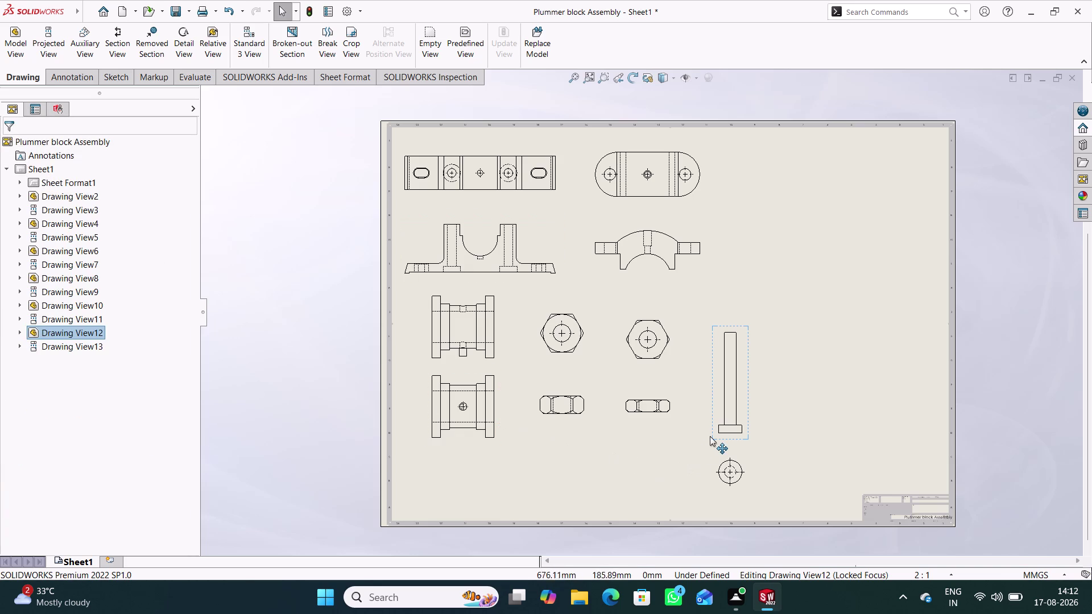
Shift the bolt views slightly to the left.
drag(712, 434, 694, 434)
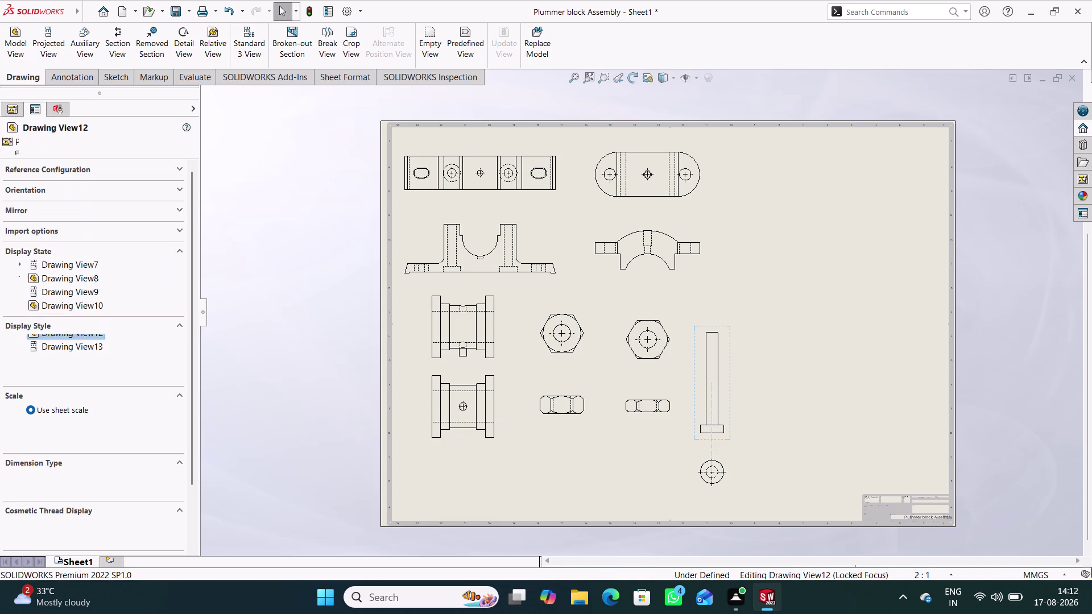
click(12, 148)
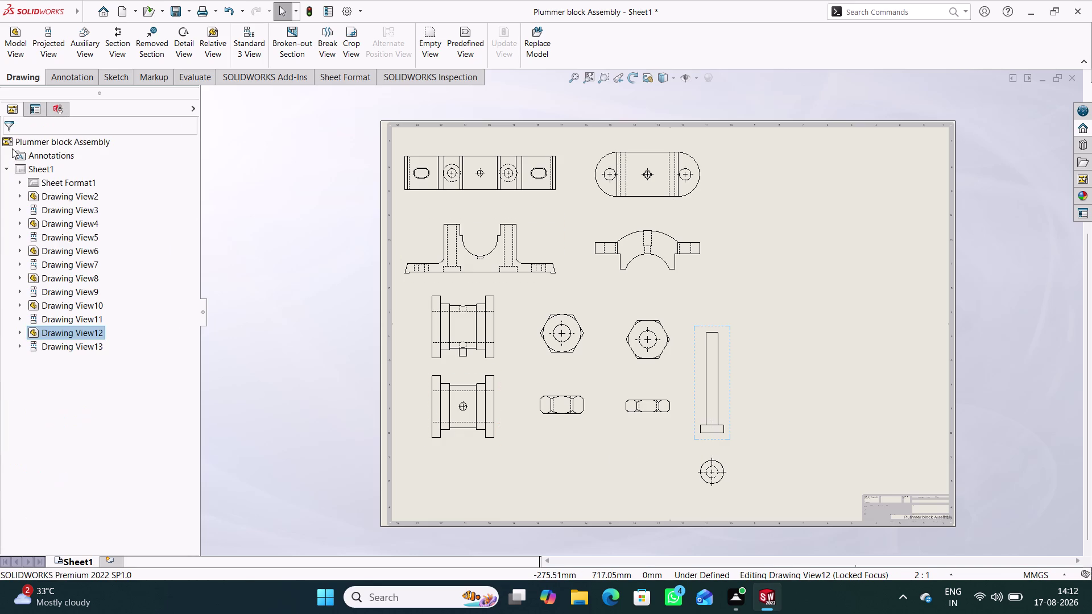
click(21, 43)
scroll(down, 3)
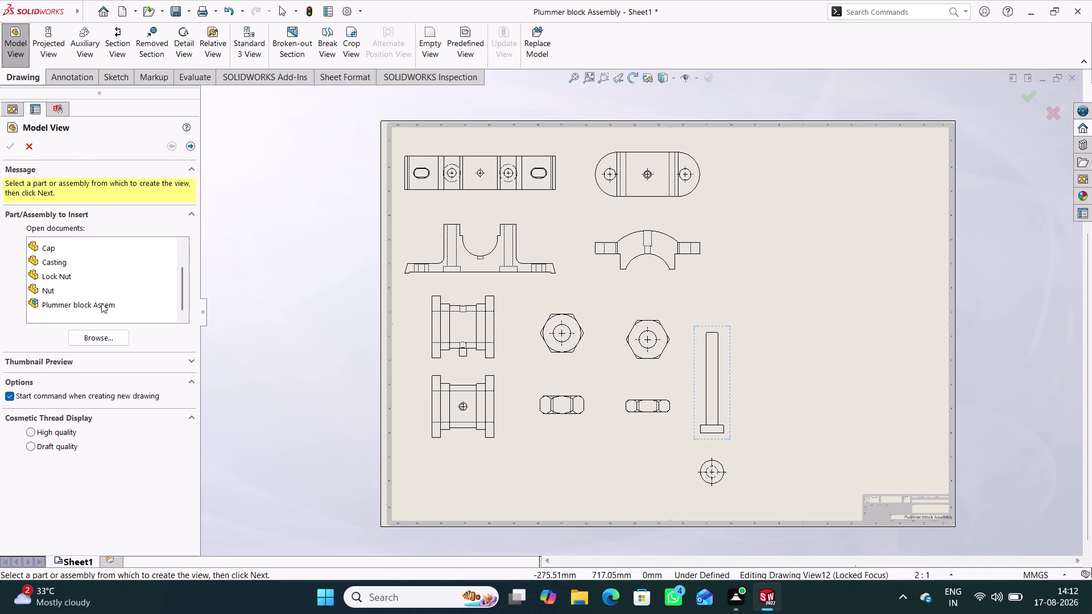
Place the Plummer block Assembly as a shaded isometric view in the sheet's top-right corner.
double_click(89, 303)
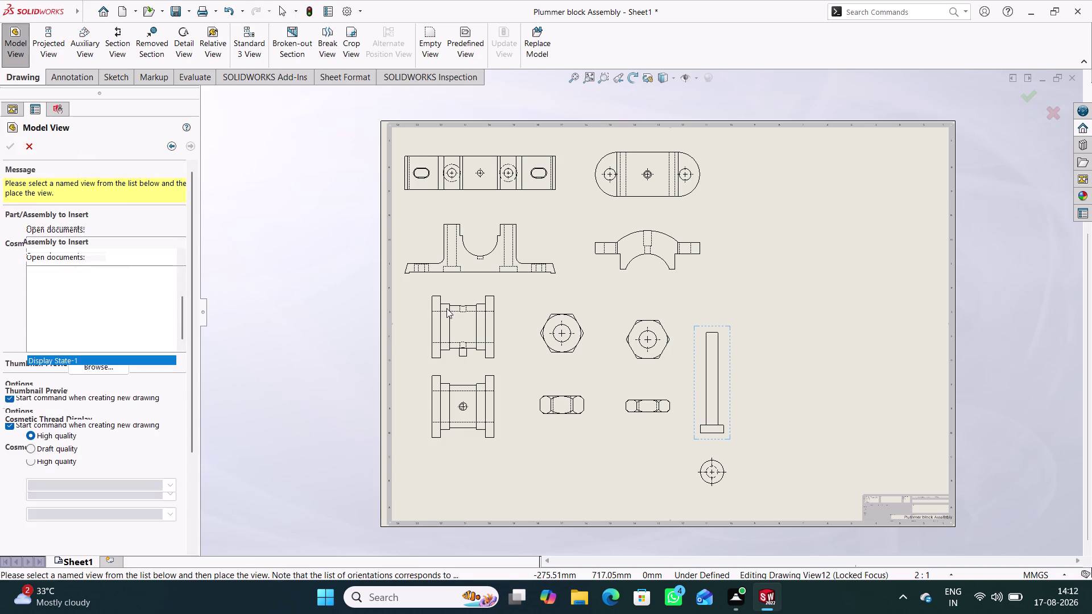
click(86, 414)
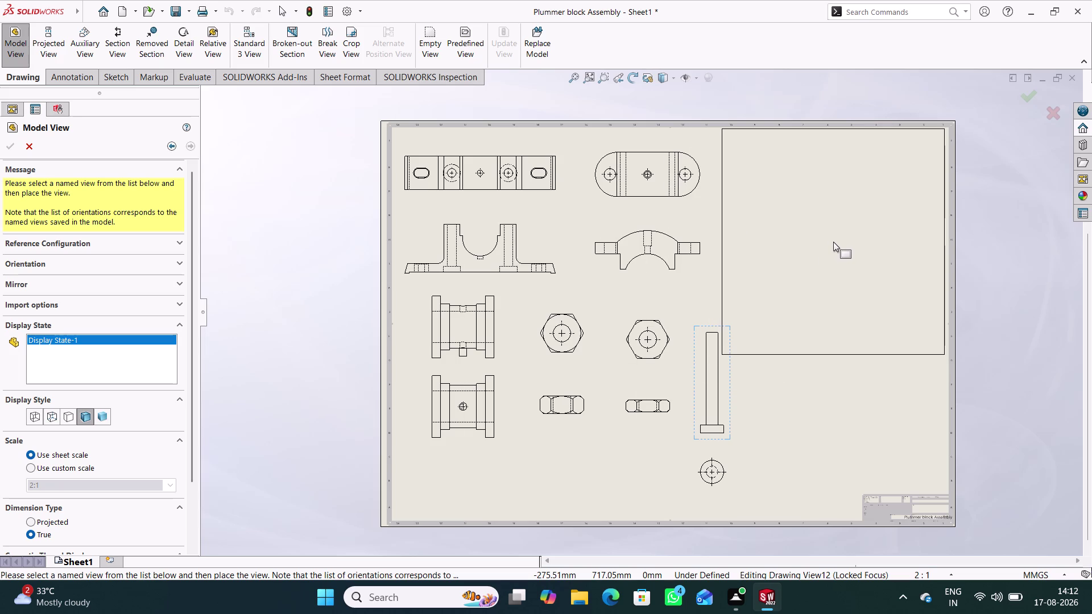
click(835, 239)
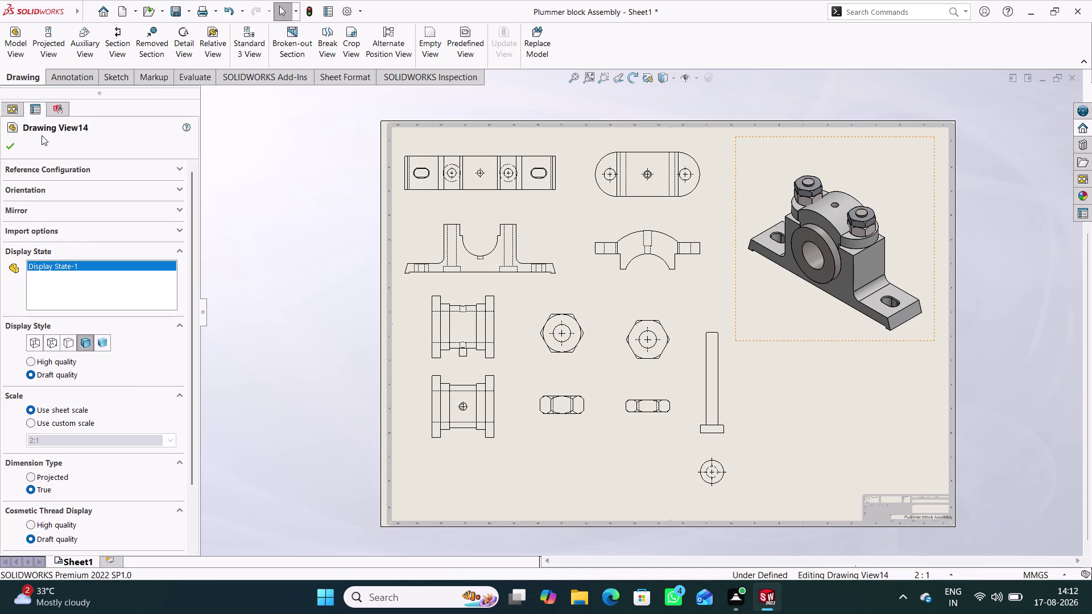
click(15, 142)
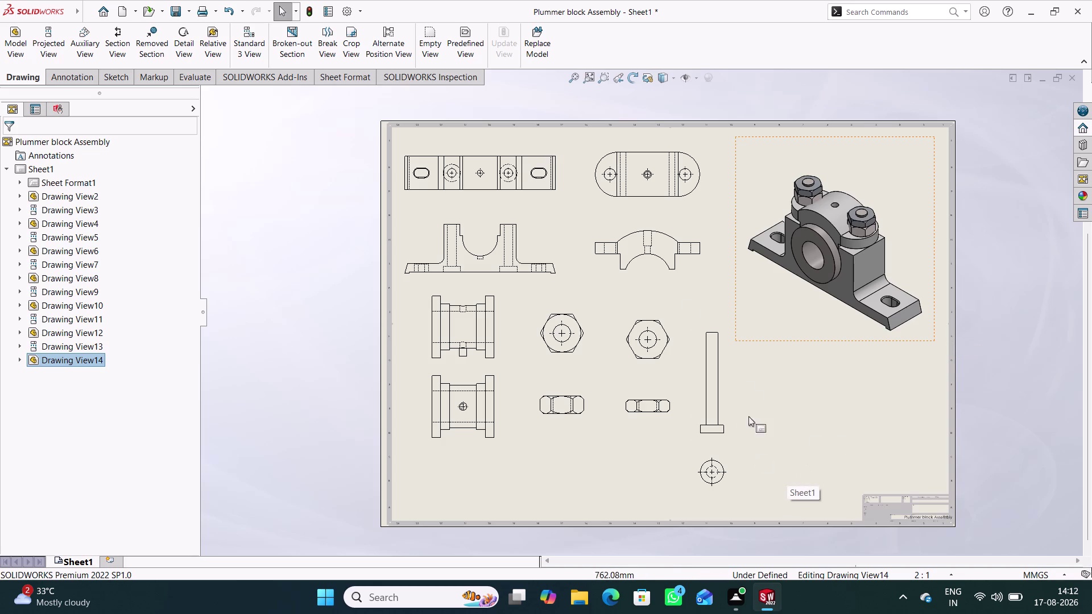
Review the cap view's properties and select the cap front view.
double_click(681, 282)
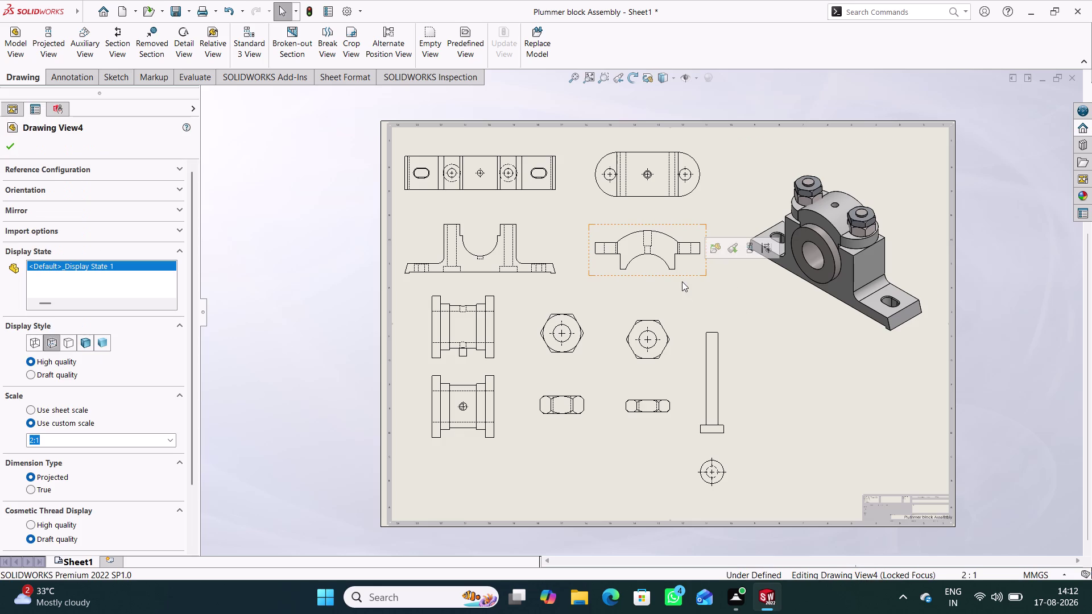
click(15, 145)
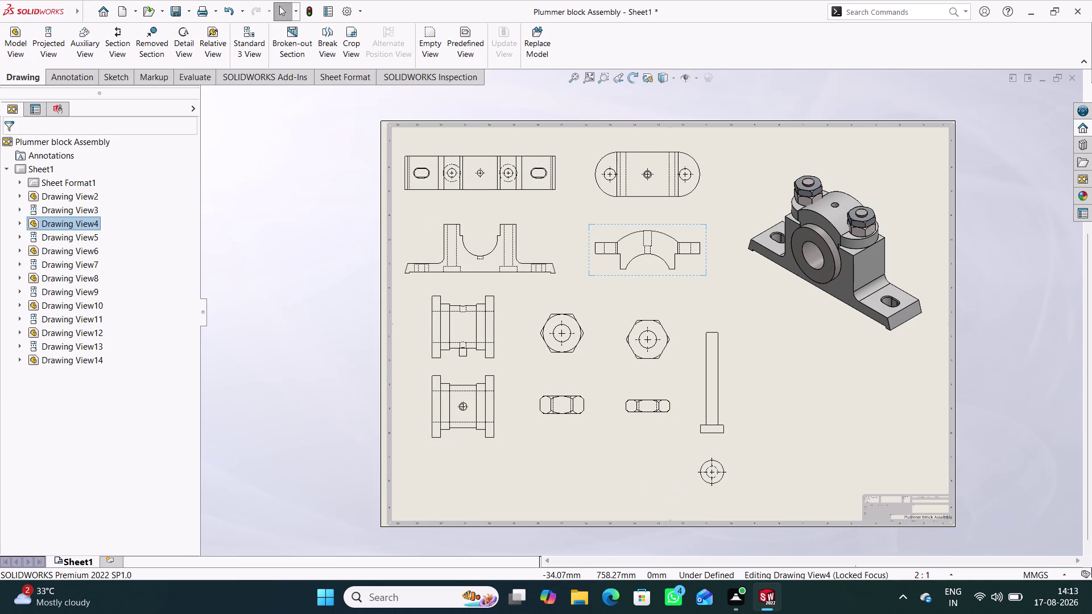
click(22, 74)
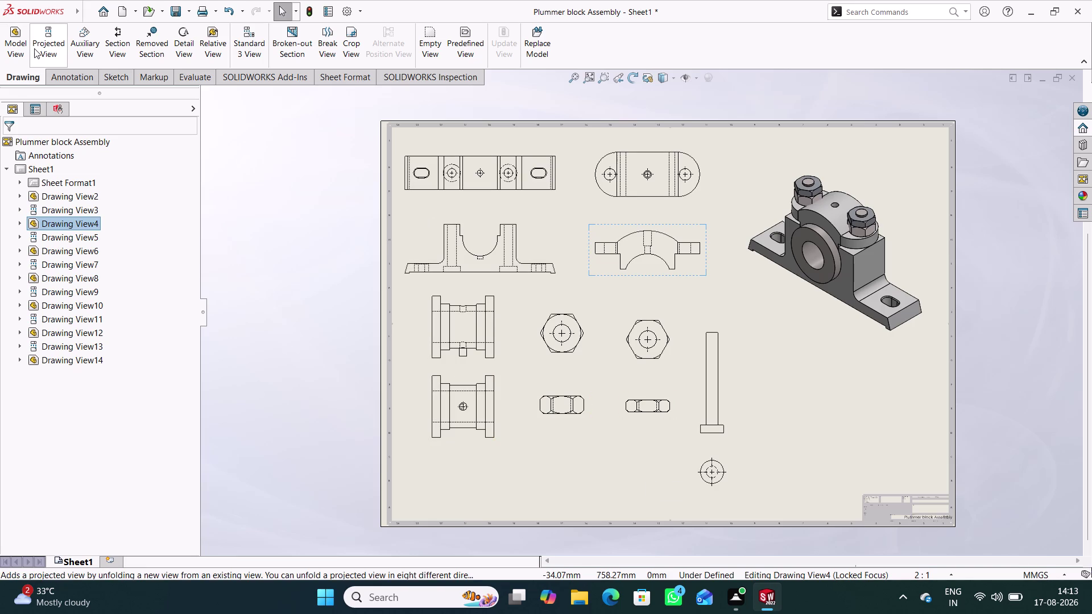
Import model dimensions into the casing top and front views and both brasses views.
click(73, 74)
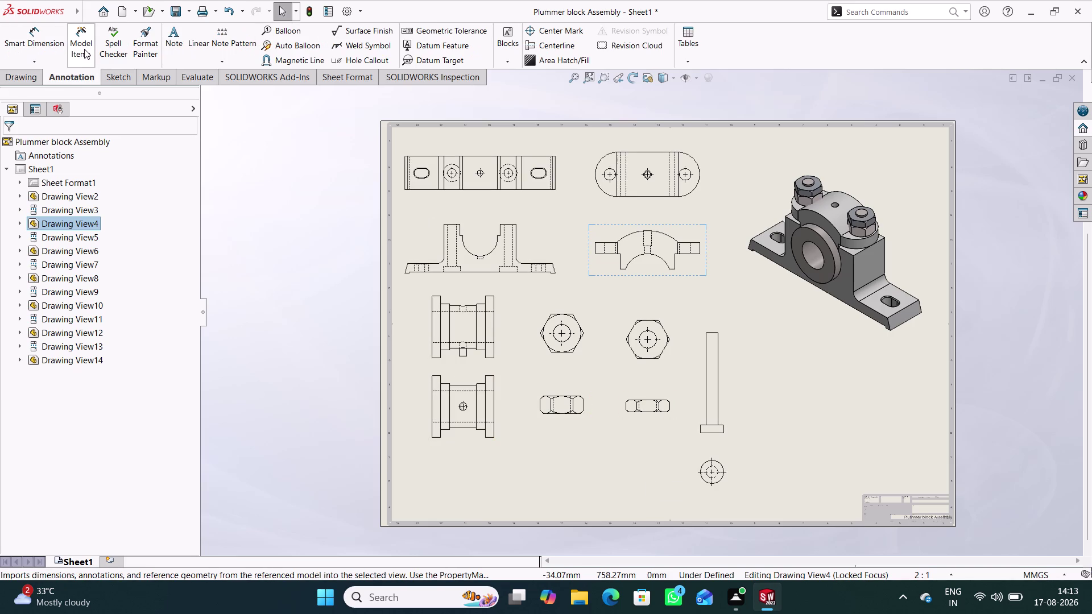
click(84, 49)
double_click(548, 191)
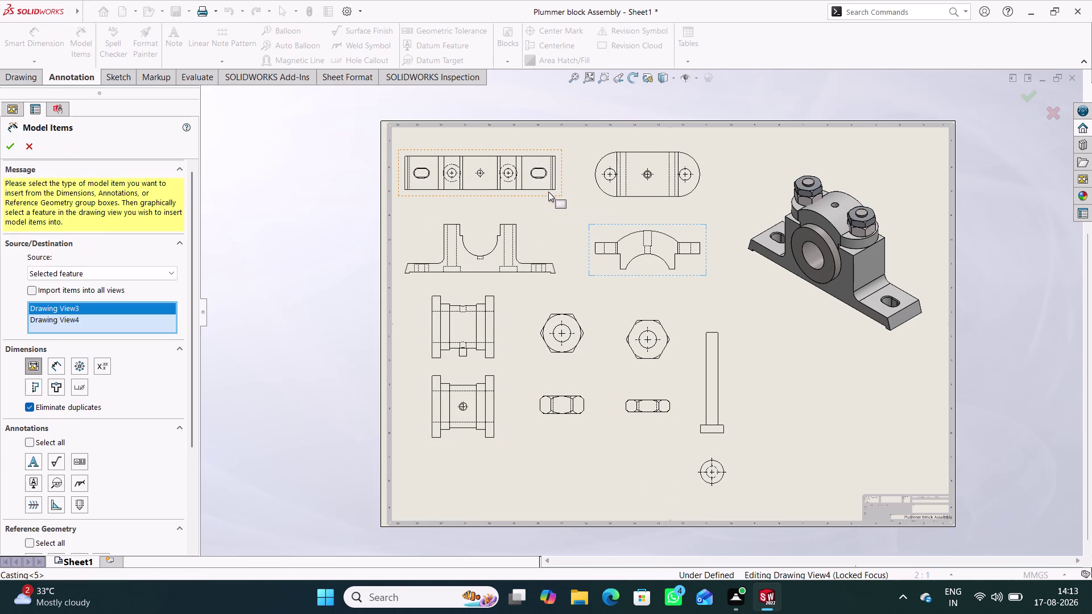
double_click(534, 191)
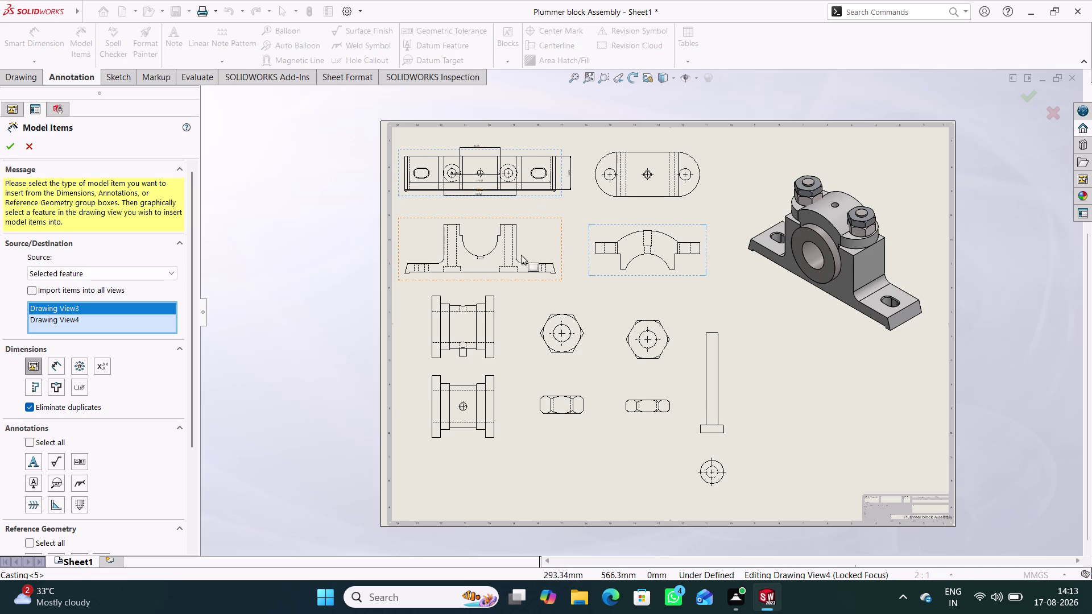
double_click(510, 273)
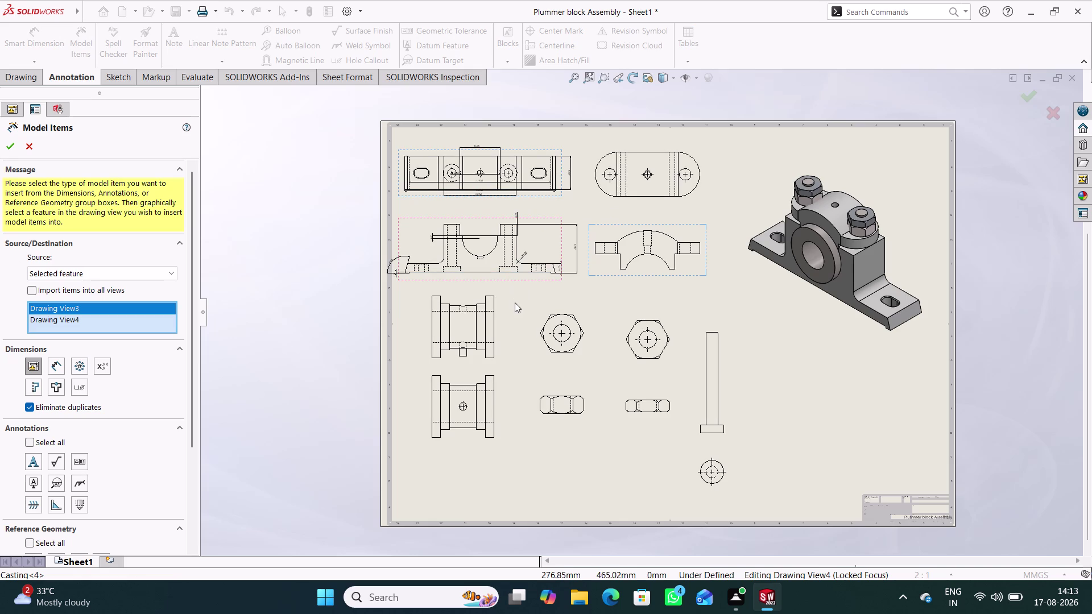
double_click(492, 325)
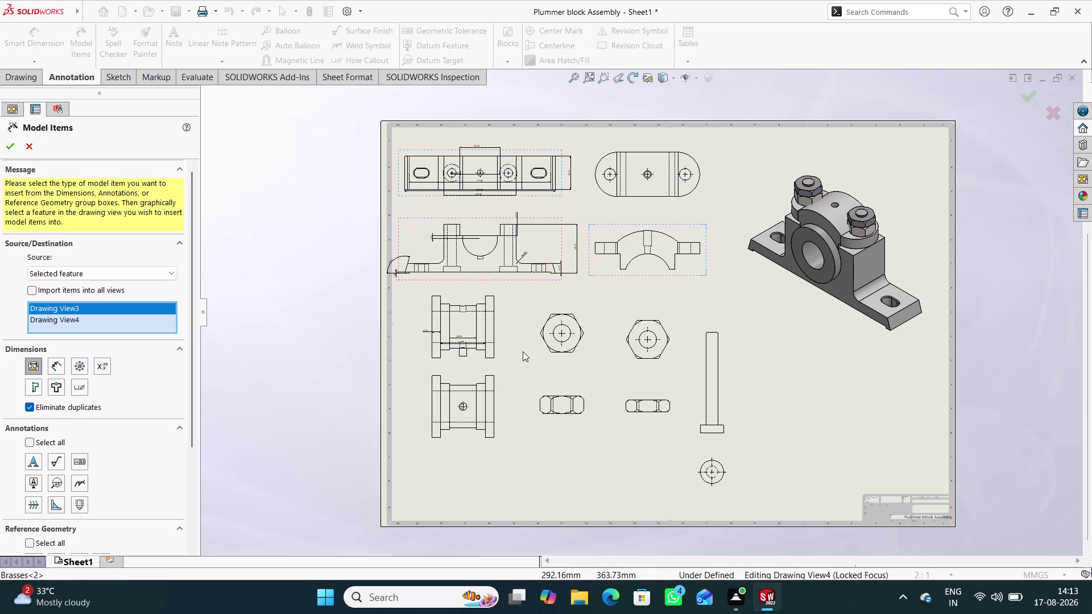
double_click(492, 400)
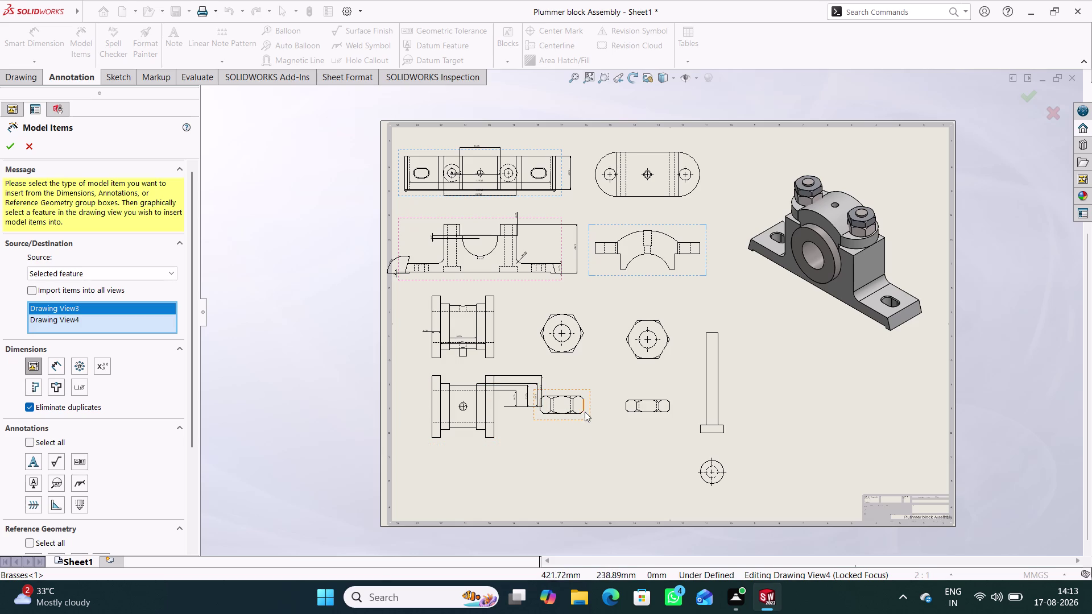
Import model dimensions into the nut, lock nut and bolt top and side views.
scroll(down, 3)
scroll(down, 3)
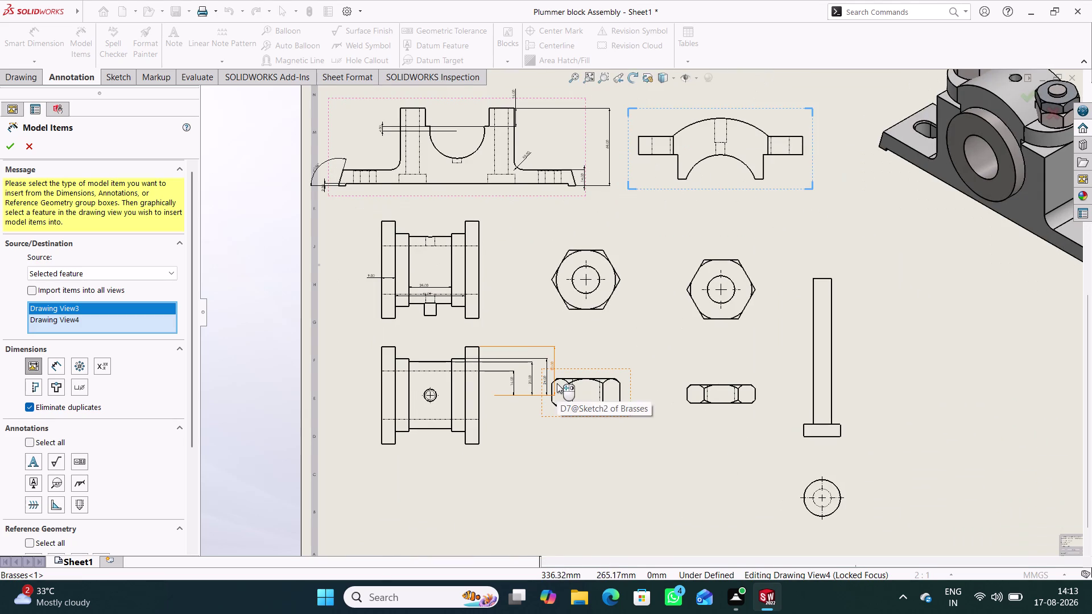
click(606, 307)
click(606, 306)
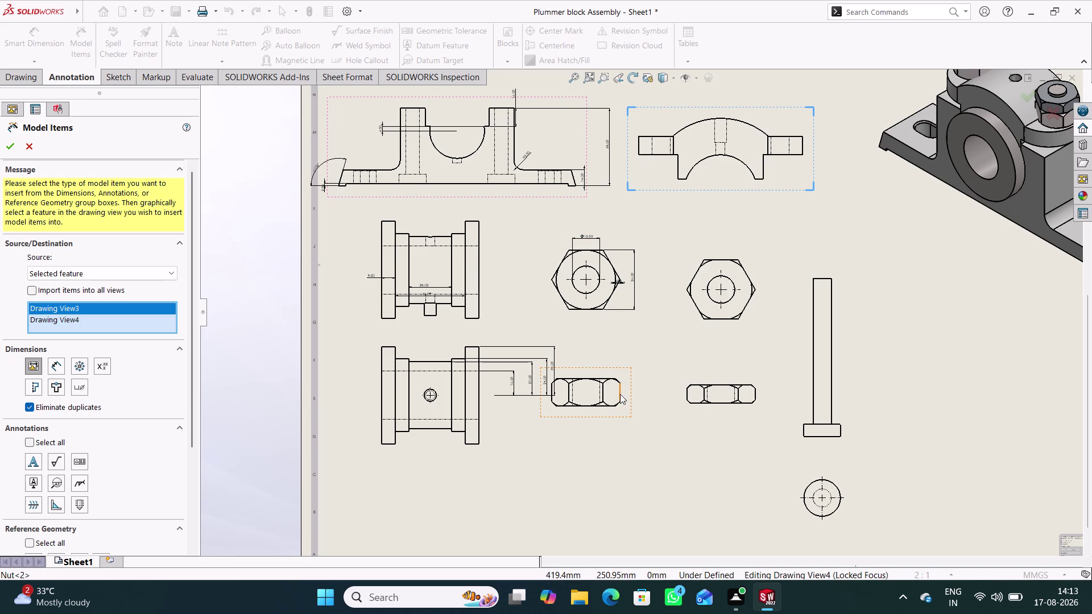
double_click(620, 394)
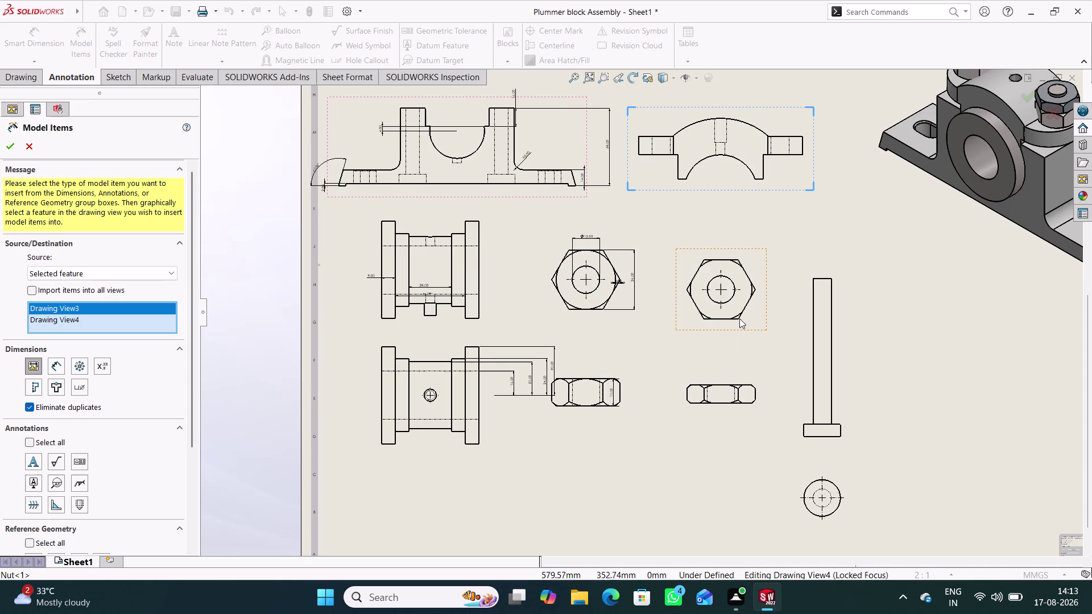
double_click(732, 319)
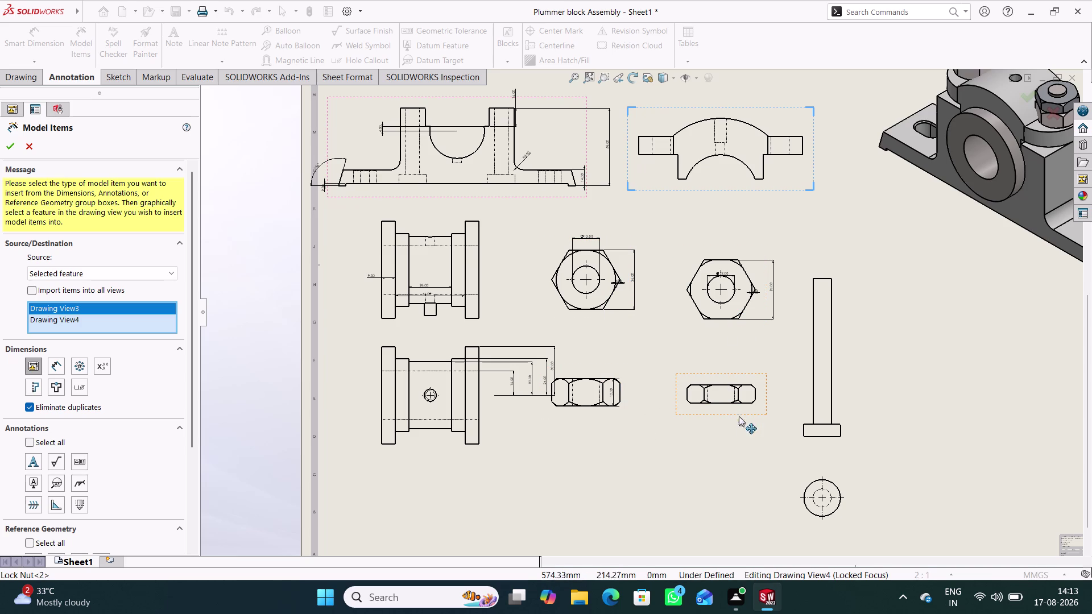
double_click(746, 403)
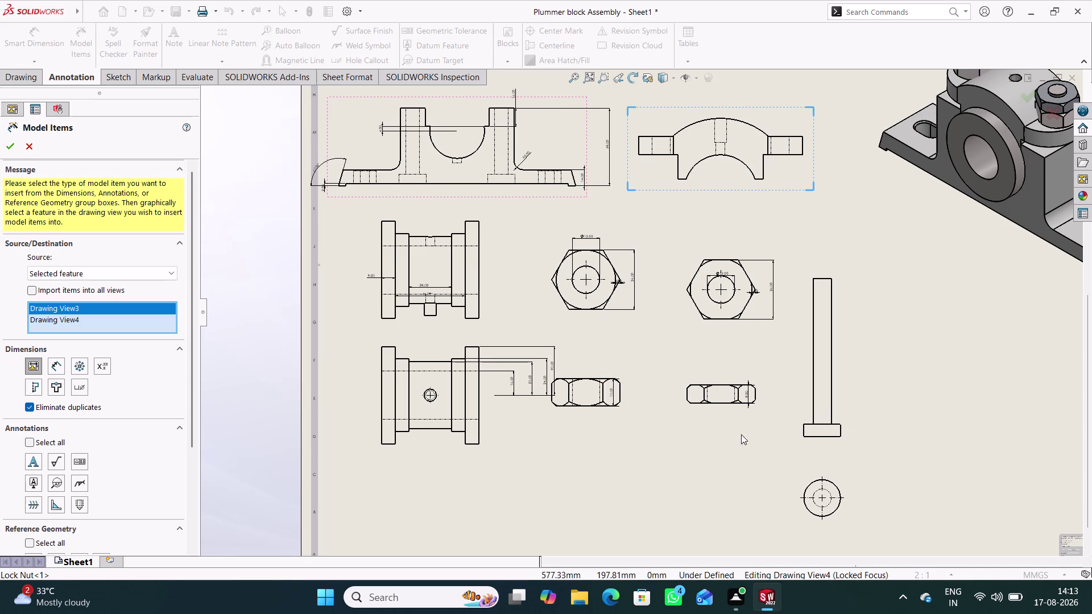
double_click(841, 428)
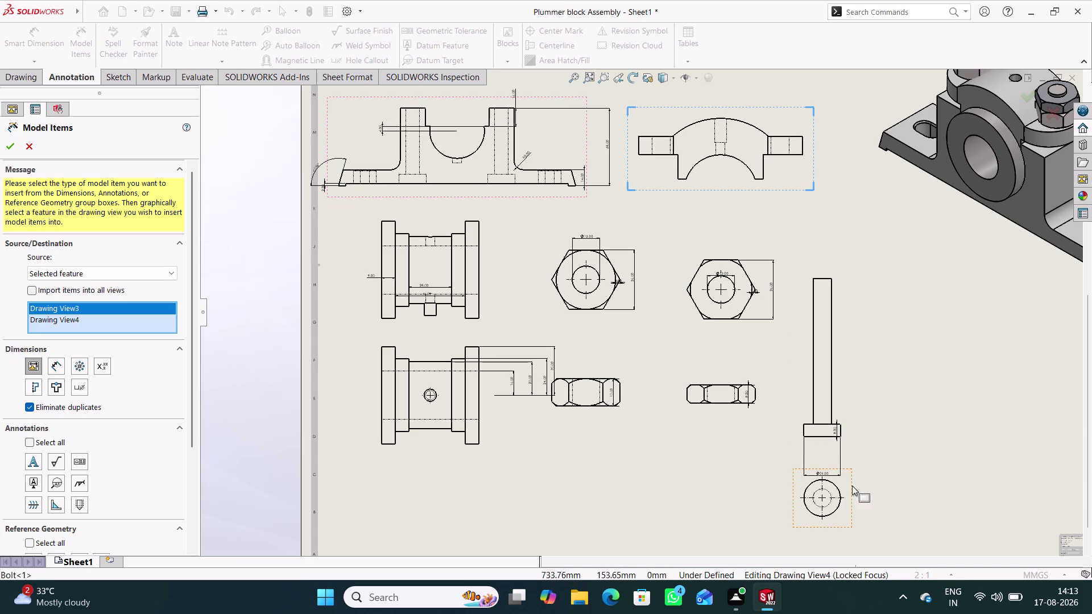
click(838, 494)
drag(839, 494, 845, 494)
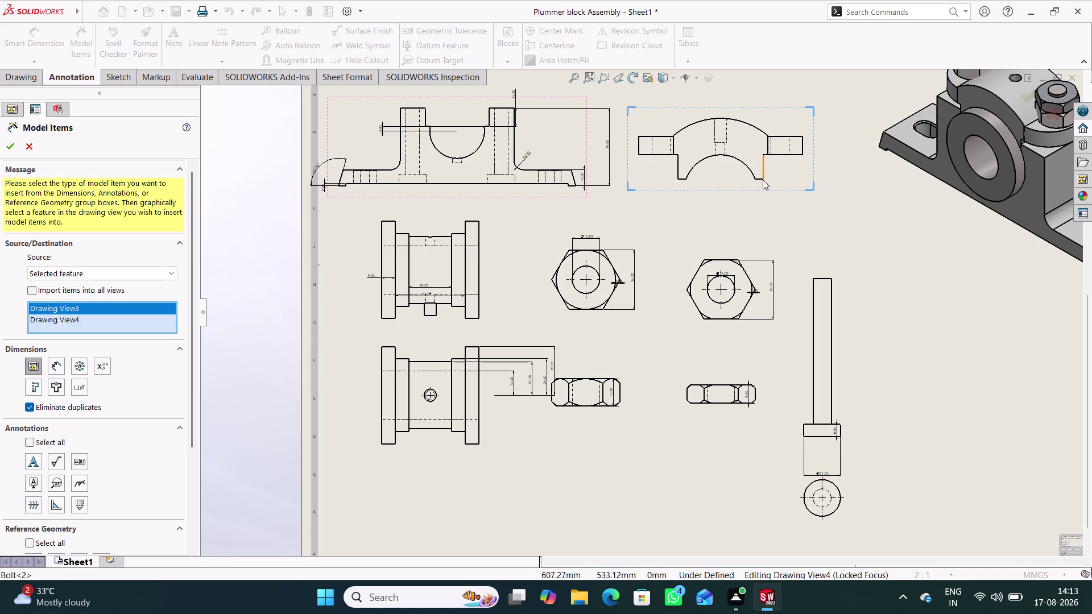
Import dimensions into the cap front and top views, try casting features, then close Model Items.
double_click(762, 172)
scroll(up, 3)
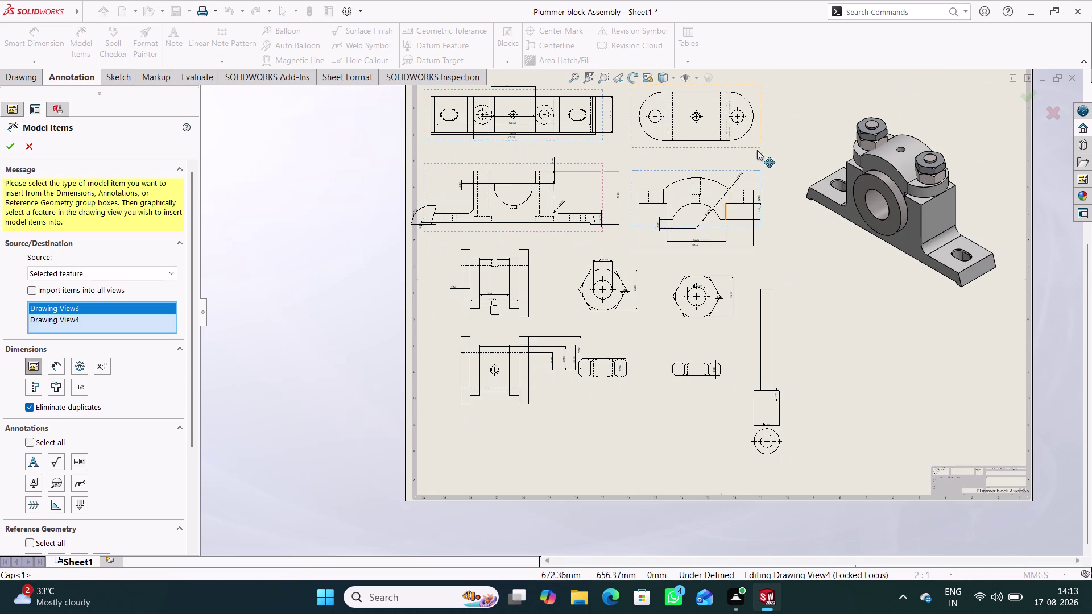
double_click(740, 136)
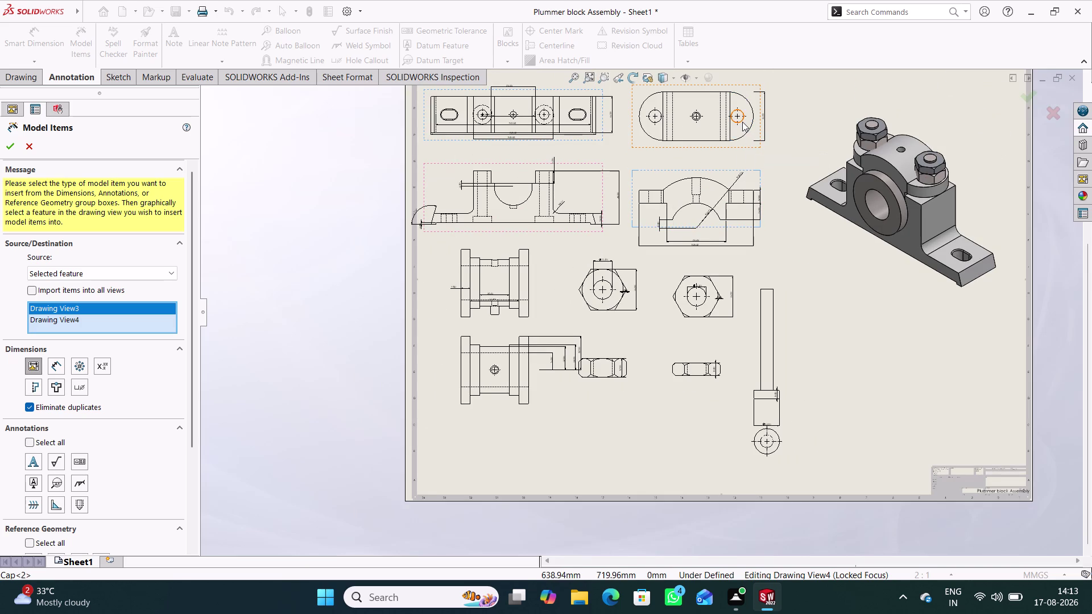
double_click(742, 122)
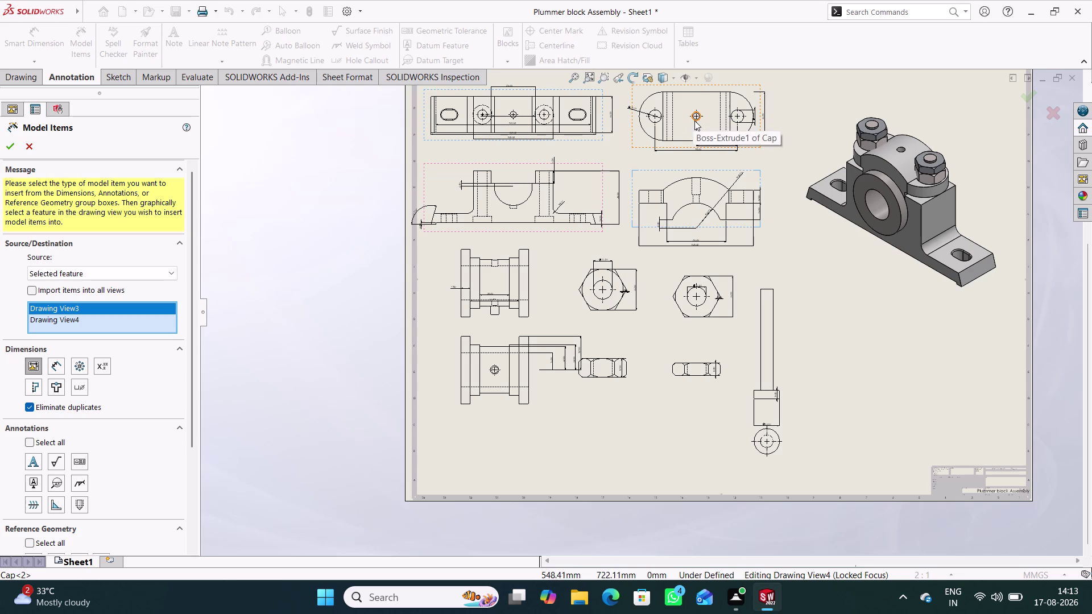
double_click(694, 120)
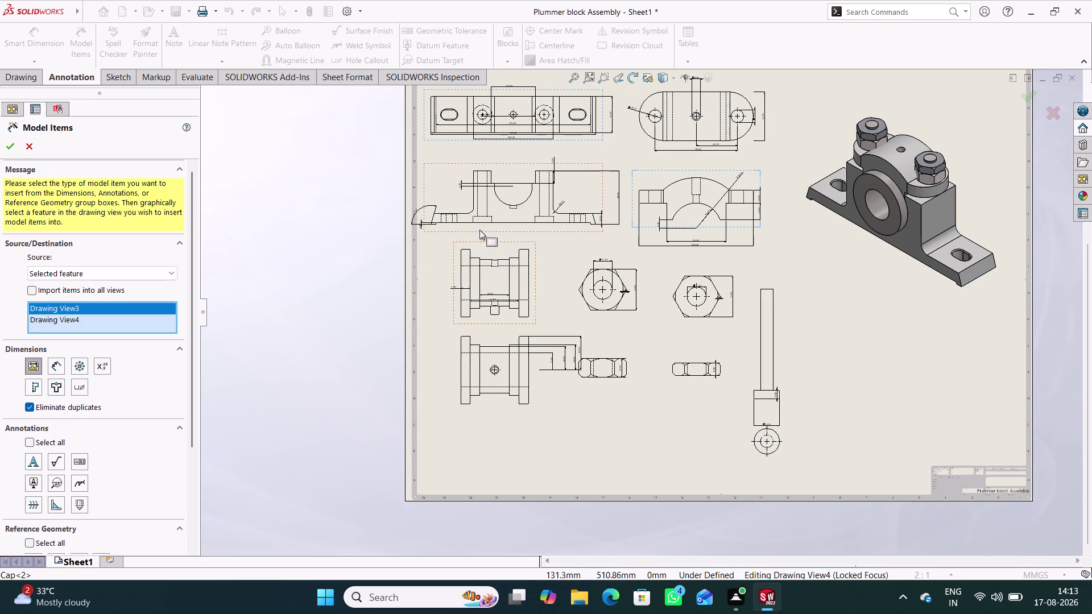
triple_click(490, 217)
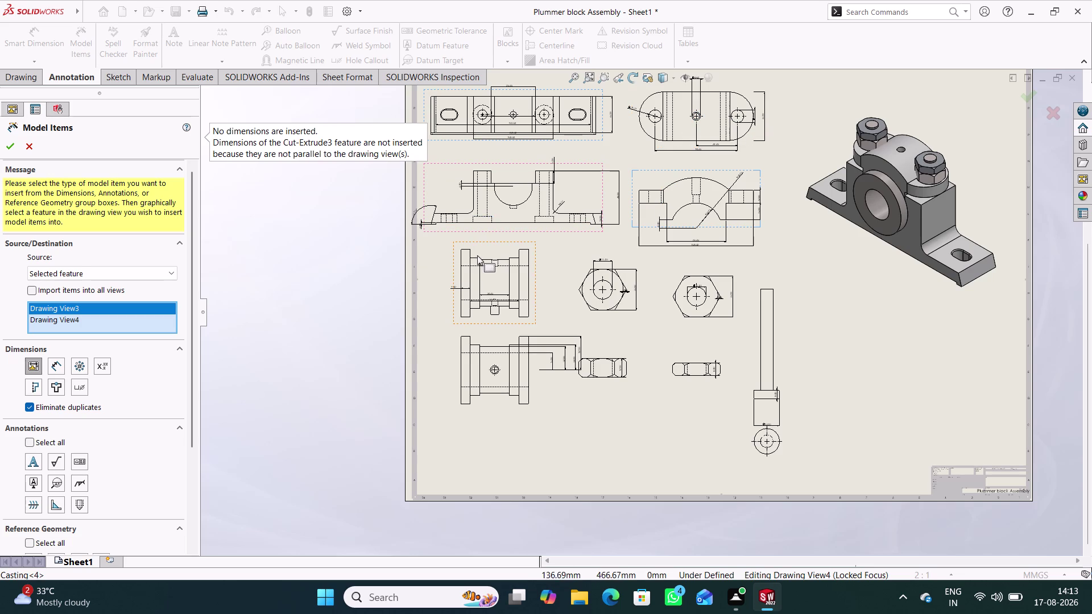
double_click(459, 111)
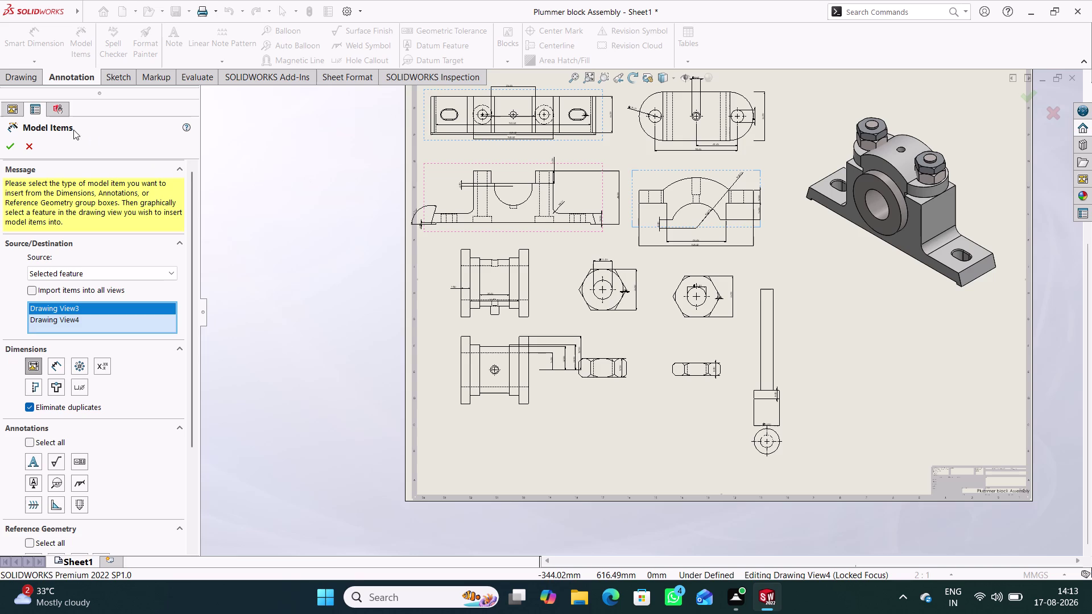
click(11, 144)
Move the 16.00 height dimension above the front view's right pillar.
scroll(up, 3)
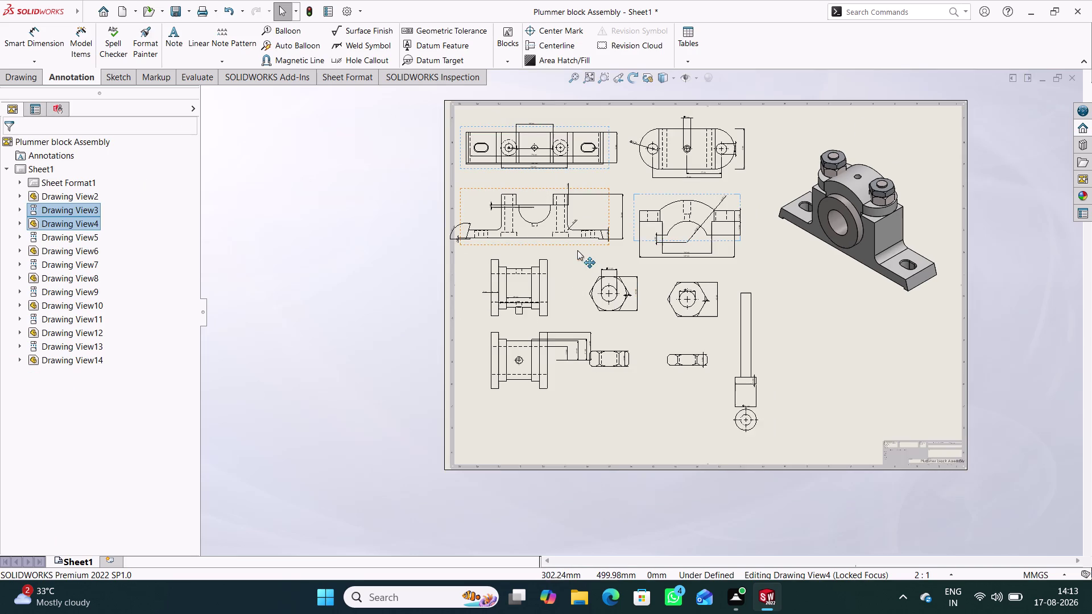
scroll(down, 3)
scroll(down, 3)
scroll(down, 3)
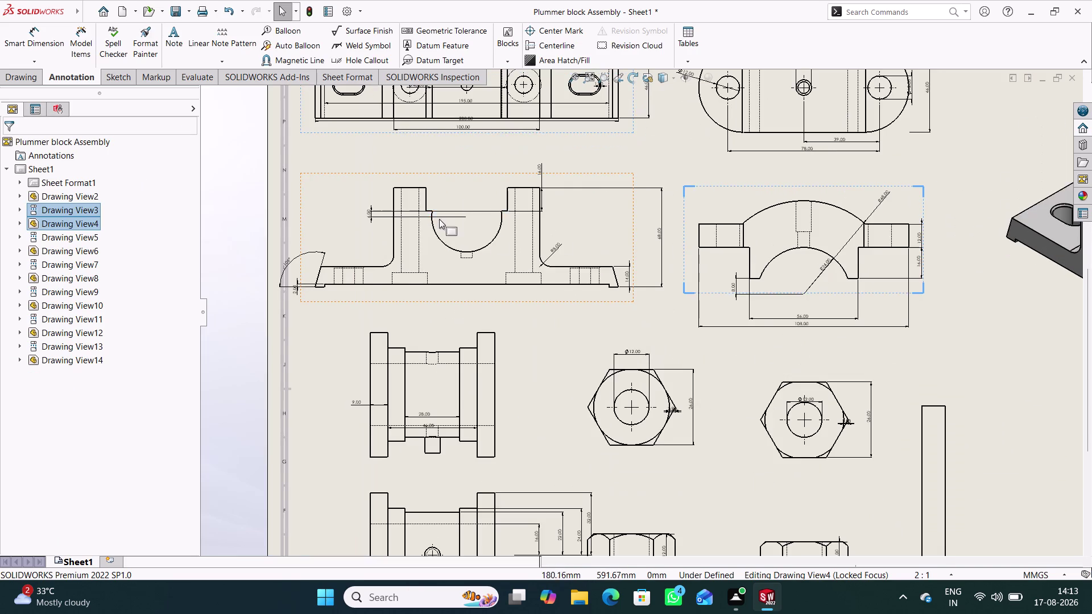
scroll(down, 3)
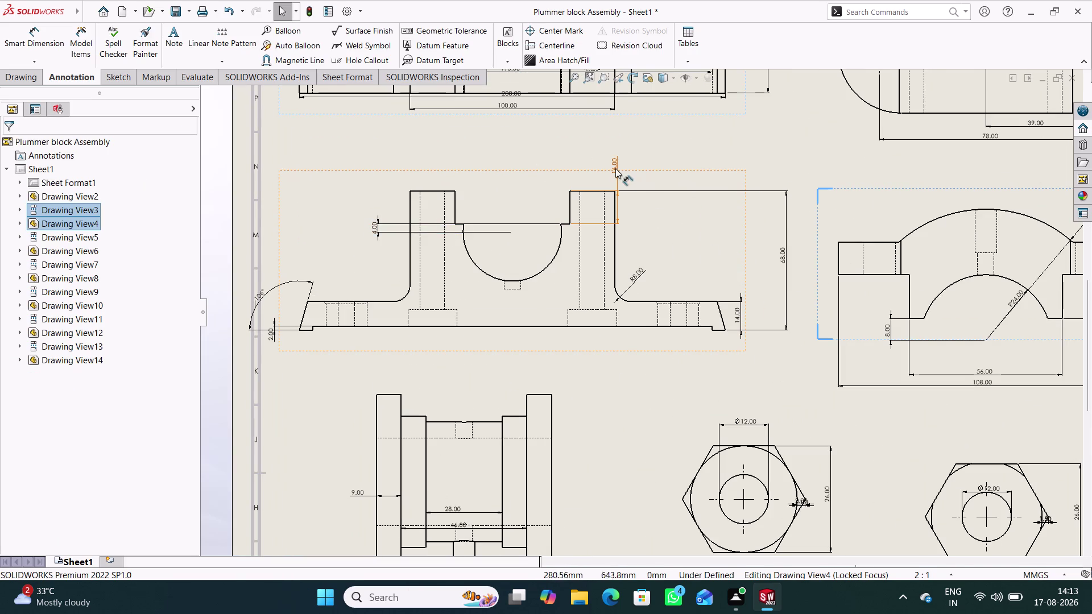
drag(615, 169, 644, 169)
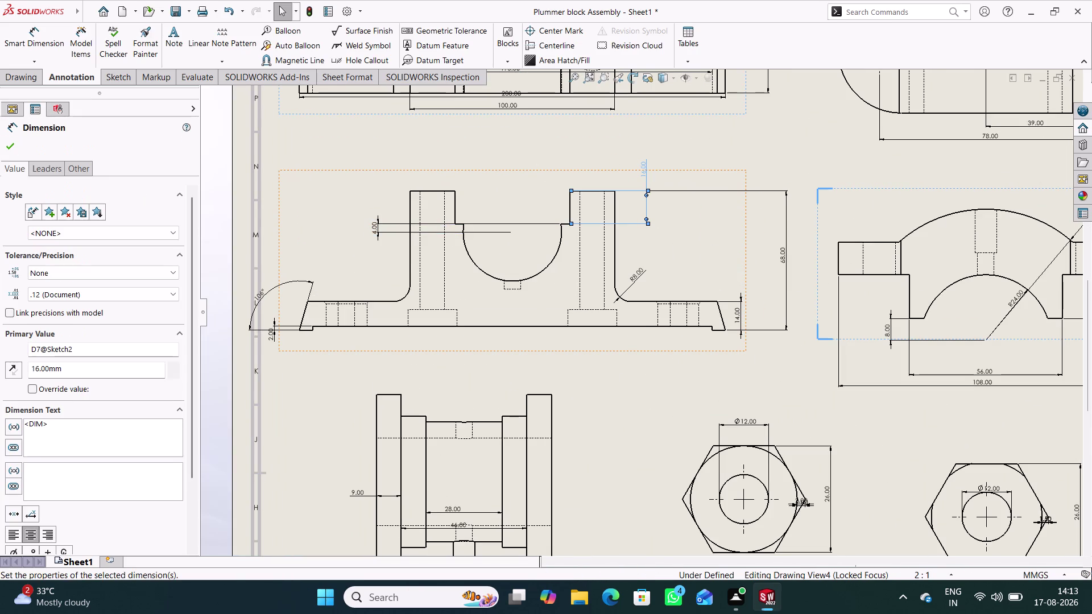
Drag the 208.00 dimension below the top view and move 195.00 below 100.00.
scroll(up, 3)
scroll(down, 3)
scroll(down, 3)
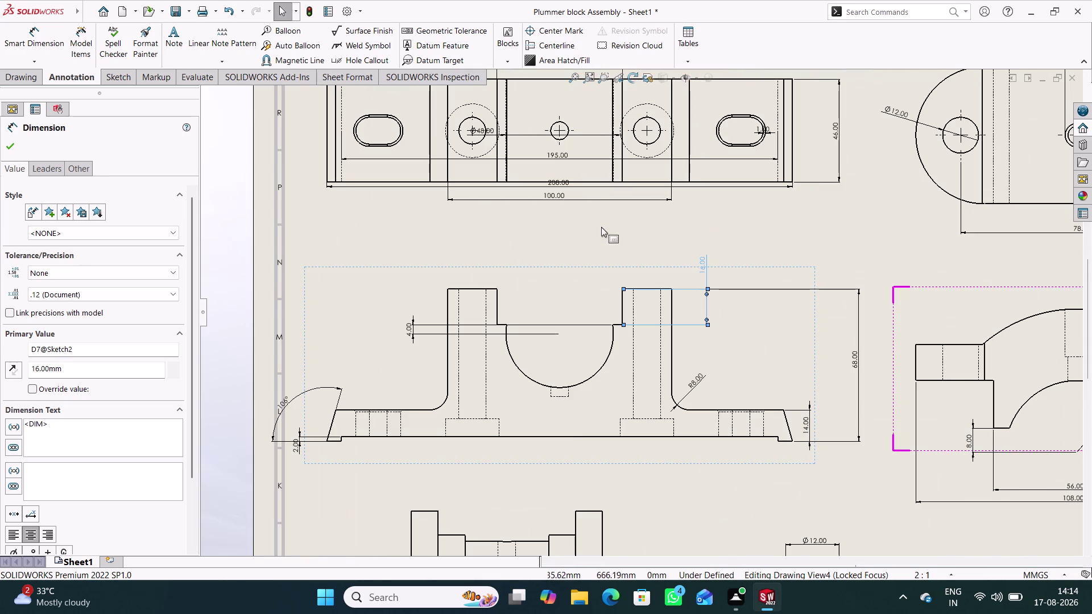
scroll(down, 3)
scroll(down, 3)
drag(553, 183, 554, 212)
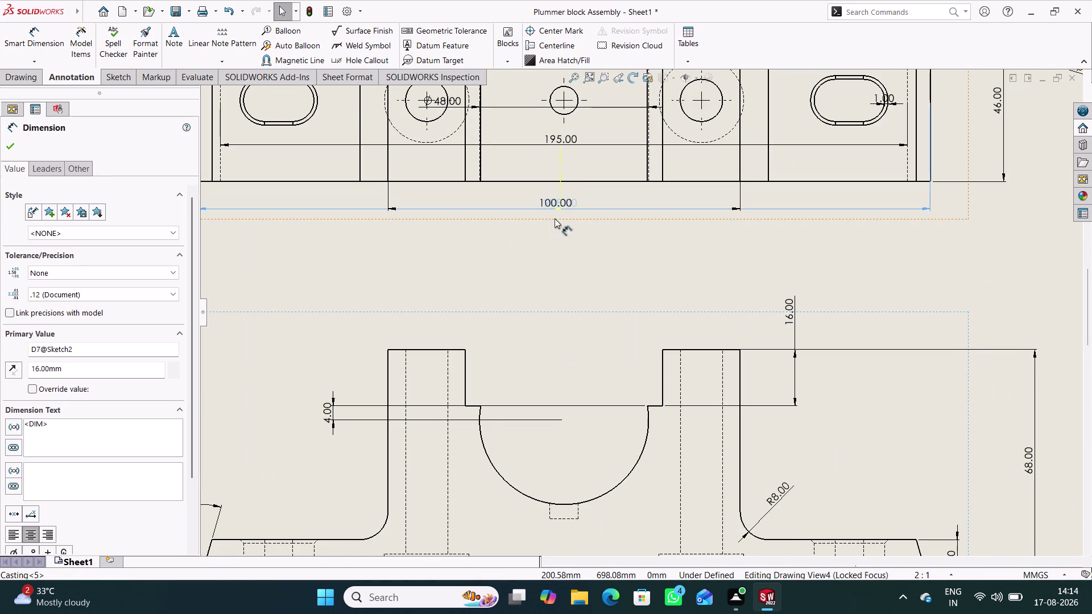
drag(555, 212, 554, 233)
scroll(up, 3)
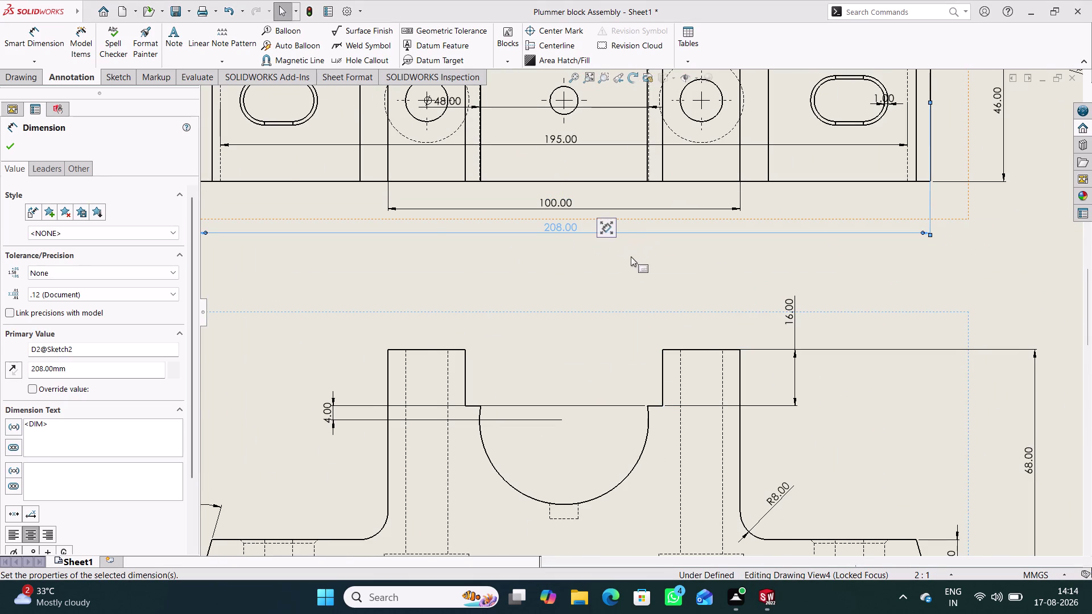
click(634, 264)
scroll(up, 3)
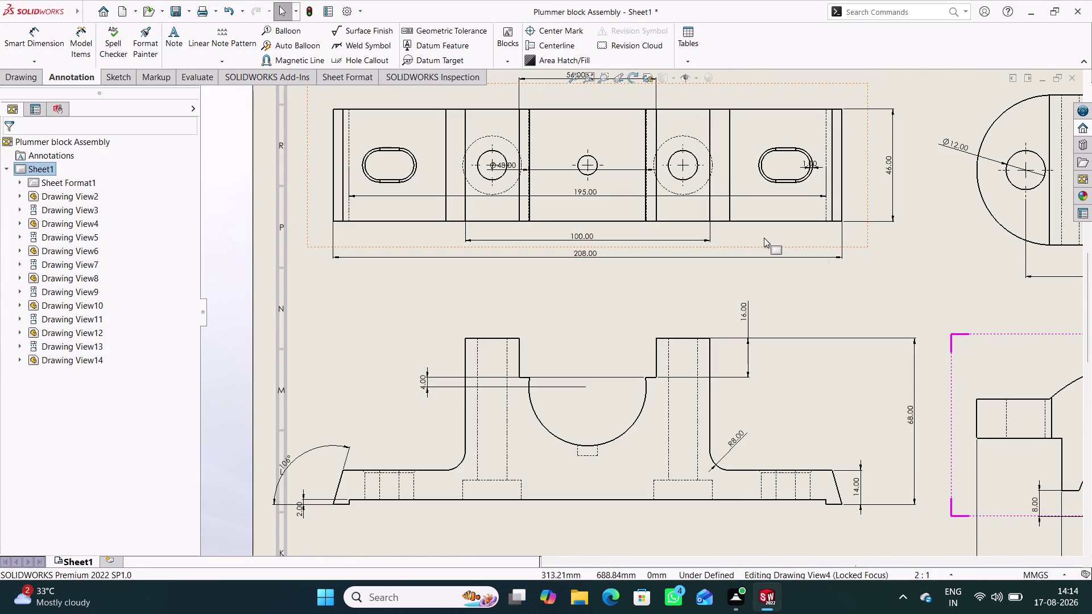
drag(591, 256, 592, 274)
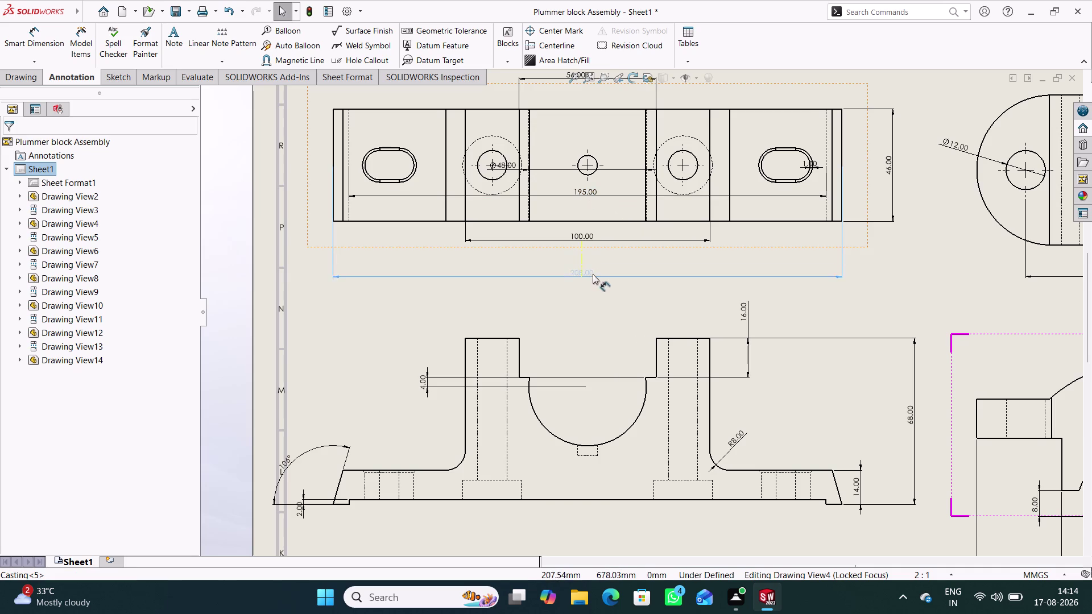
drag(592, 274, 594, 283)
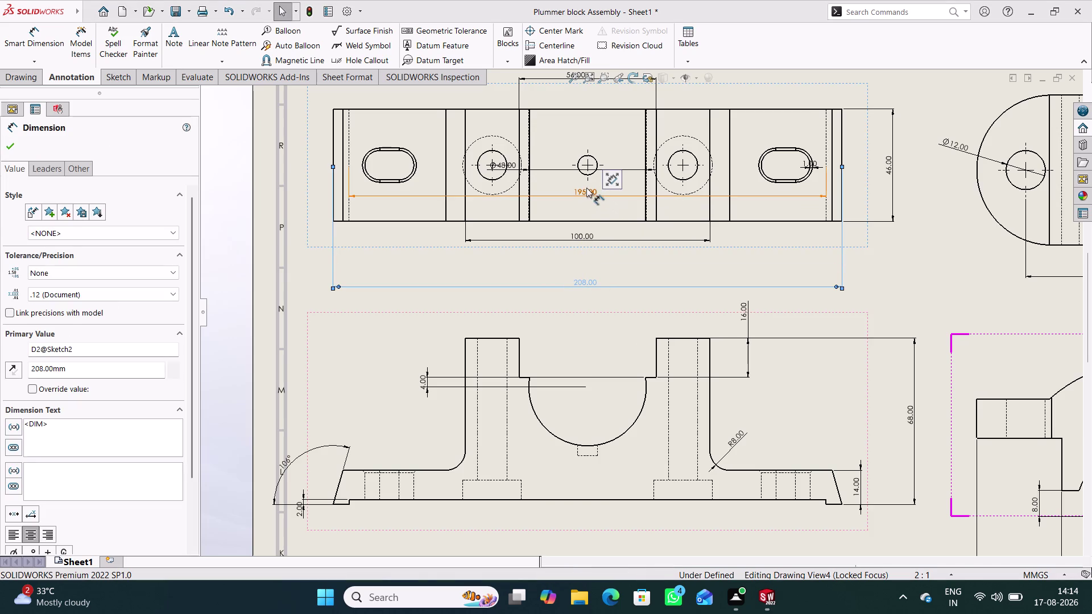
drag(587, 190, 597, 263)
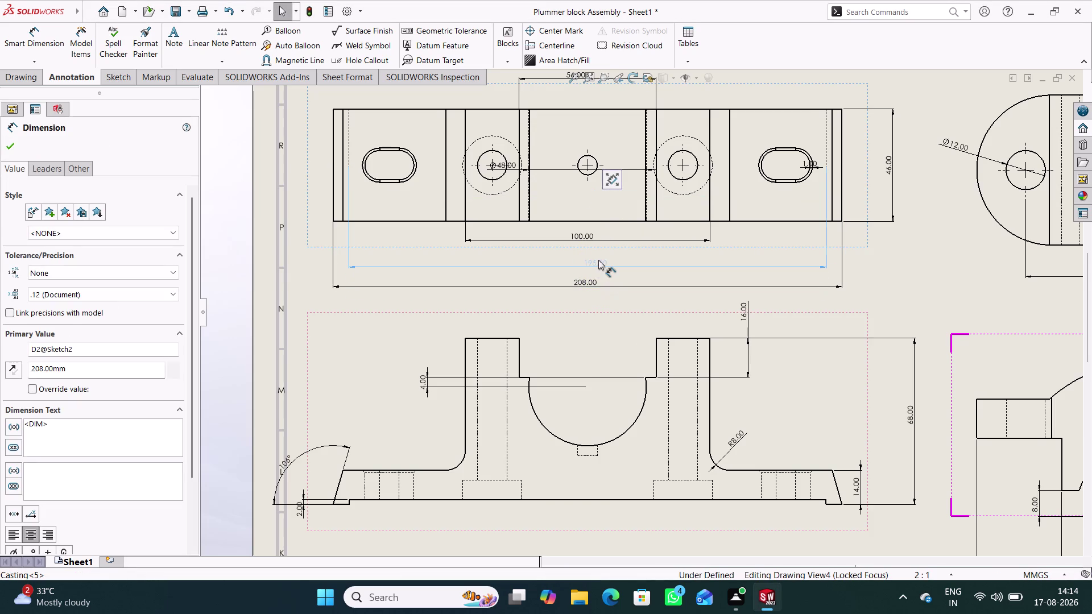
Stack the 195.00 dimension between the 100.00 and 208.00 dimensions under the top view.
drag(597, 263, 583, 259)
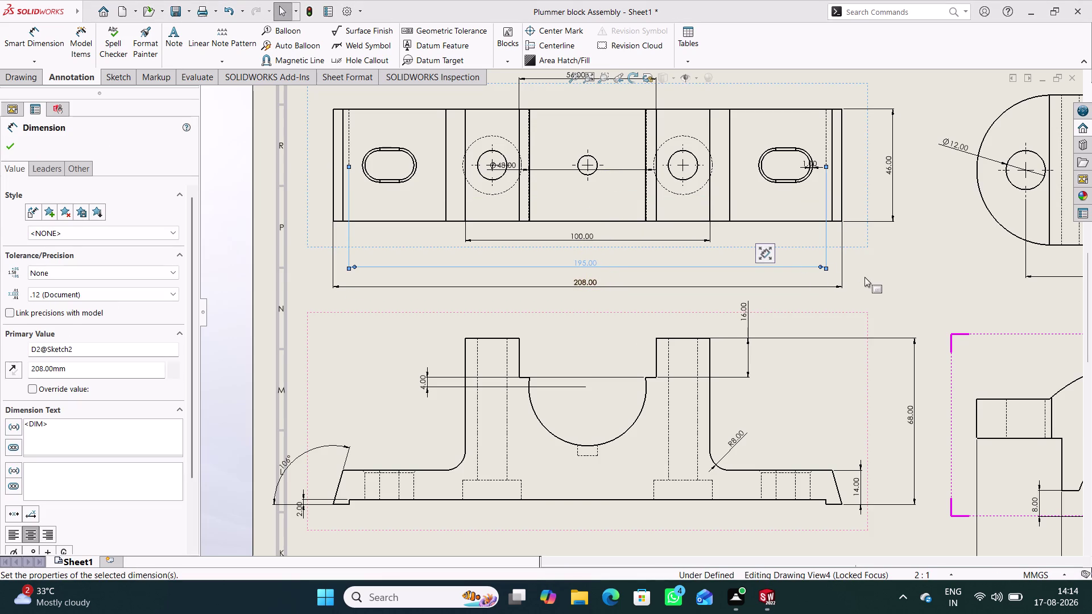
click(866, 277)
scroll(up, 3)
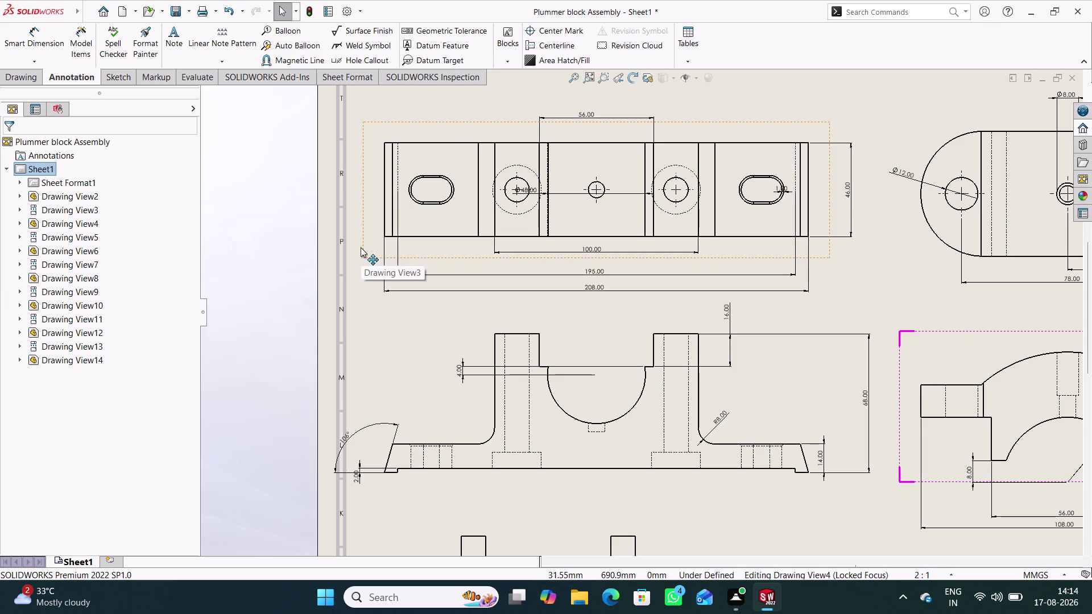
click(18, 36)
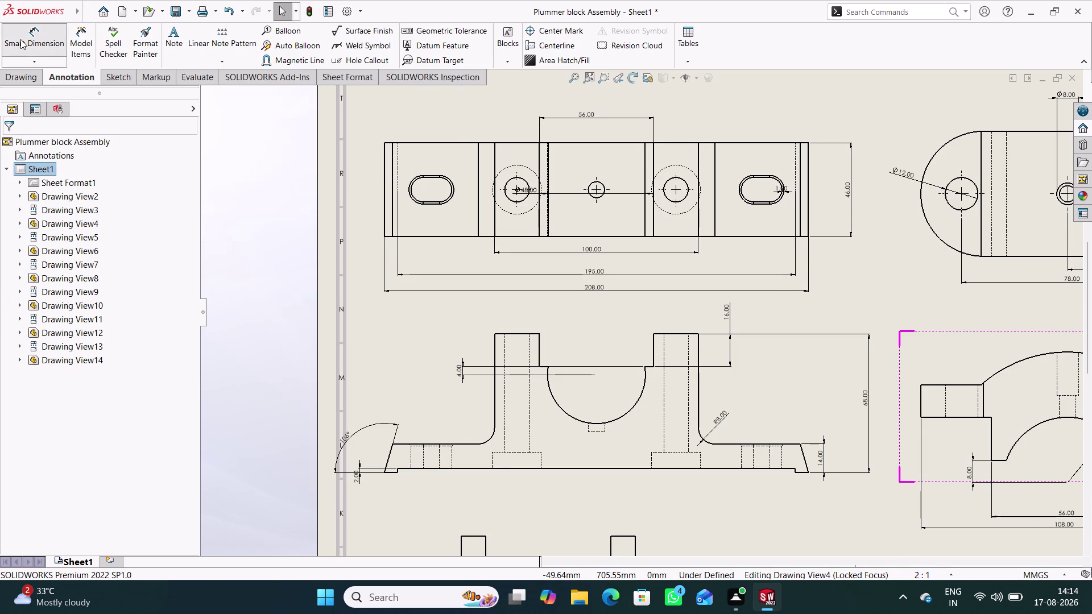
Dimension the front view's base with 208.00 outer and 195.00 inner lengths, stacked below.
click(385, 473)
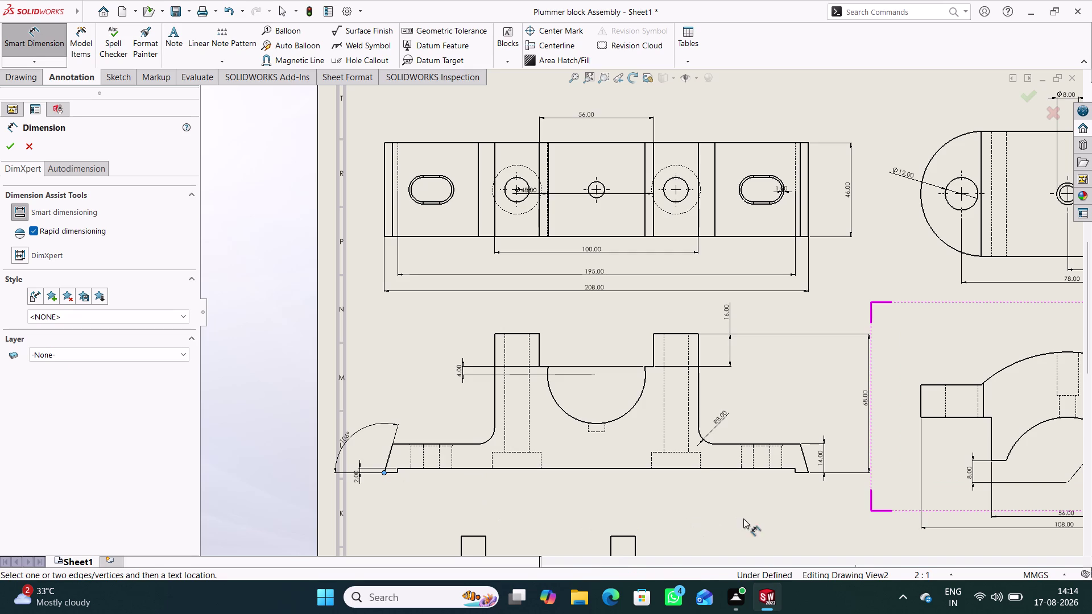
click(810, 474)
click(589, 515)
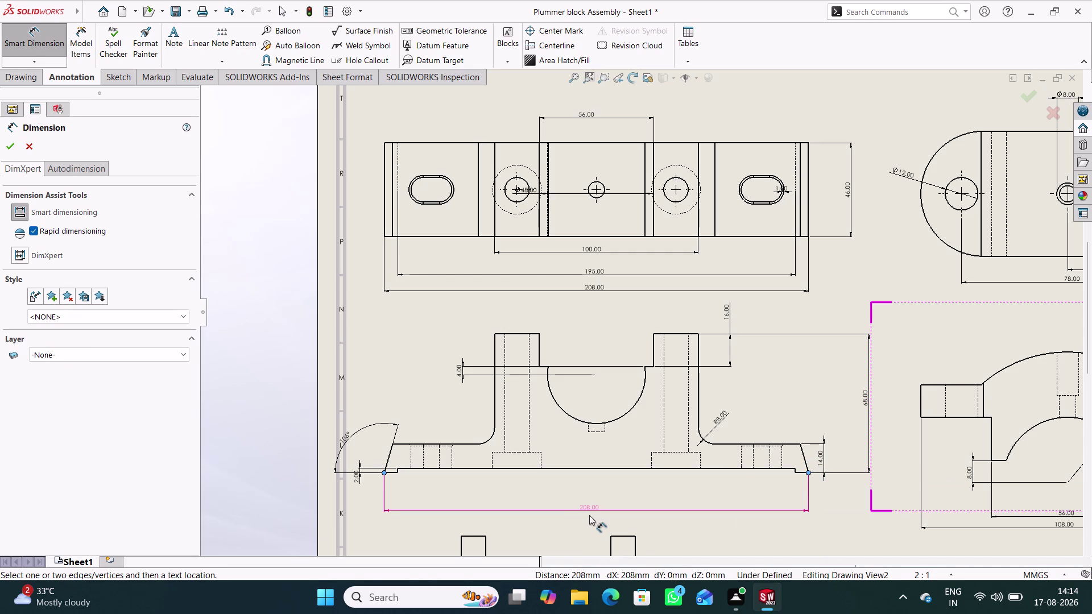
click(398, 473)
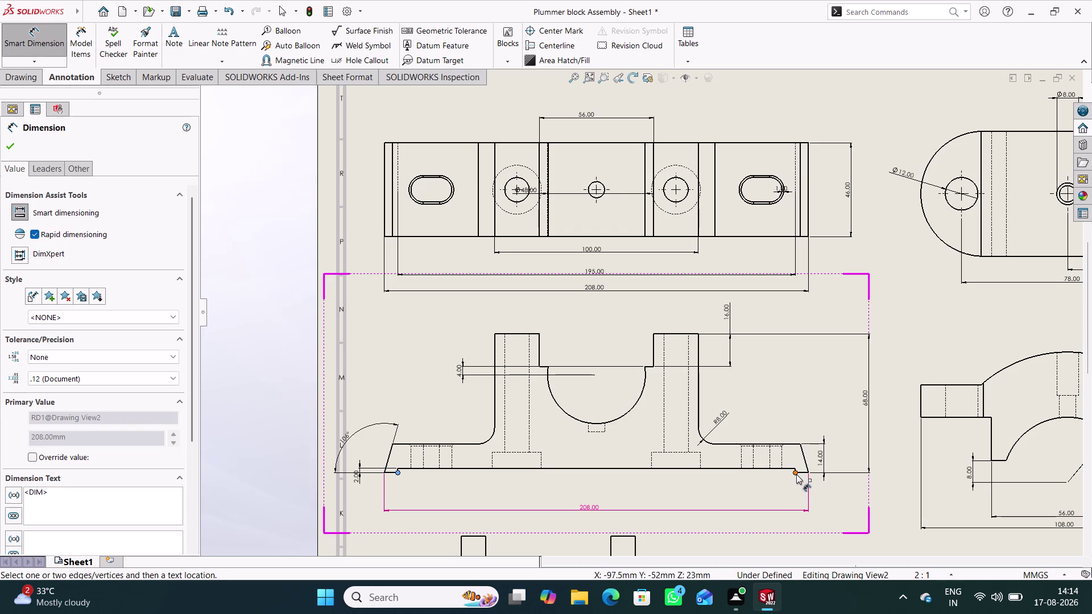
click(796, 474)
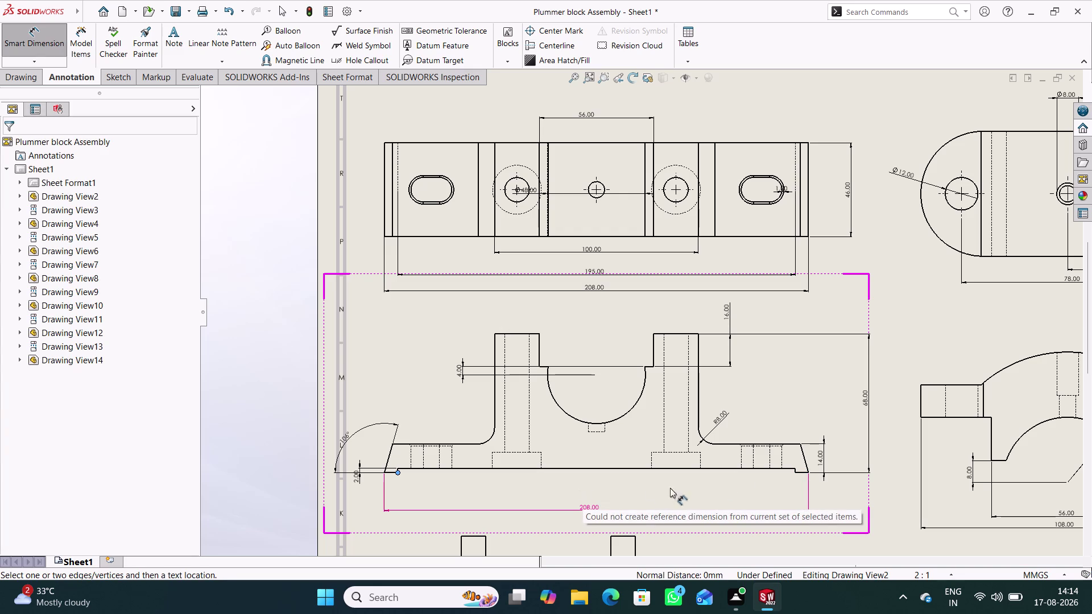
click(794, 471)
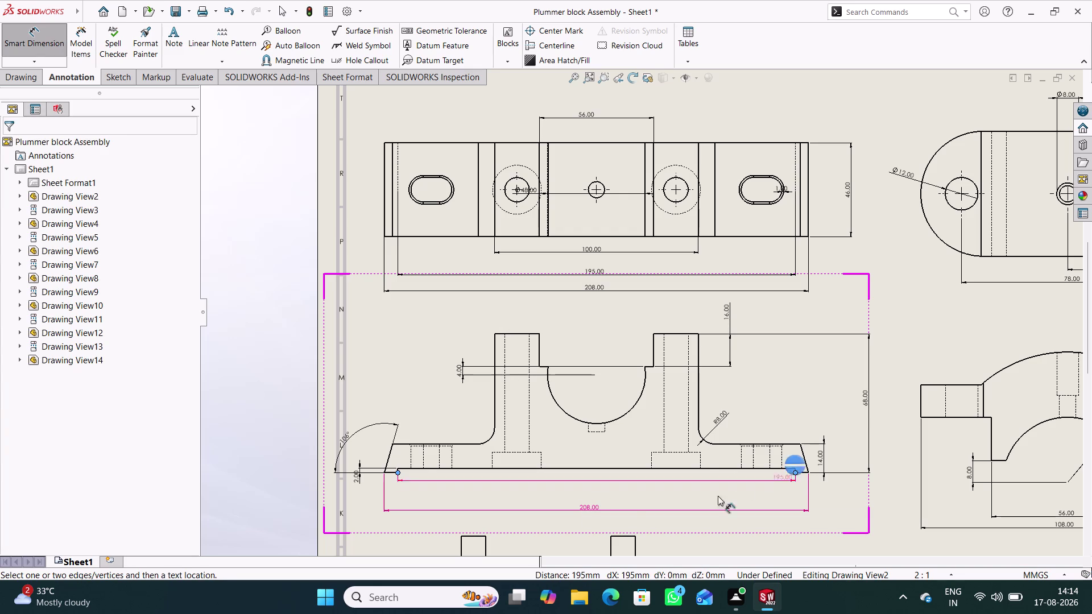
click(590, 493)
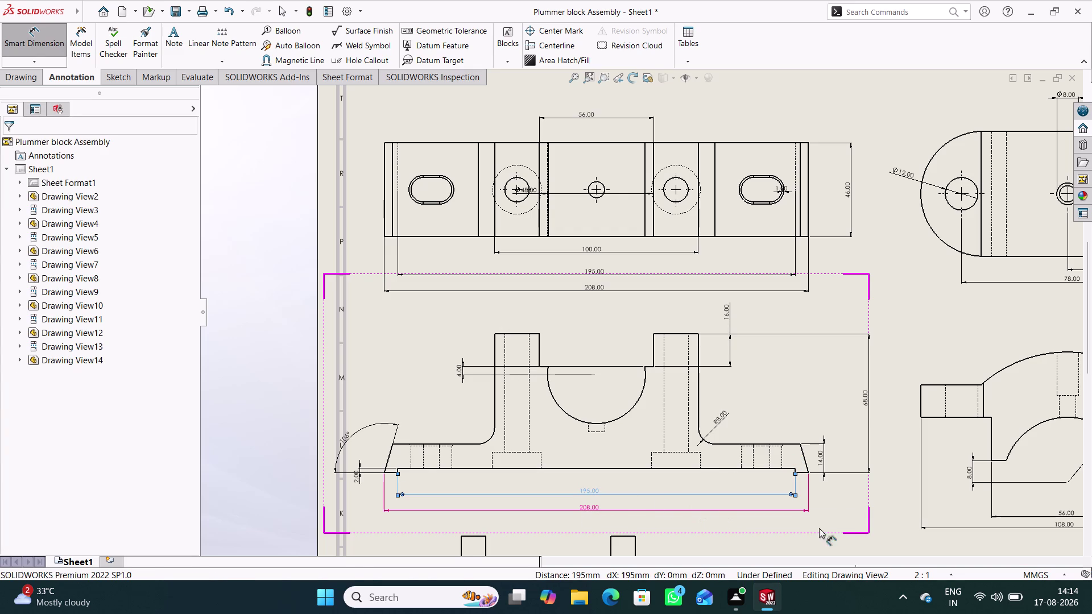
click(827, 502)
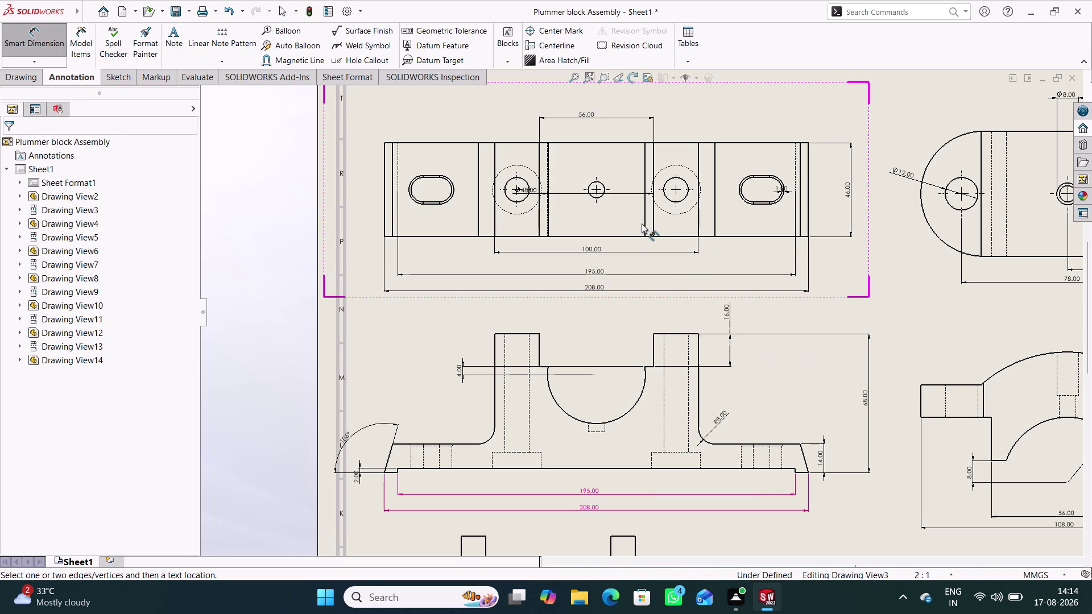
Dimension the left slot with R7.00 radius and 8.00 width, and the centre hole Ø8.00.
scroll(down, 3)
scroll(down, 3)
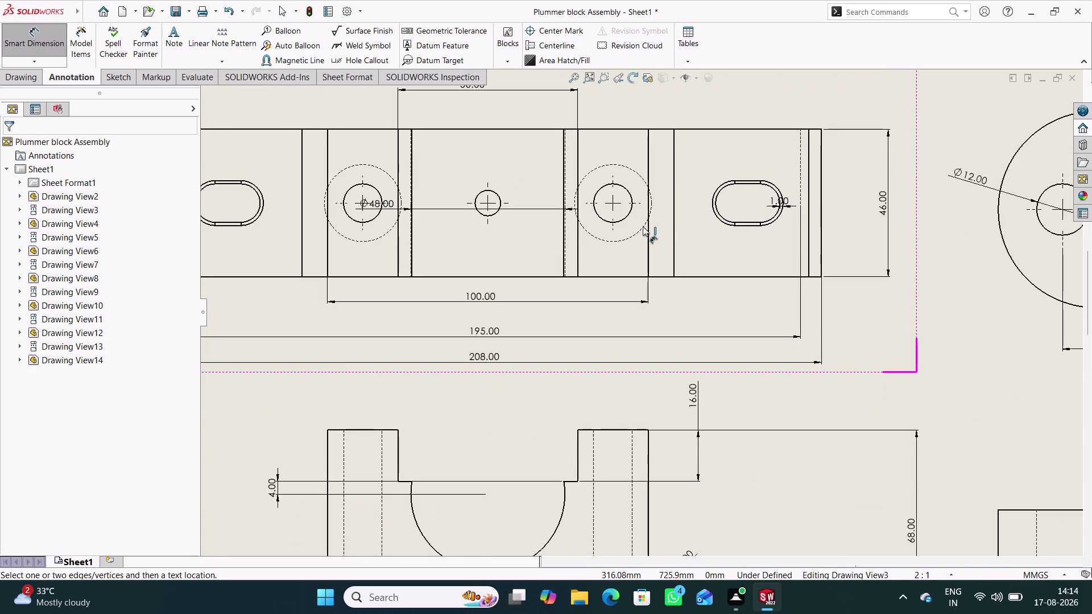
scroll(up, 3)
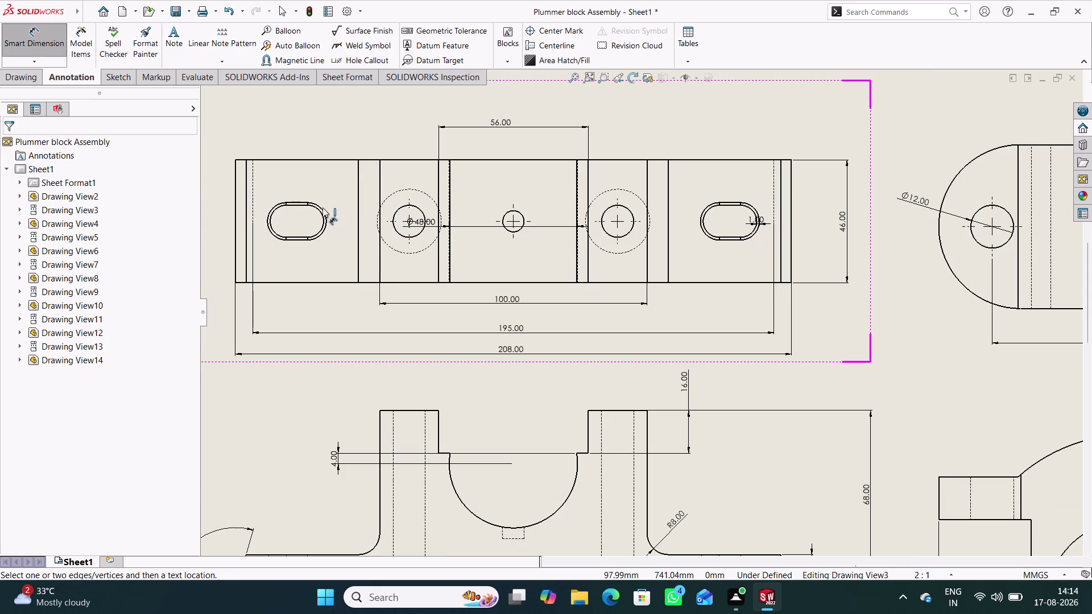
click(322, 208)
click(353, 137)
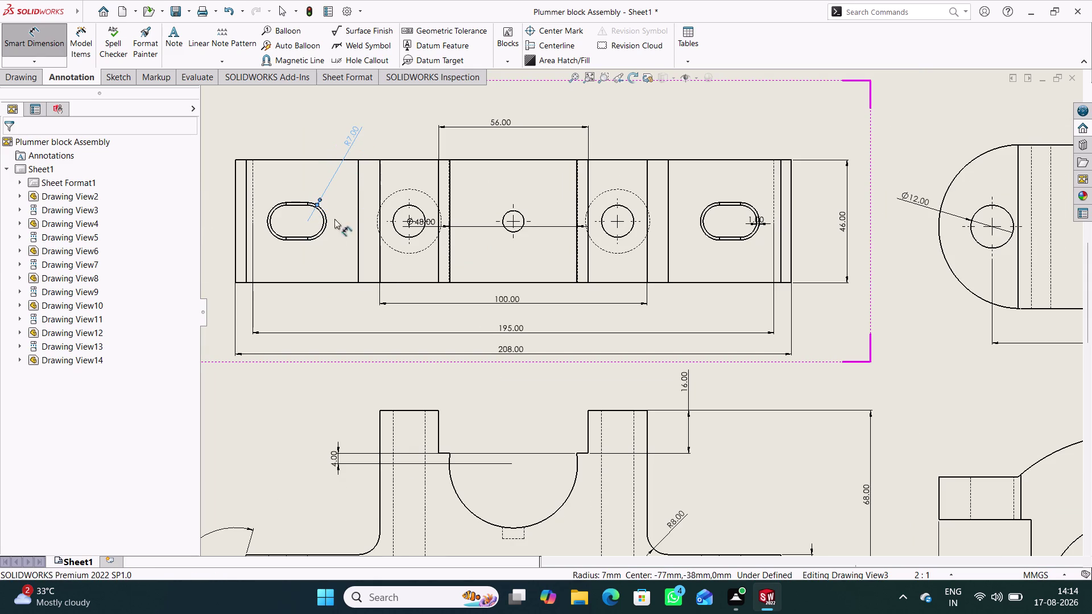
click(321, 235)
click(272, 233)
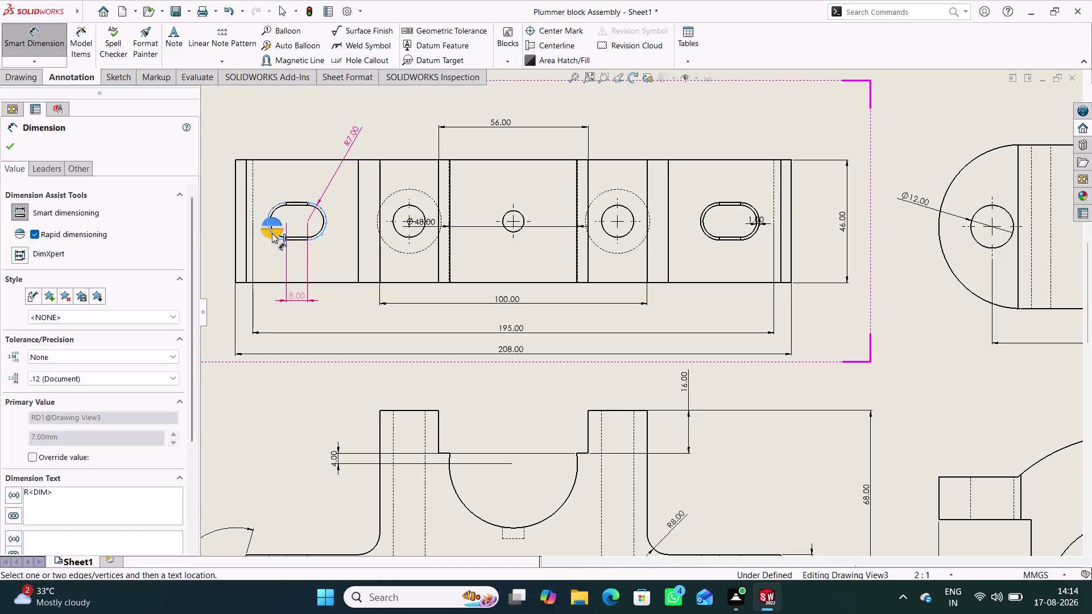
click(295, 300)
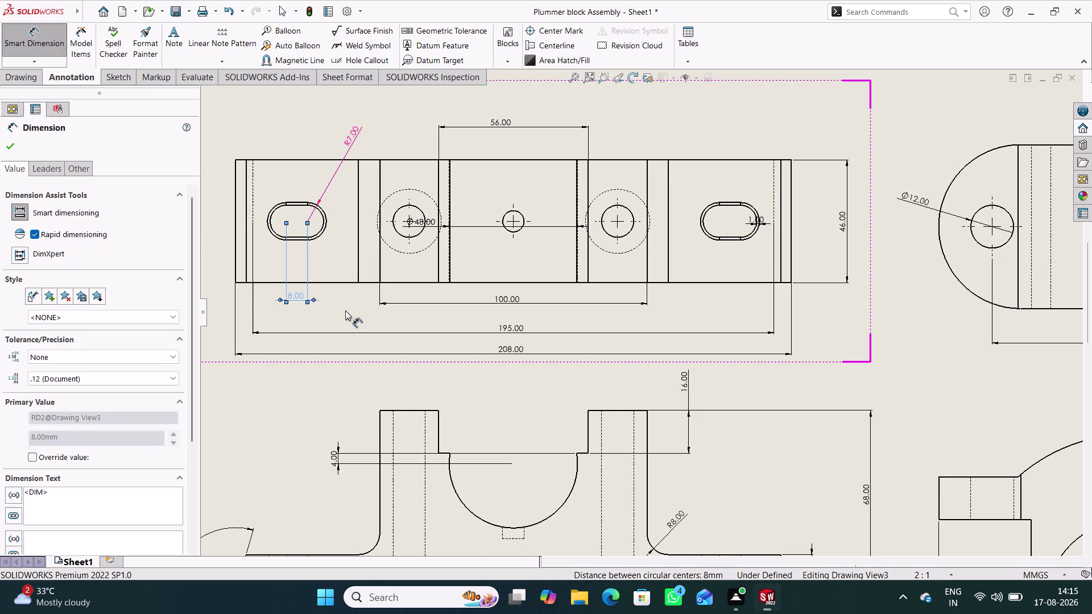
click(522, 217)
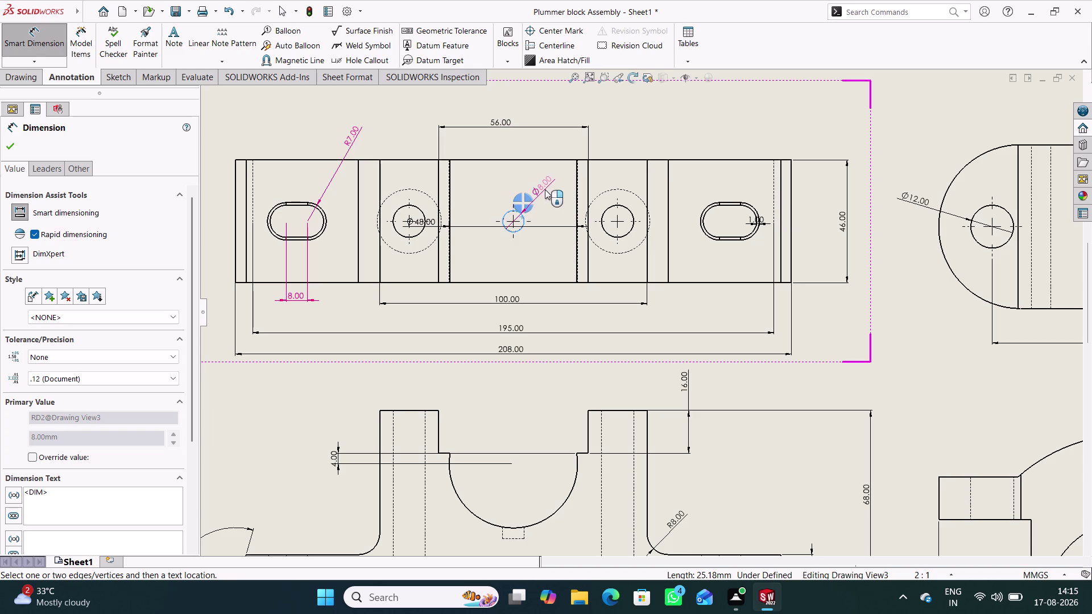
click(545, 190)
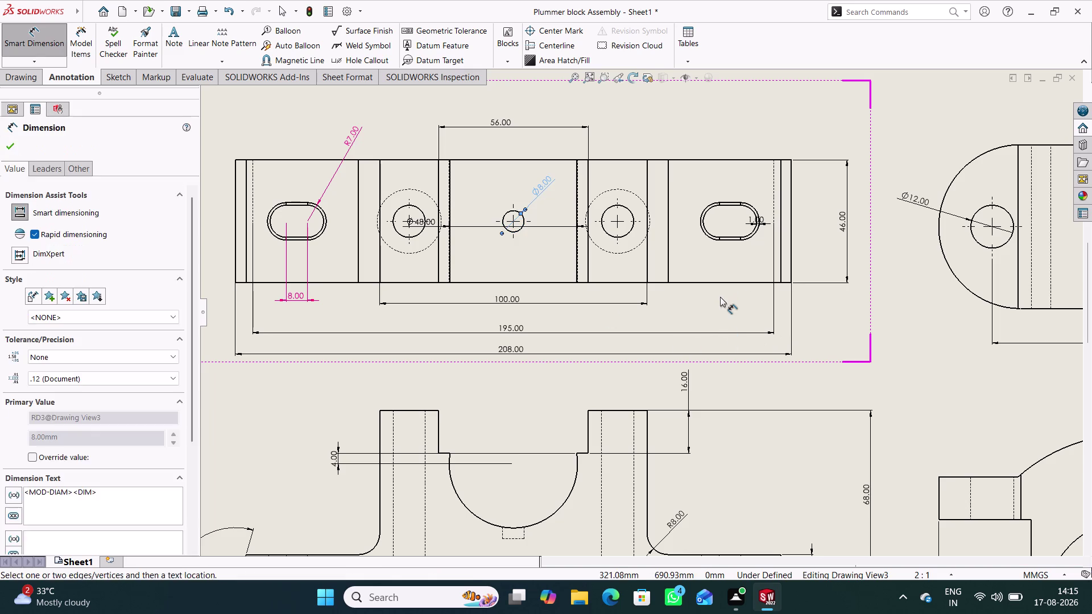
click(720, 296)
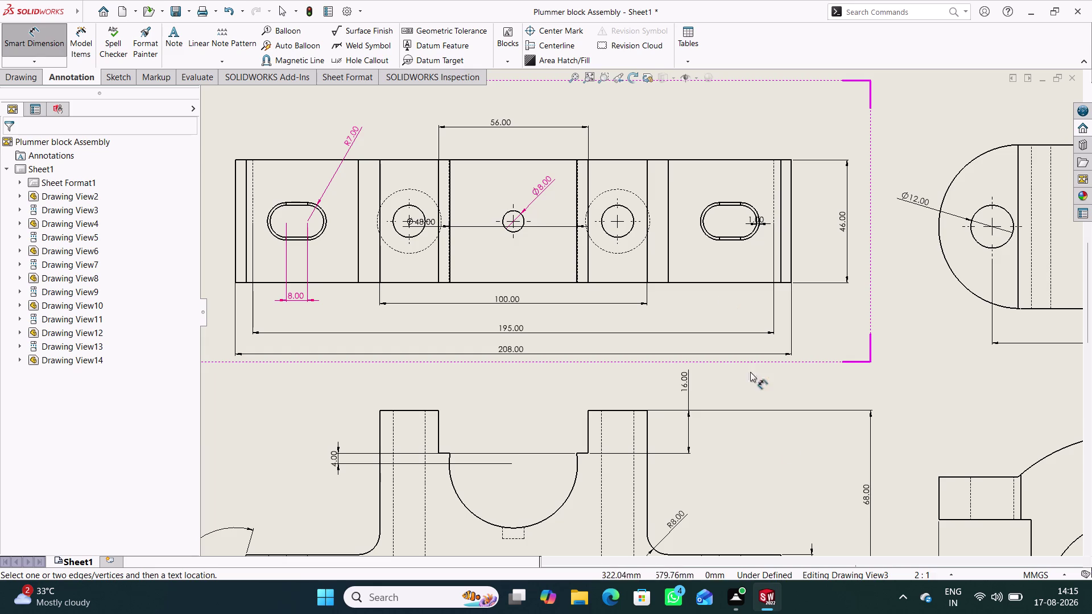
click(567, 497)
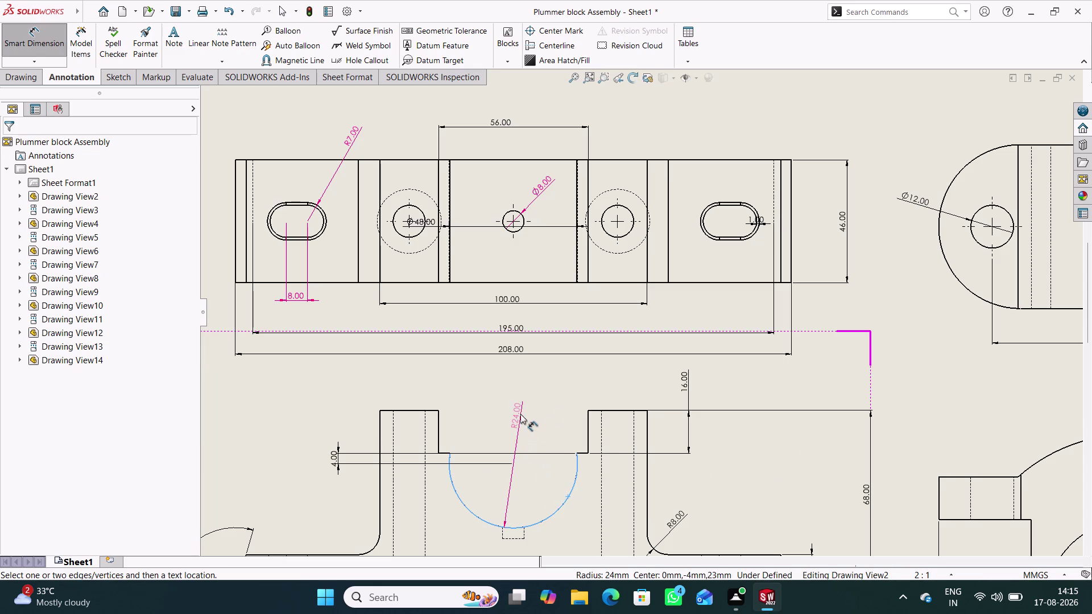
Place an R24 radius dimension on the front view's semicircular bearing seat.
click(520, 414)
click(567, 419)
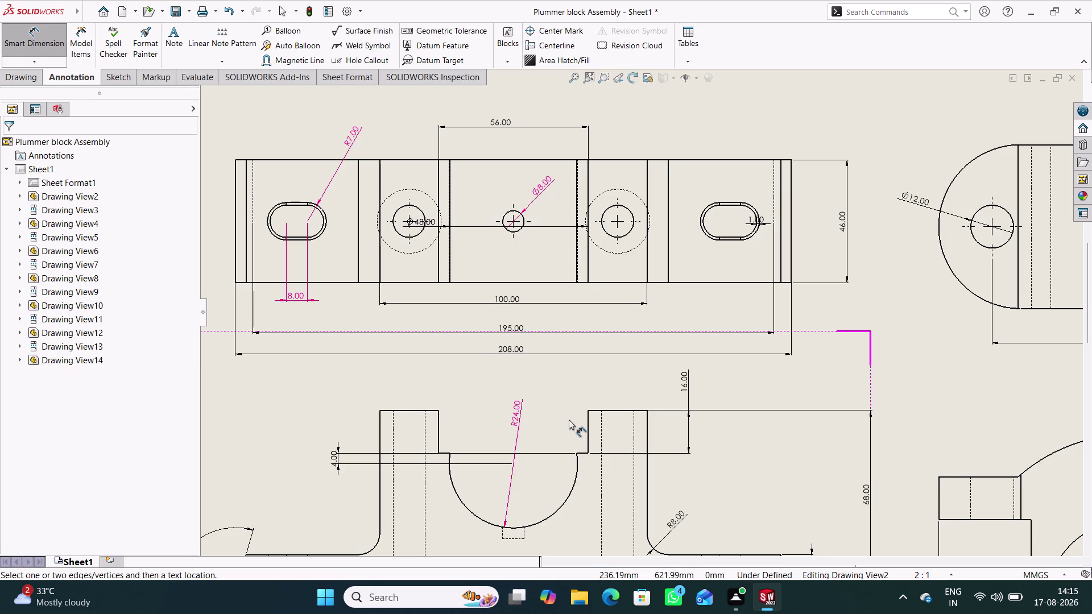
scroll(up, 3)
scroll(down, 3)
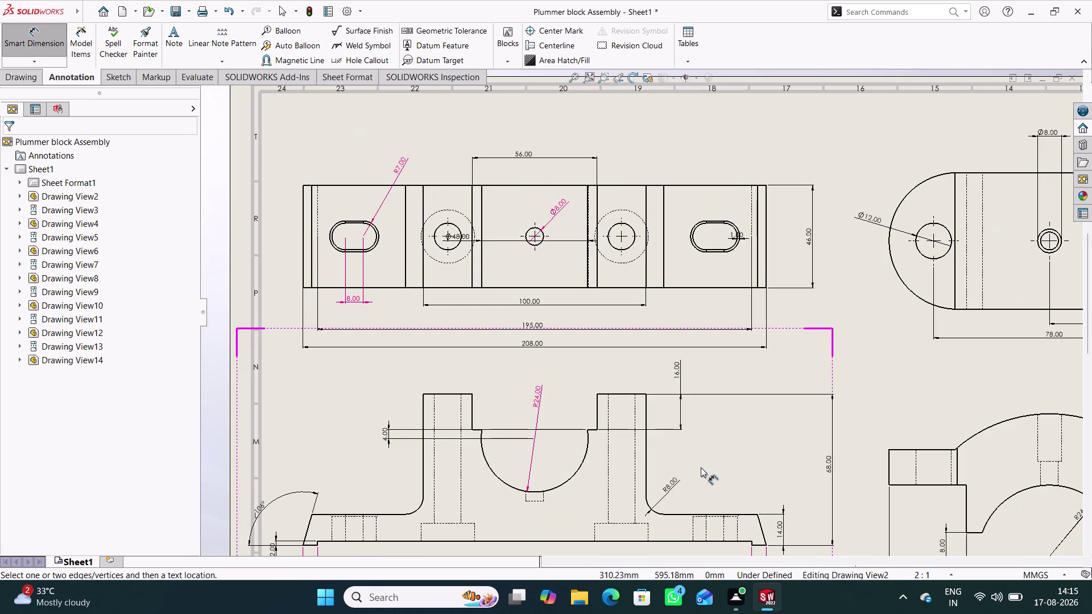
scroll(up, 3)
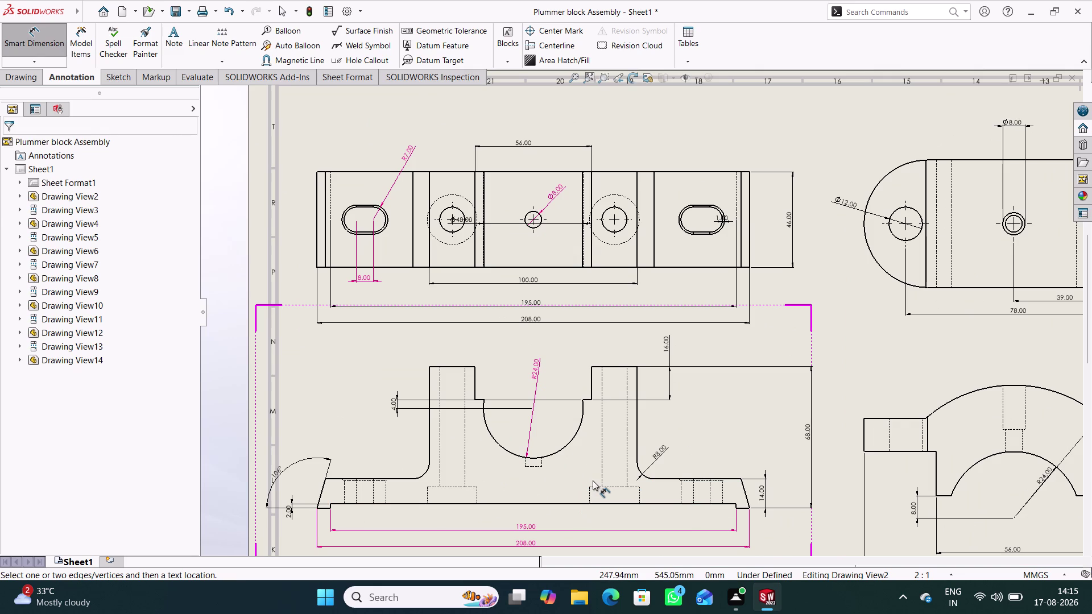
Dimension the 154 slot-centre distance below the 100 dimension.
click(386, 227)
click(680, 227)
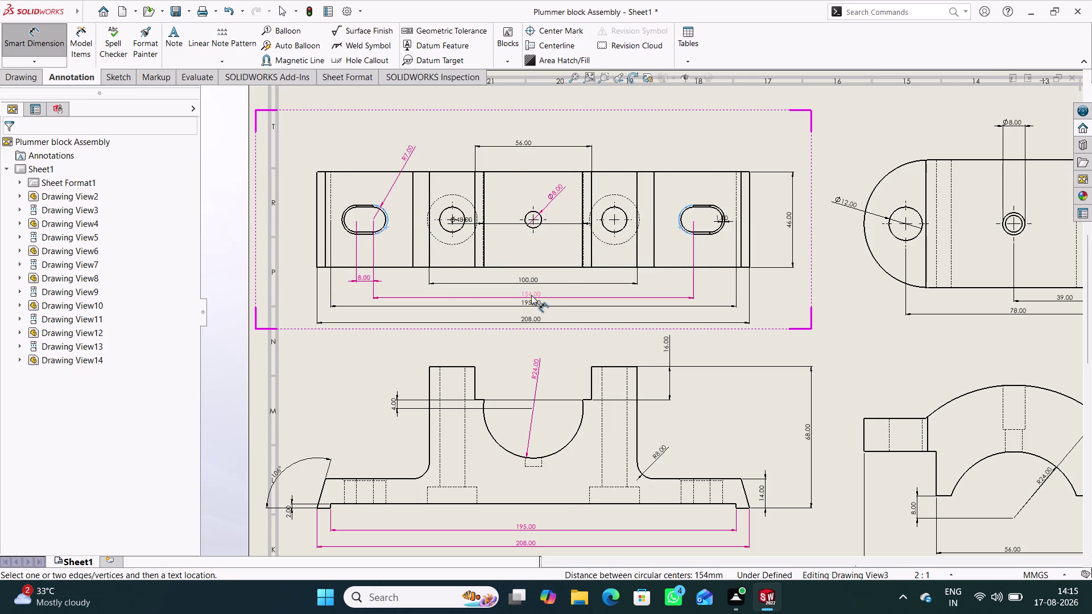
click(531, 295)
click(563, 352)
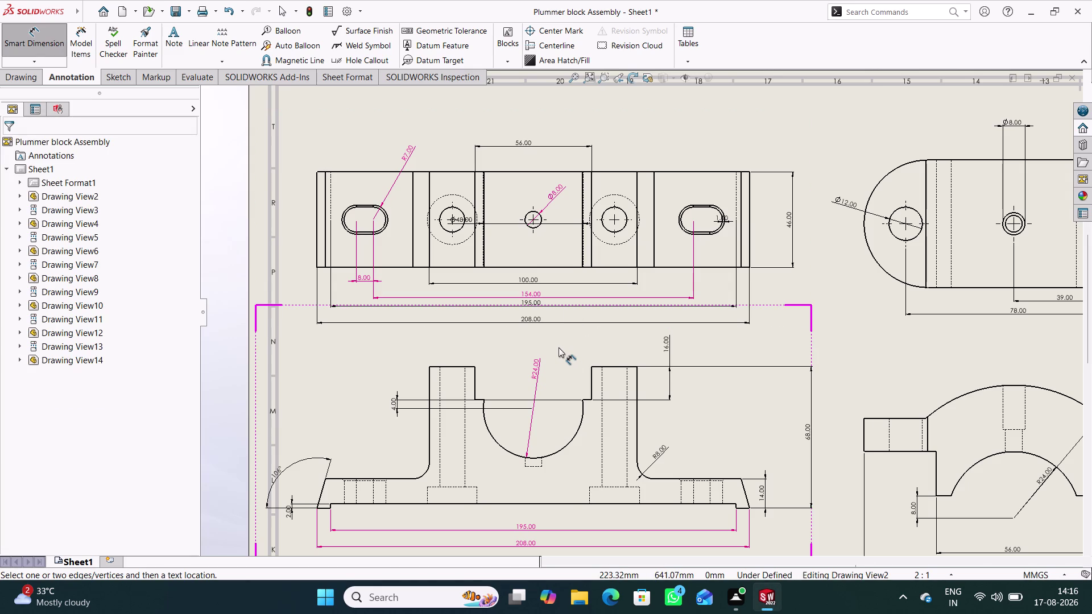
Add the 78 counterbore spacing and an Ø12 diameter on the right inner hole.
click(451, 228)
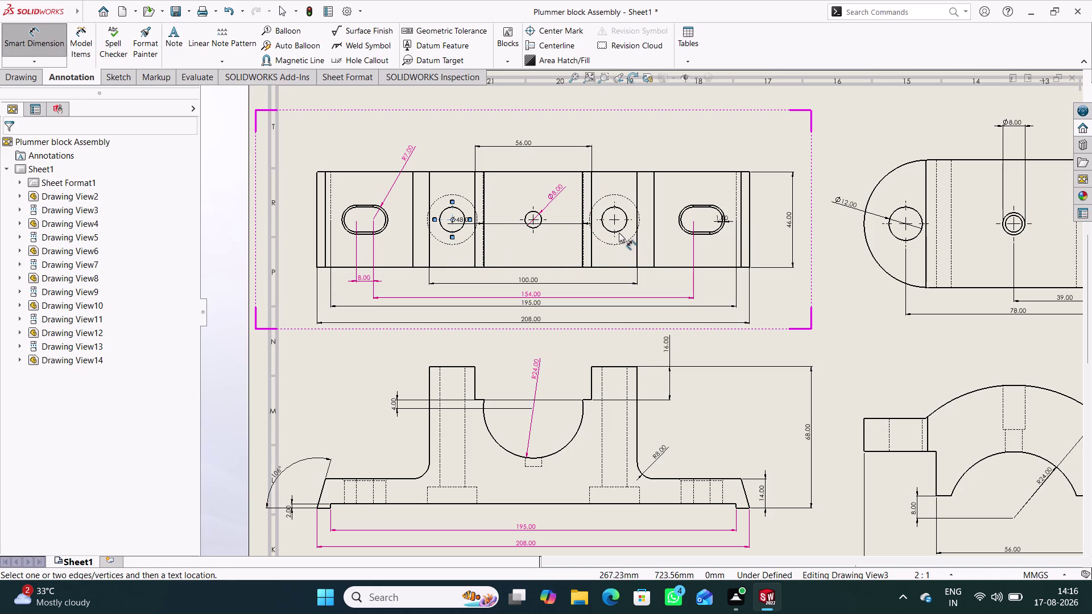
click(615, 229)
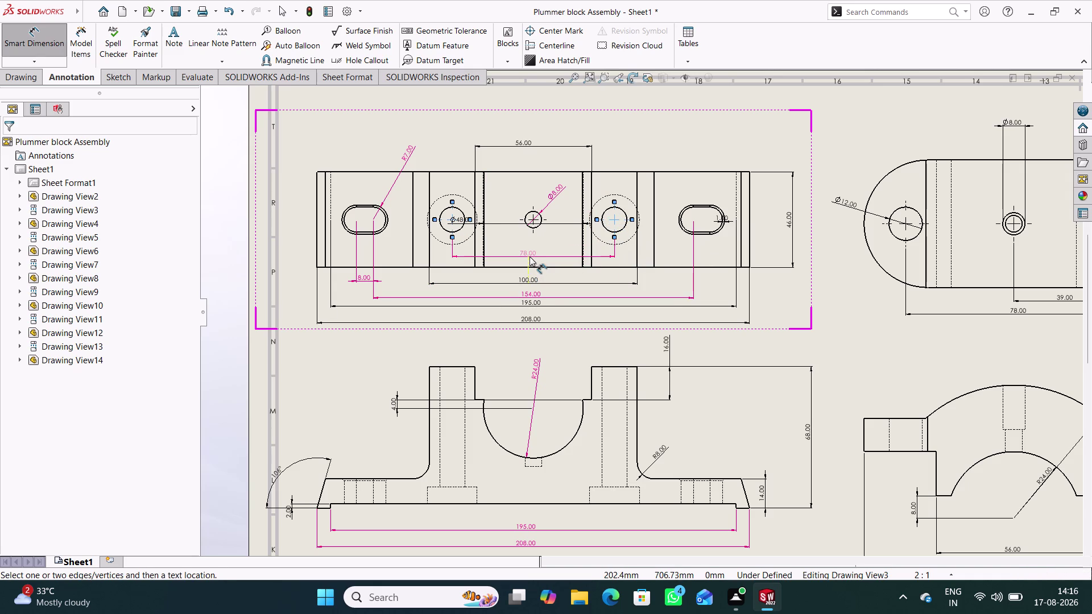
click(529, 256)
click(737, 347)
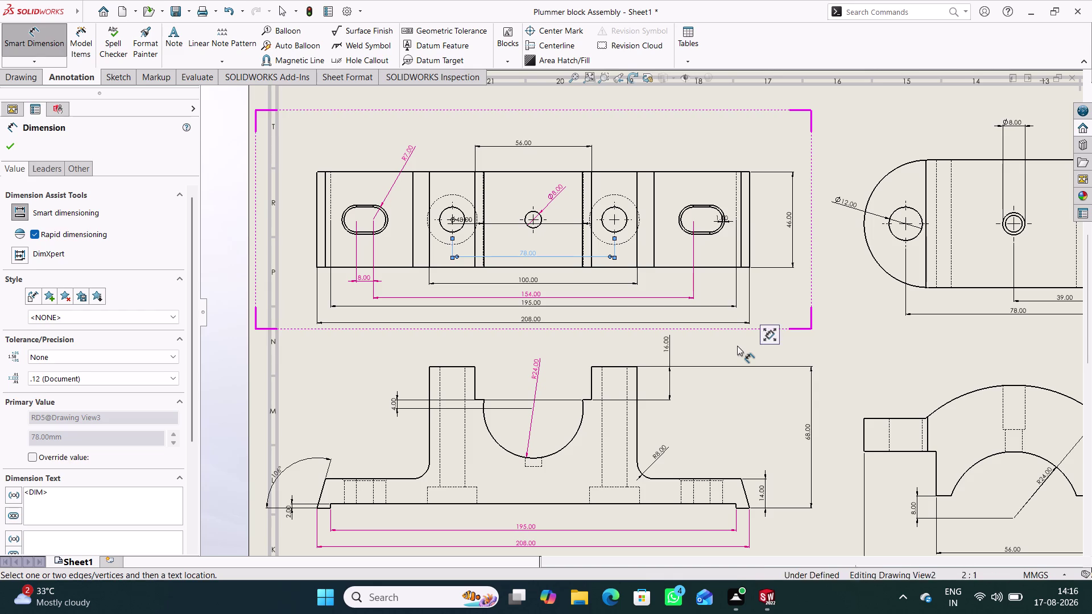
click(846, 325)
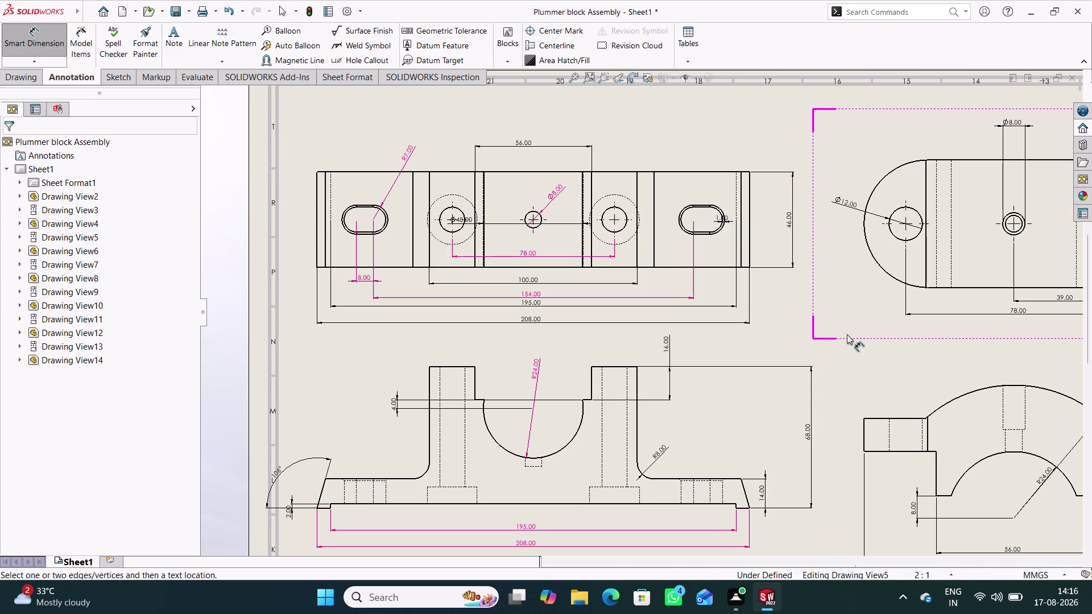
click(853, 363)
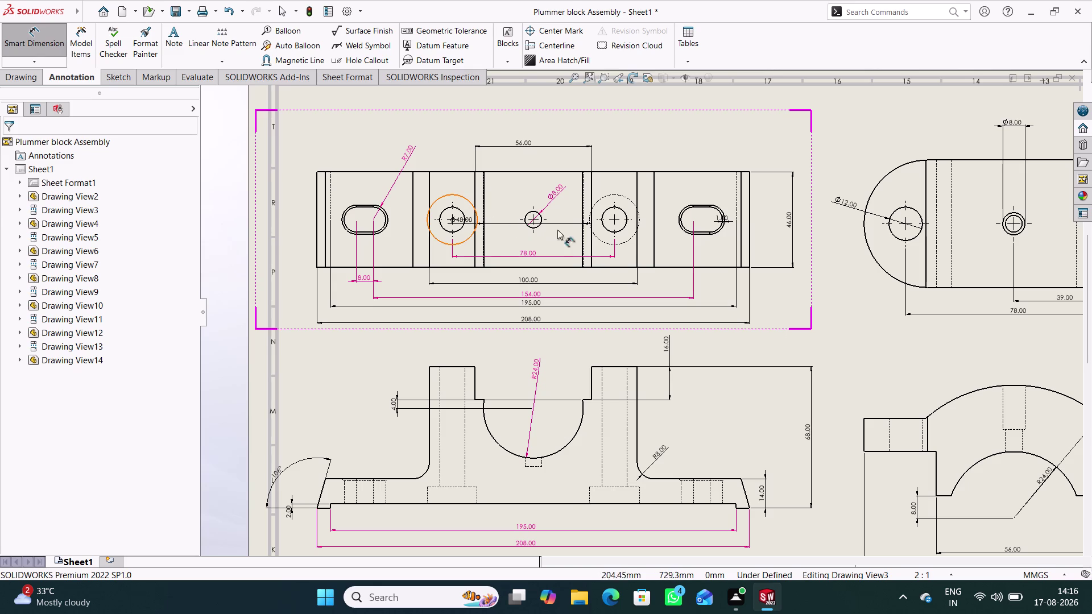
click(623, 211)
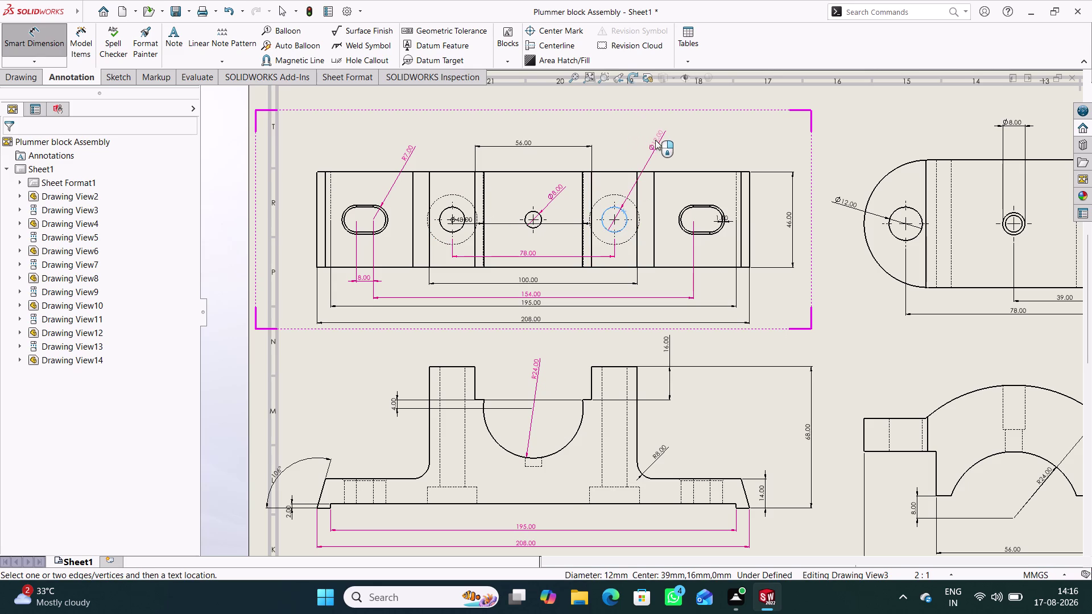
click(655, 140)
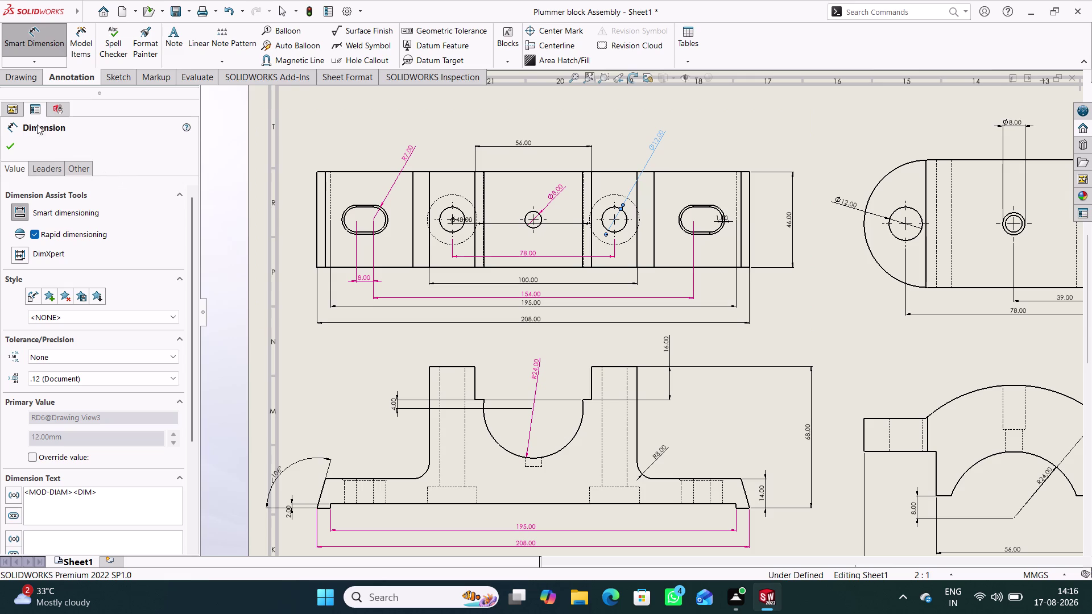
Cancel the stray Model Items command and open the Ø12 dimension for editing.
click(12, 145)
click(67, 37)
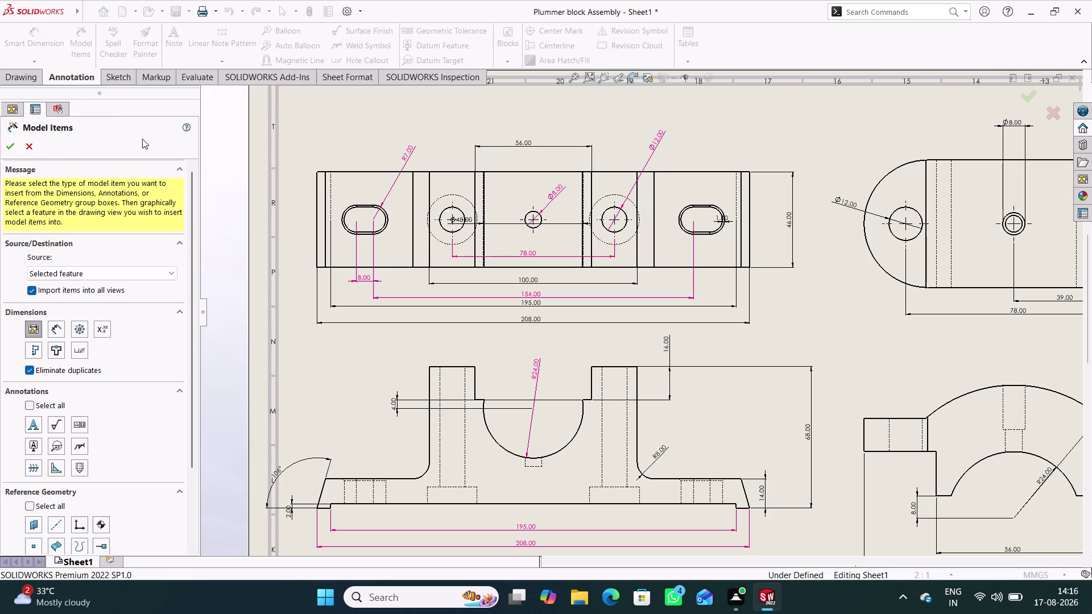
click(32, 145)
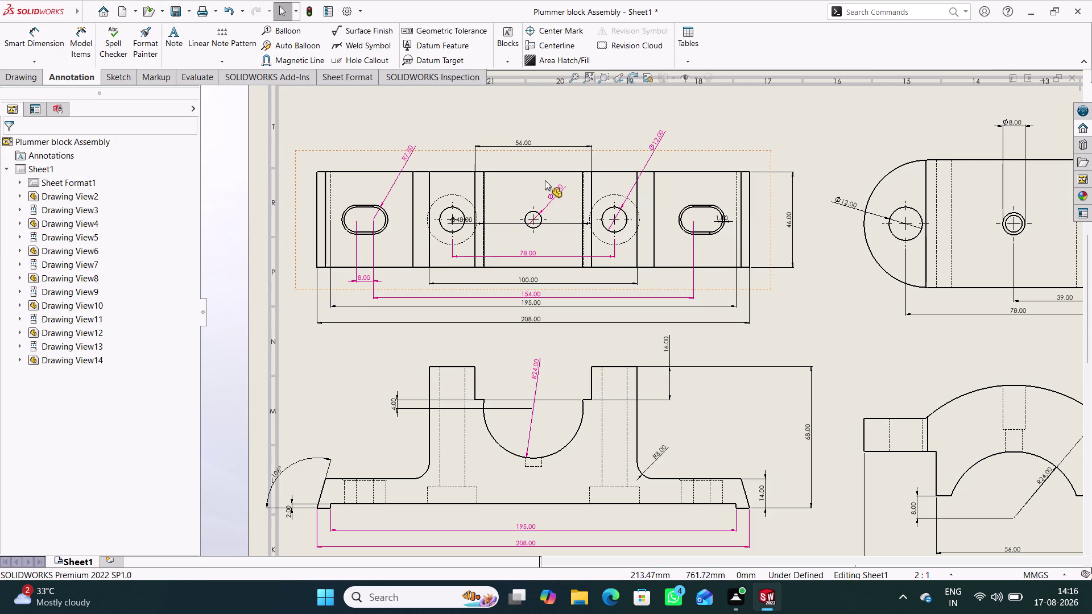
scroll(down, 3)
double_click(665, 130)
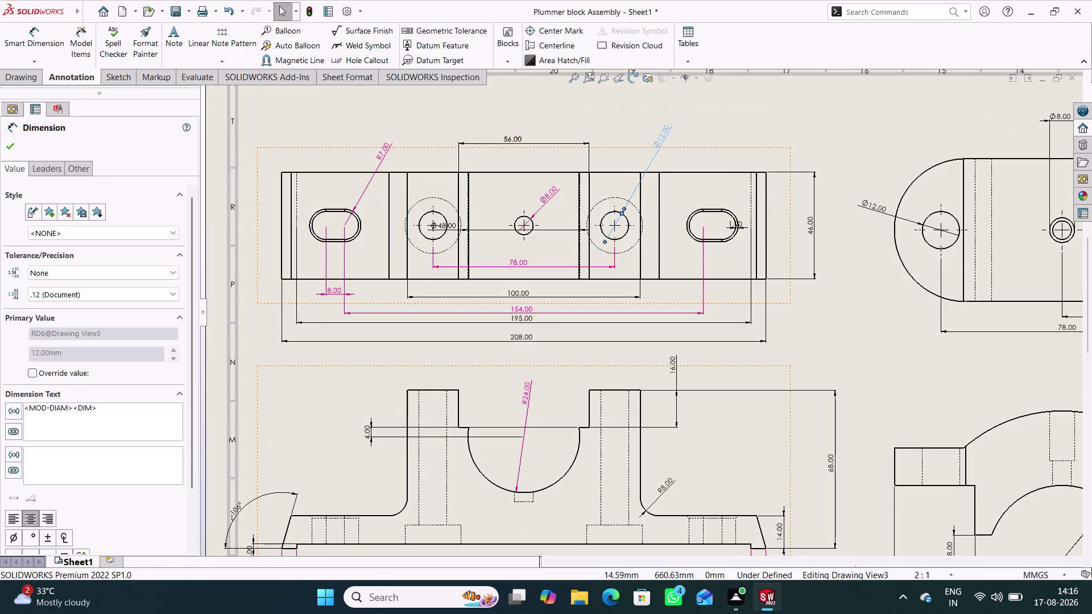
Type THRU after the Ø12.00 value in the dimension text, separated by a space.
click(24, 408)
click(34, 421)
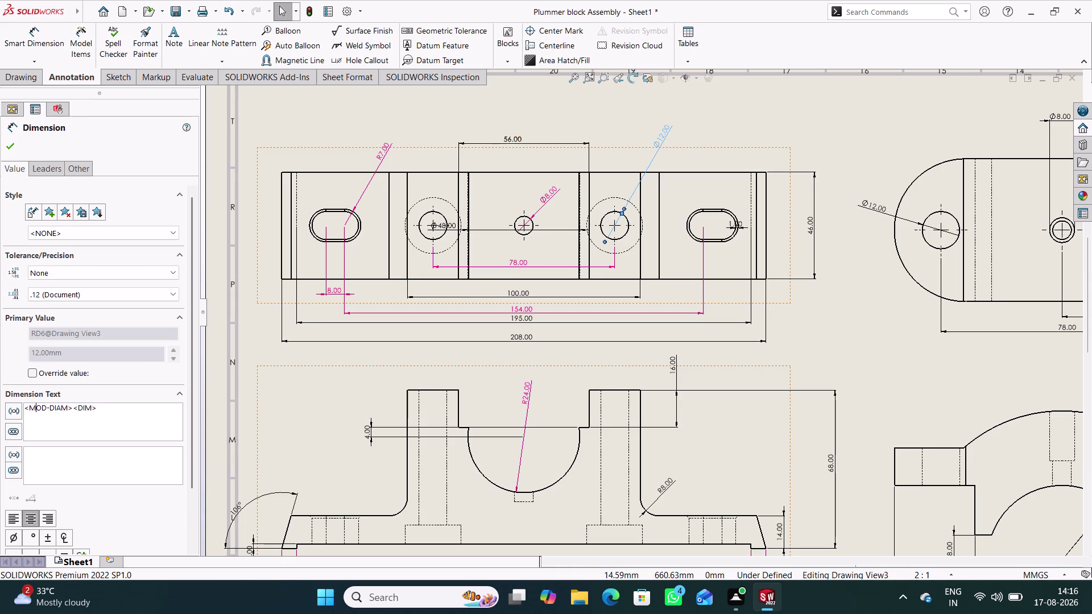
click(25, 409)
click(109, 412)
text(THR)
key(u)
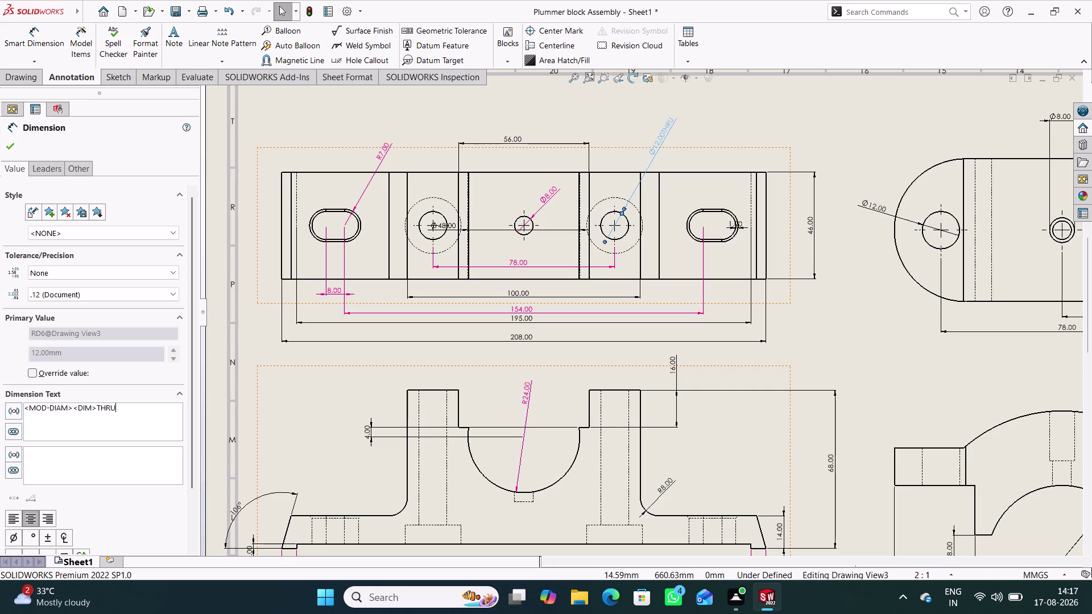
key(Left)
key(Left)
key(Left)
key(Left)
key(space)
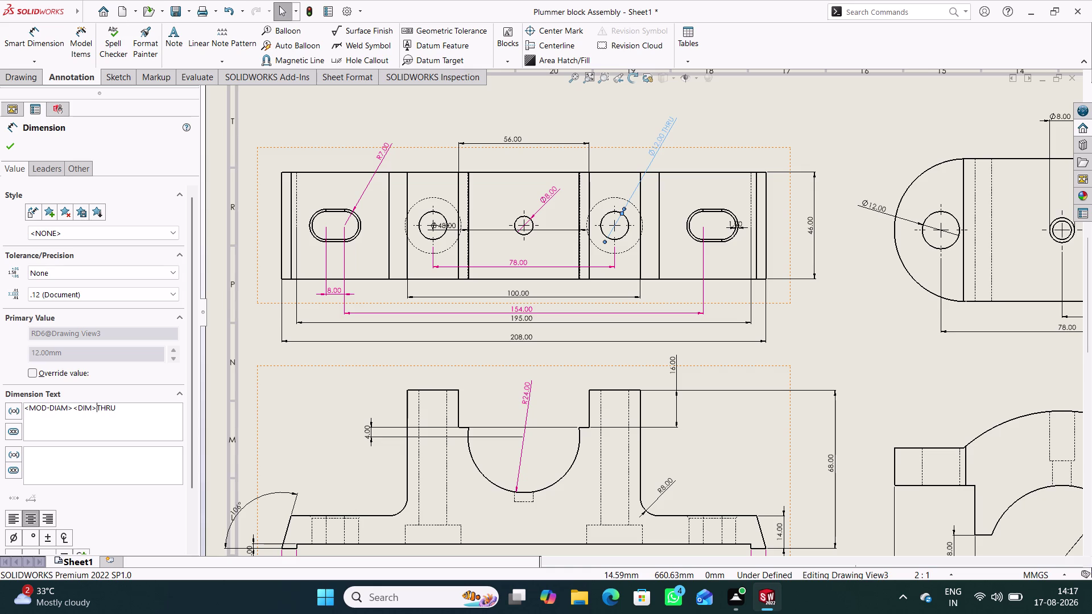
Add '2 HOLES' after THRU and apply the Ø12.00 THRU 2 HOLES note.
key(Right)
key(Right)
key(Right)
key(Right)
key(space)
text(2)
key(space)
text(HOL)
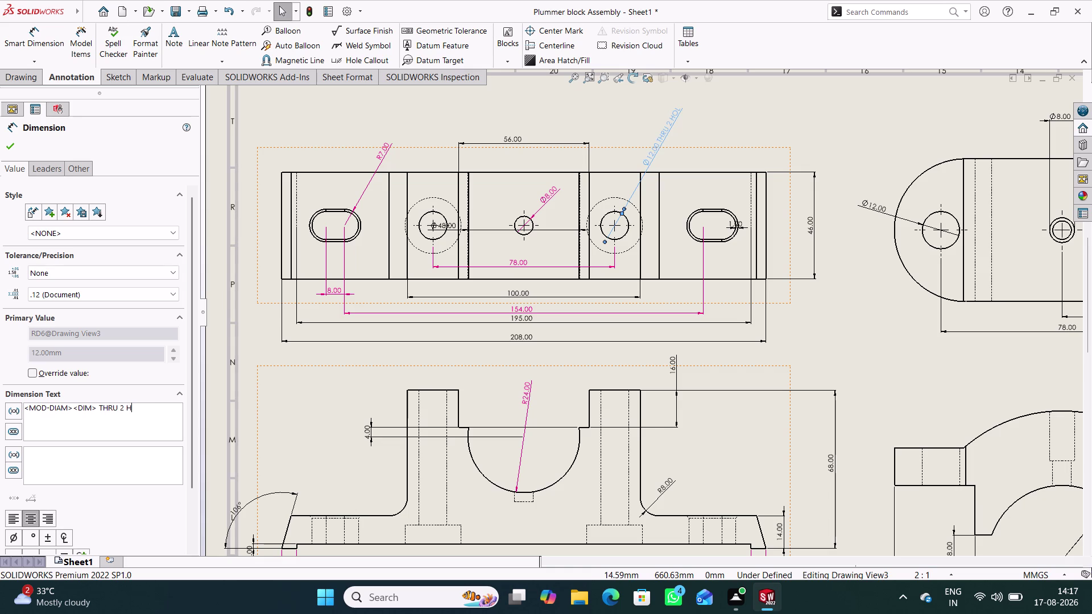
text(ES)
key(Return)
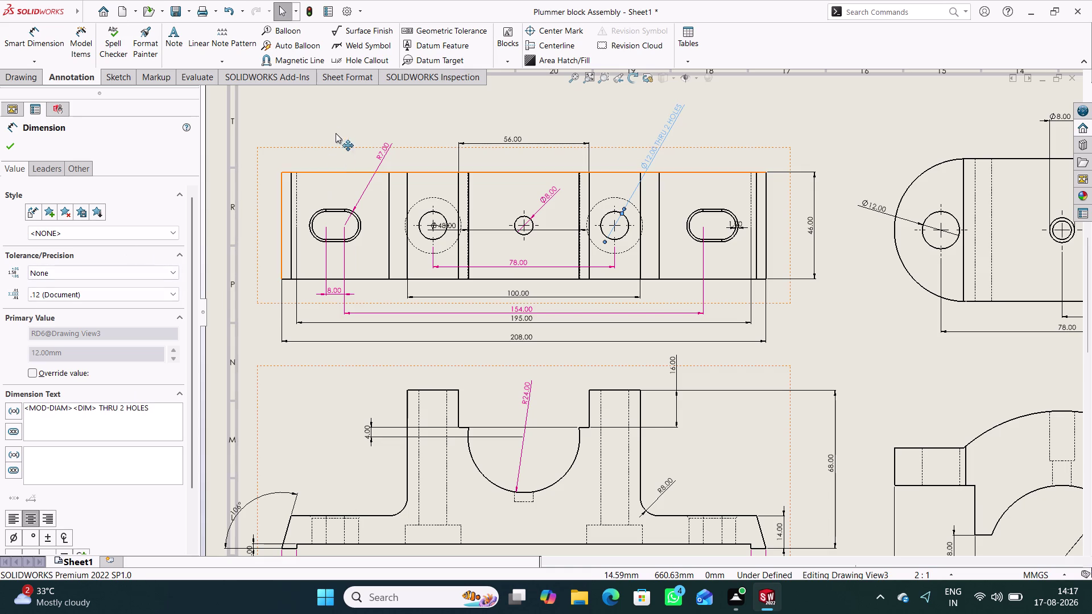
click(335, 126)
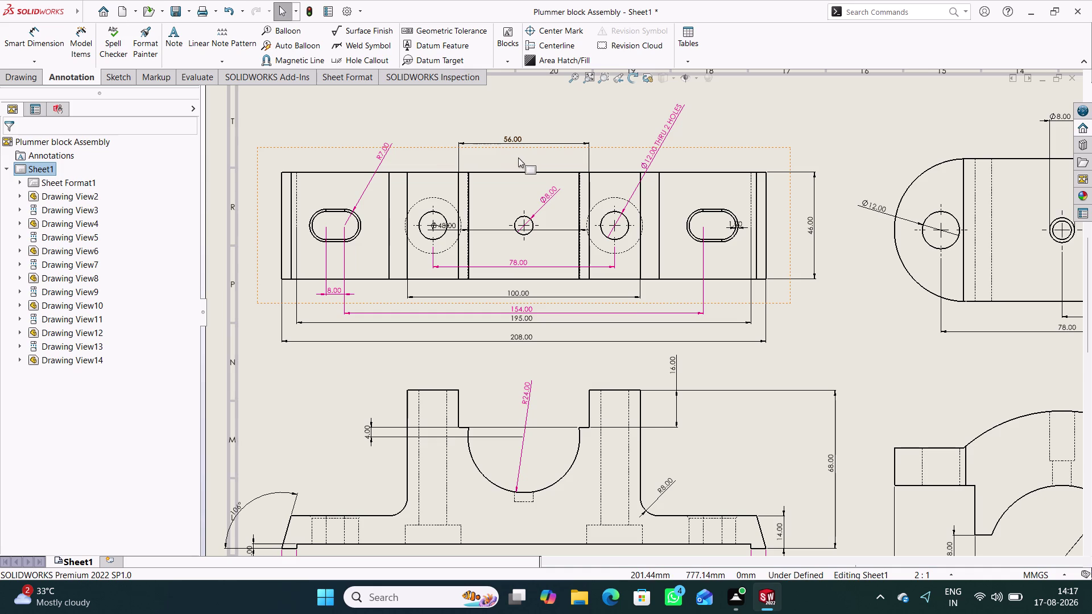
double_click(550, 195)
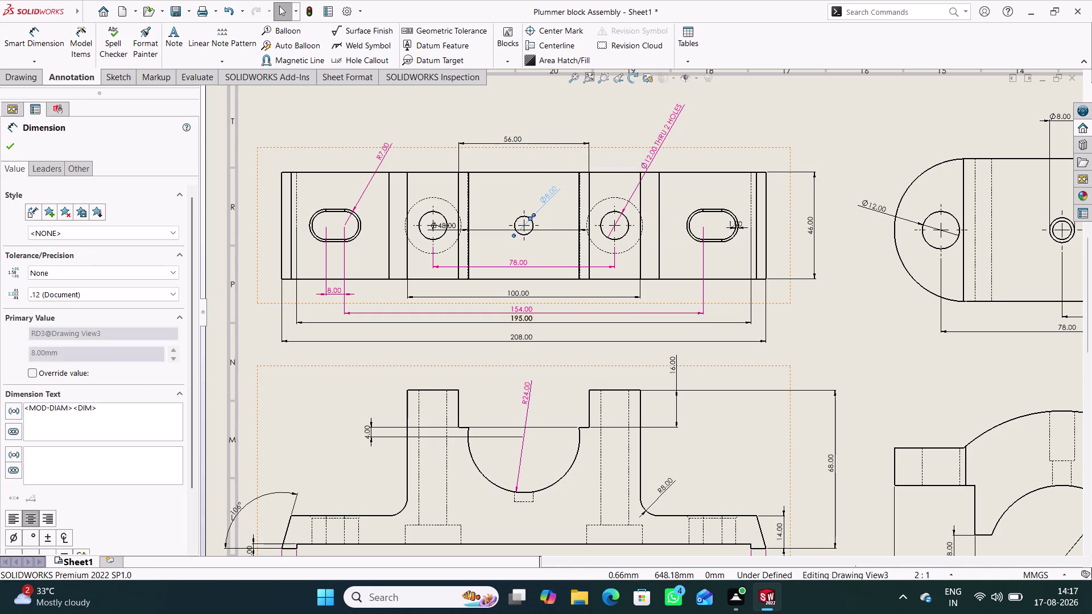
Append a space, the hole-depth symbol and depth 8 to the Ø8 dimension text.
click(104, 408)
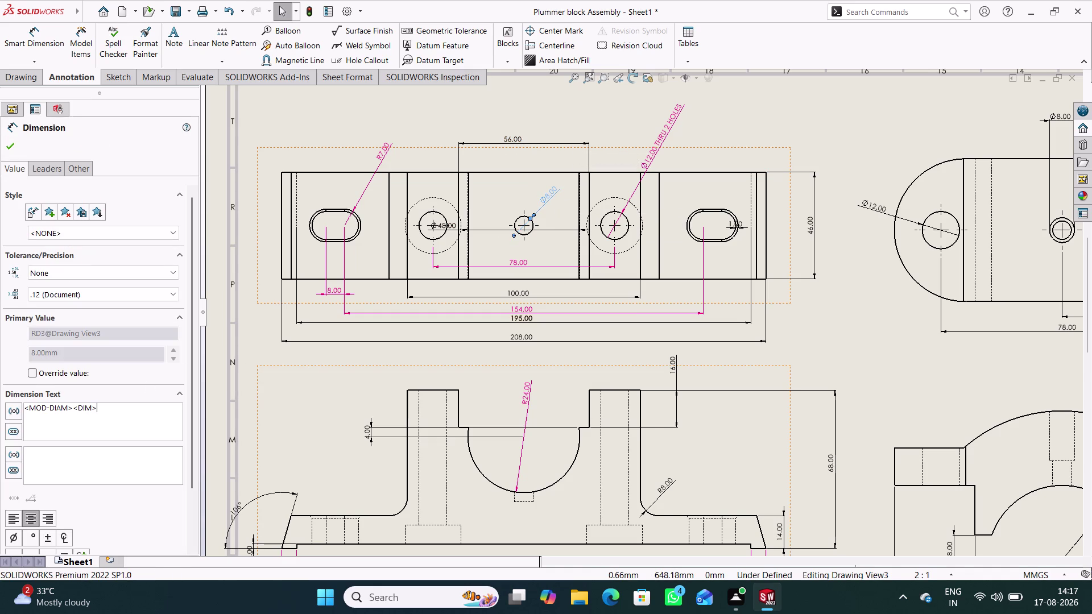
key(space)
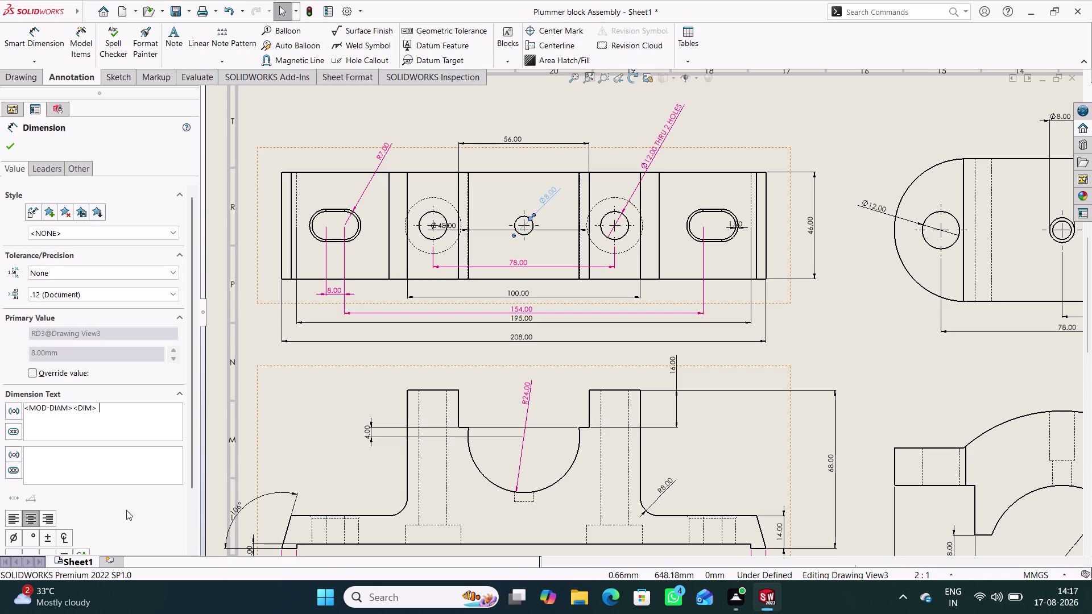
scroll(down, 3)
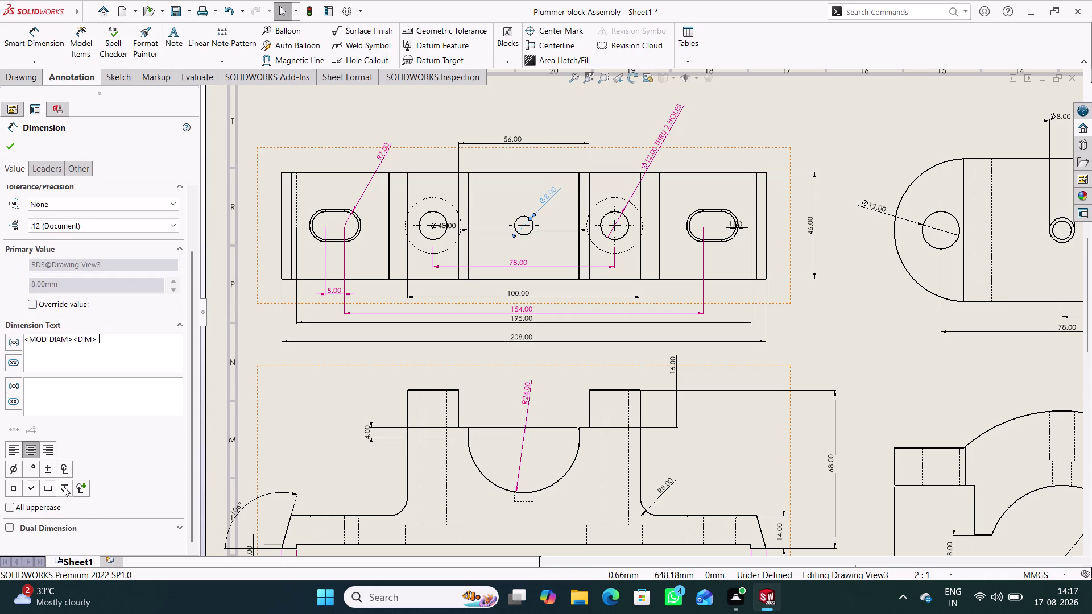
click(64, 487)
click(160, 343)
key(8)
key(Return)
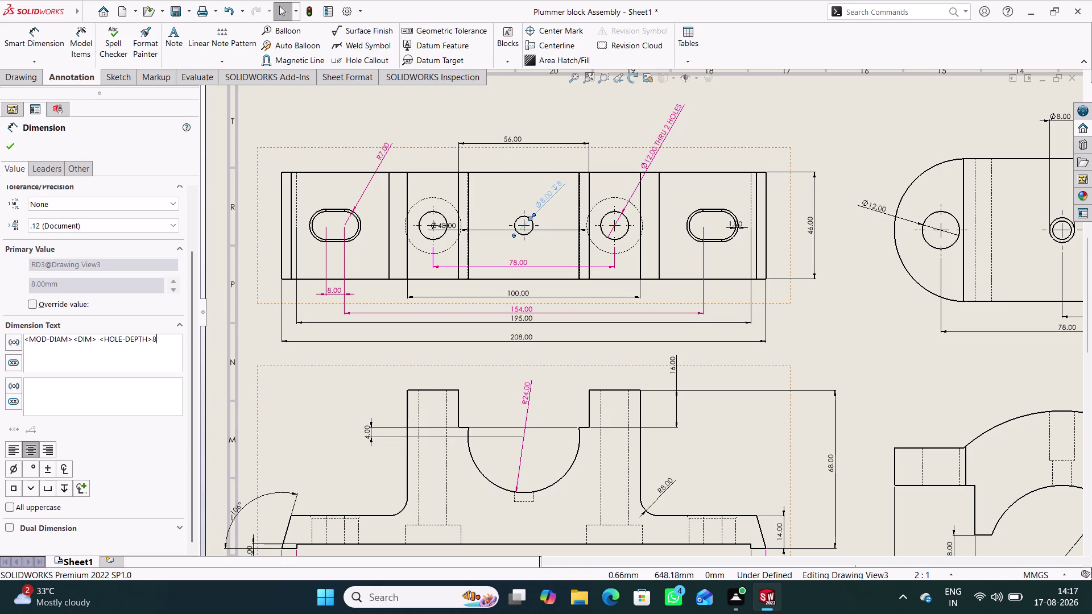
key(Return)
key(Return)
click(302, 120)
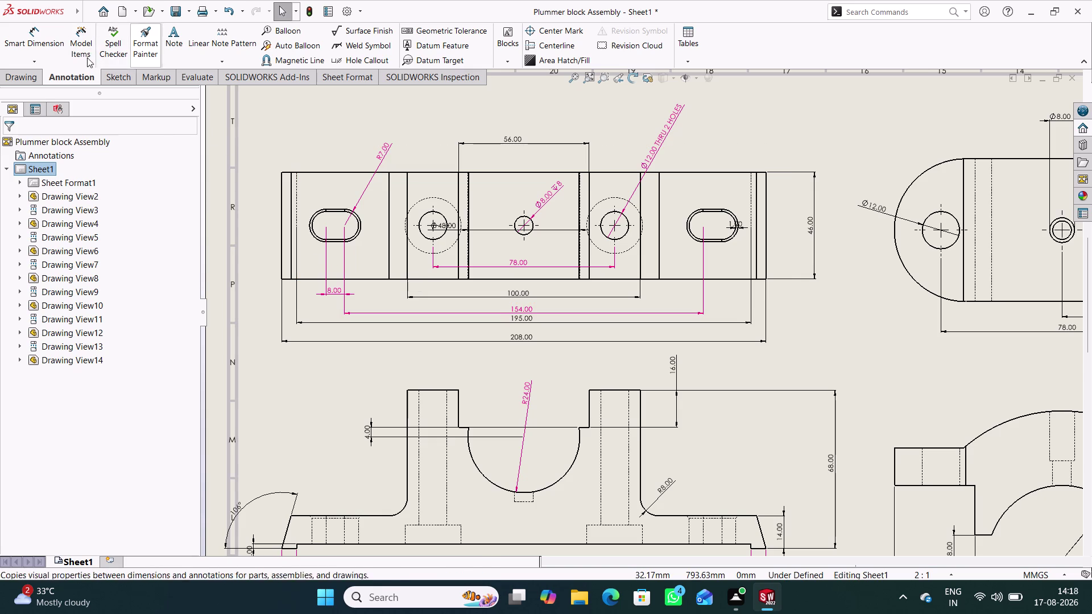
click(35, 60)
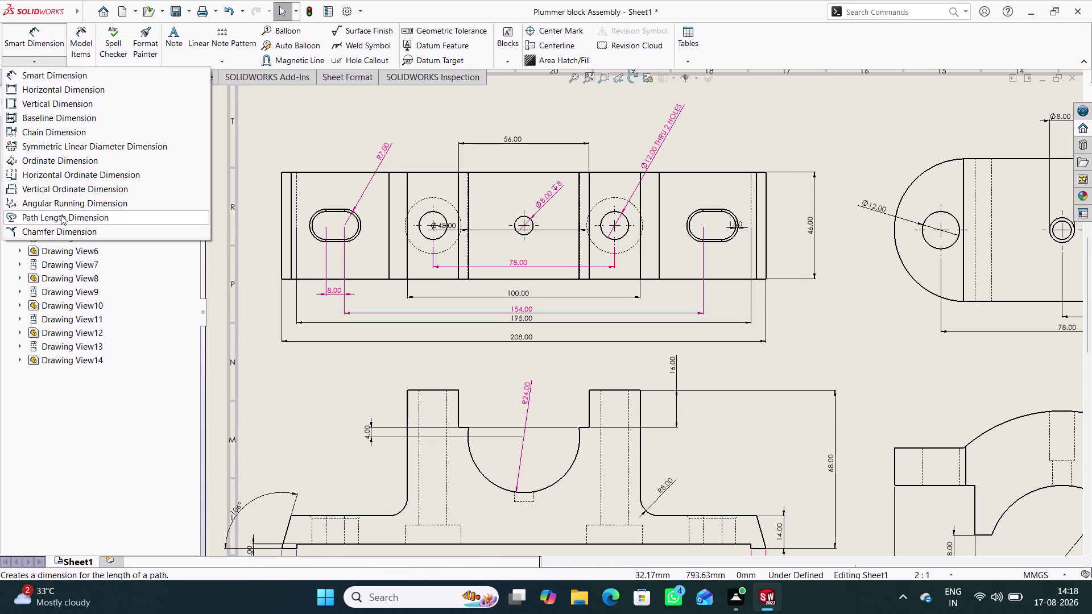
click(56, 231)
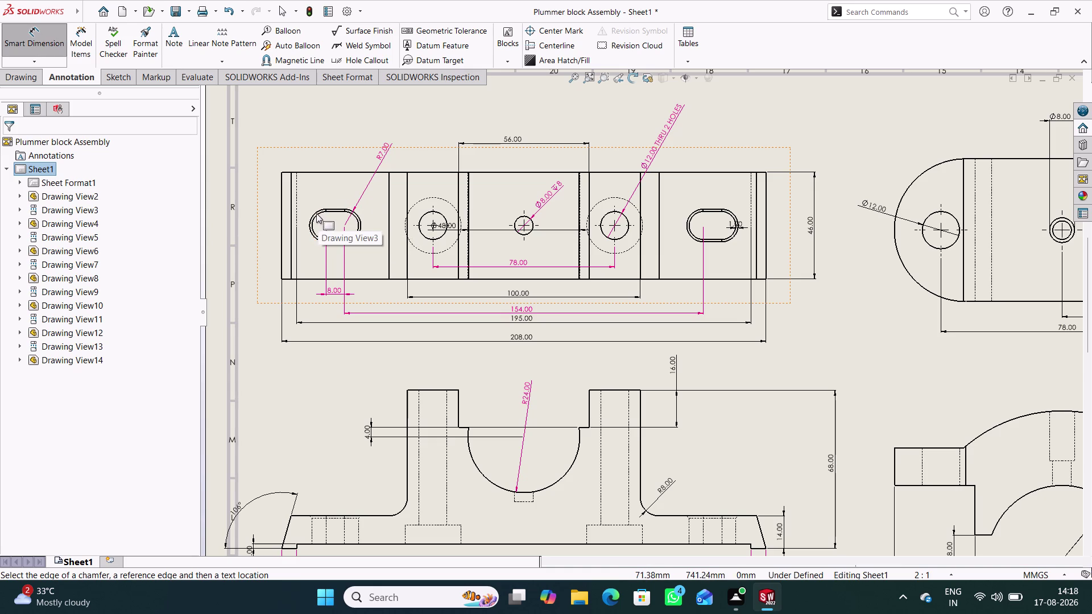
click(318, 212)
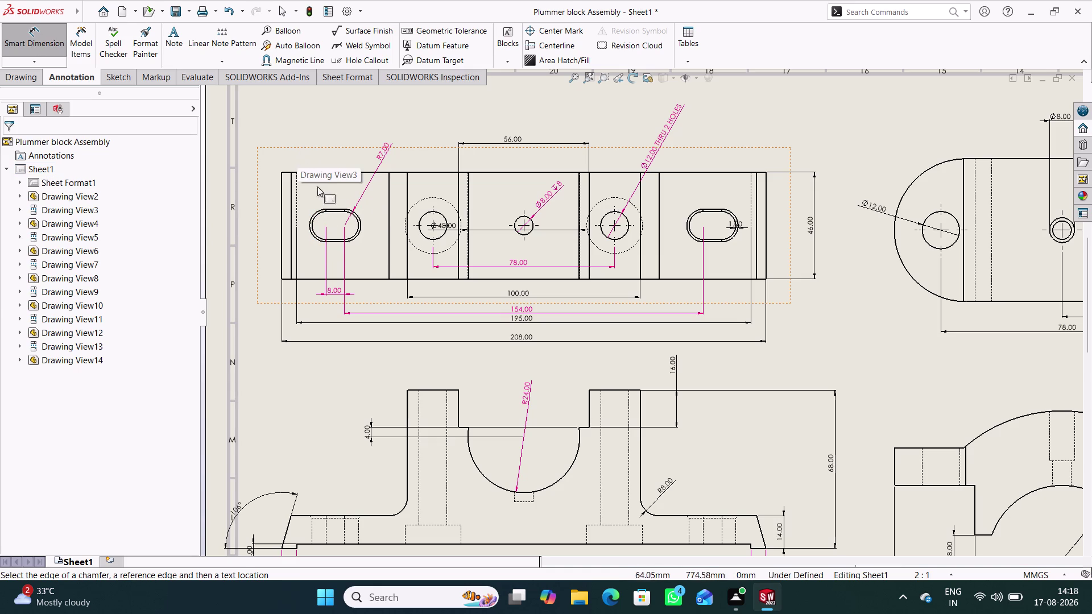
click(319, 213)
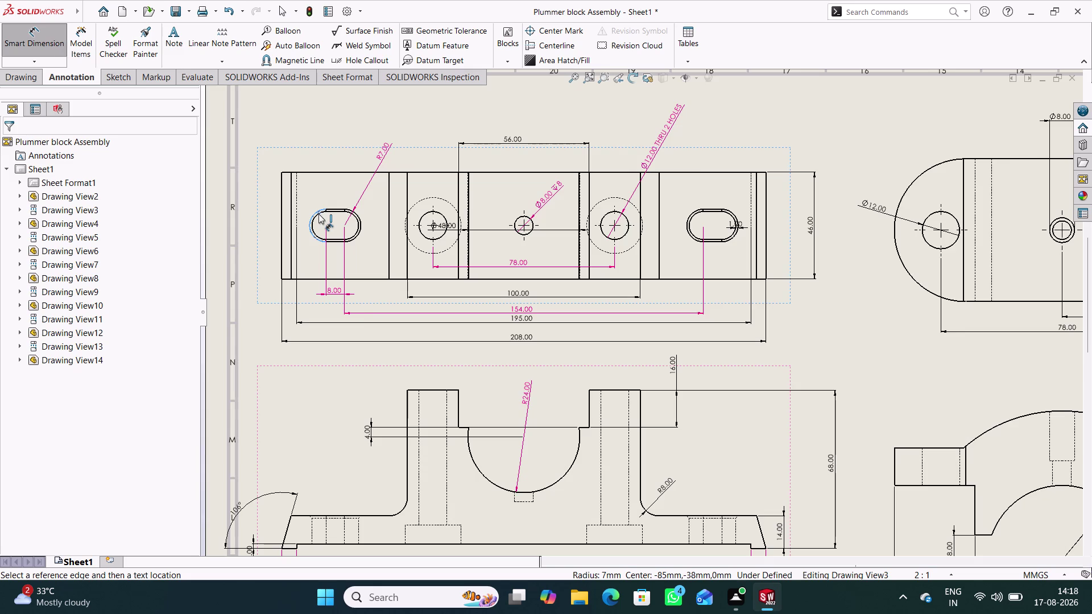
scroll(down, 3)
click(445, 254)
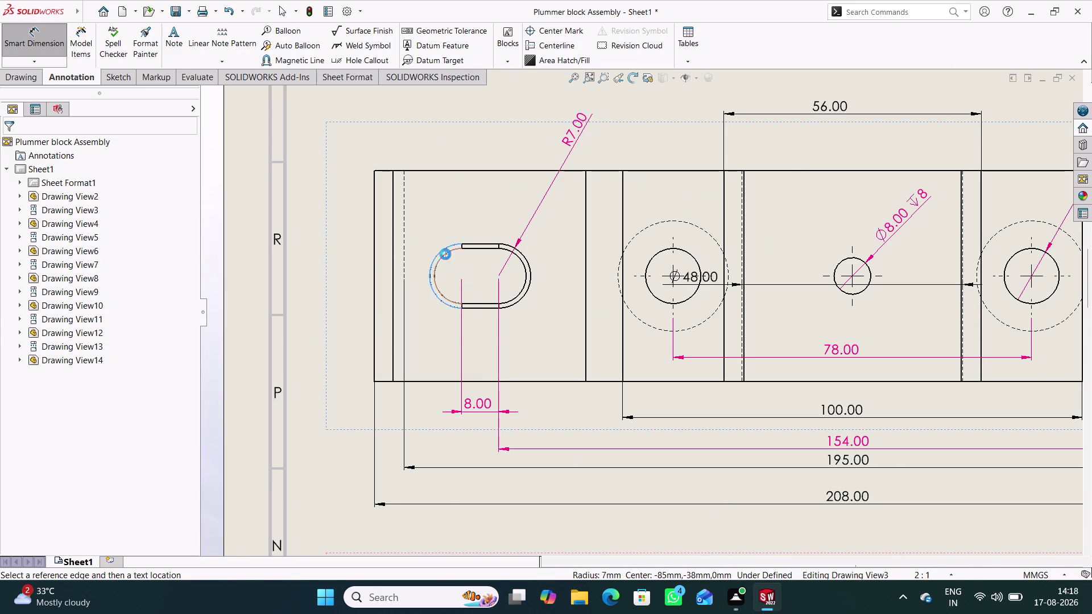
click(626, 297)
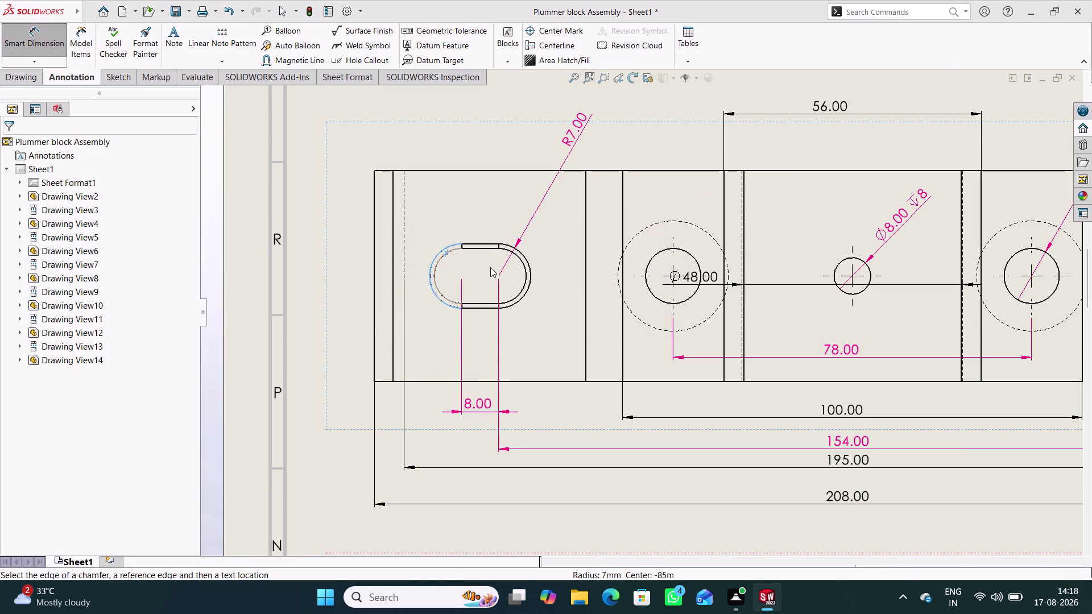
click(440, 250)
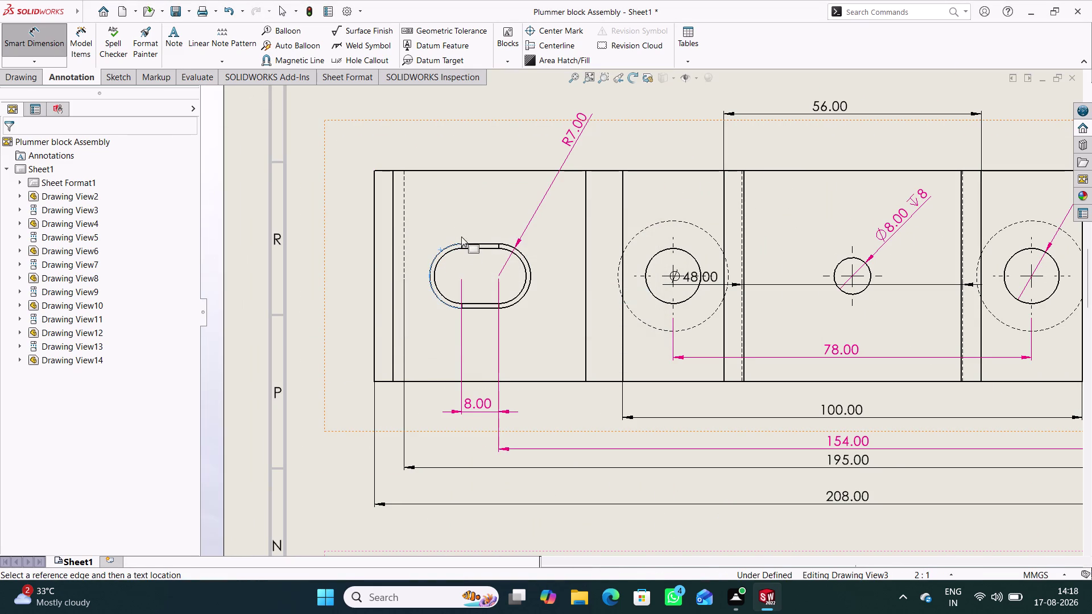
click(462, 244)
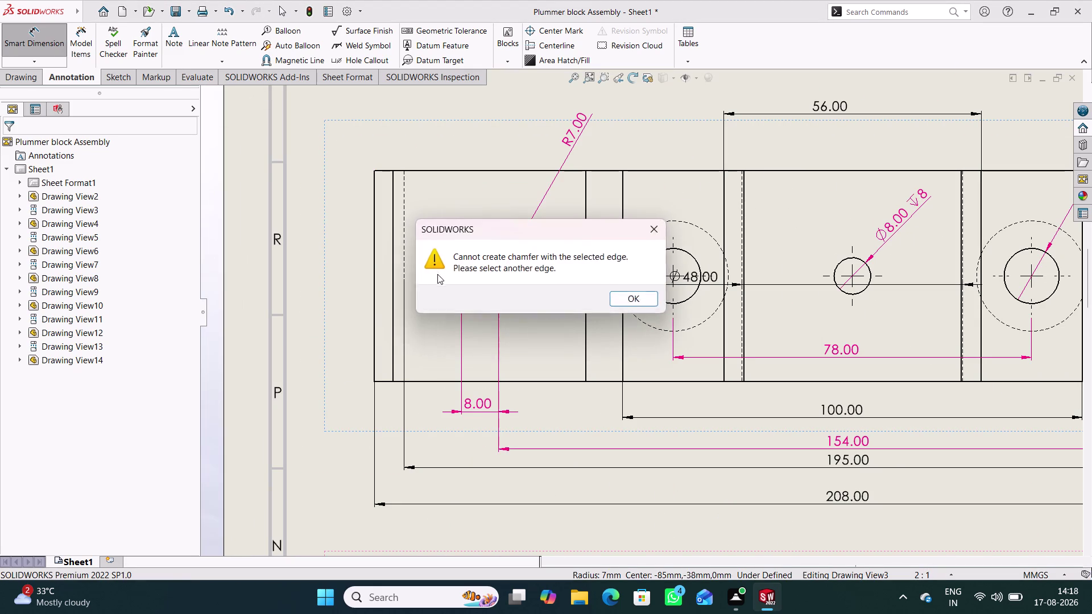
click(658, 227)
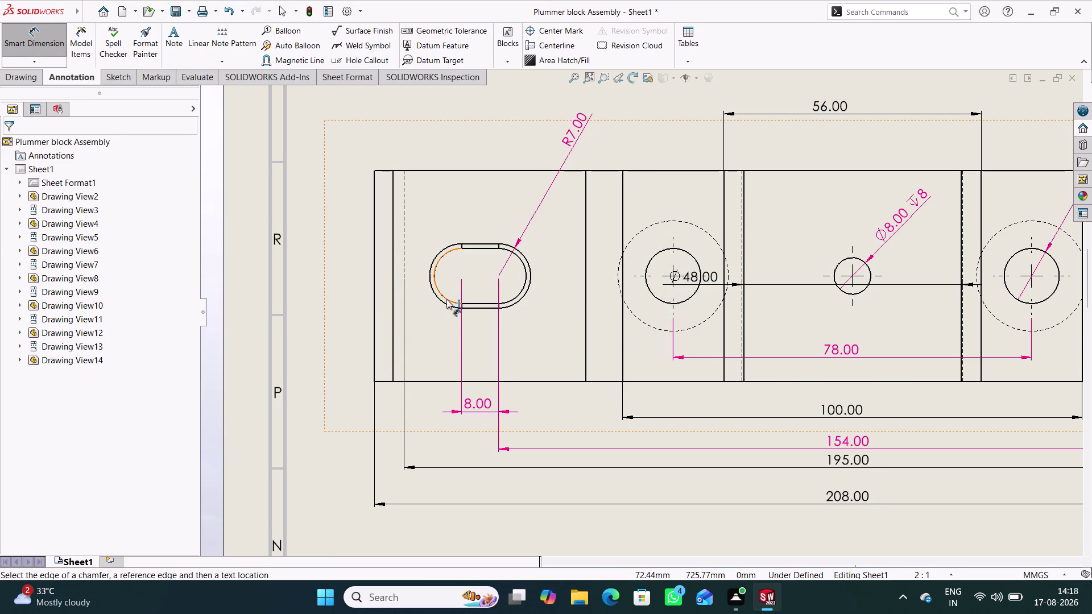
click(447, 298)
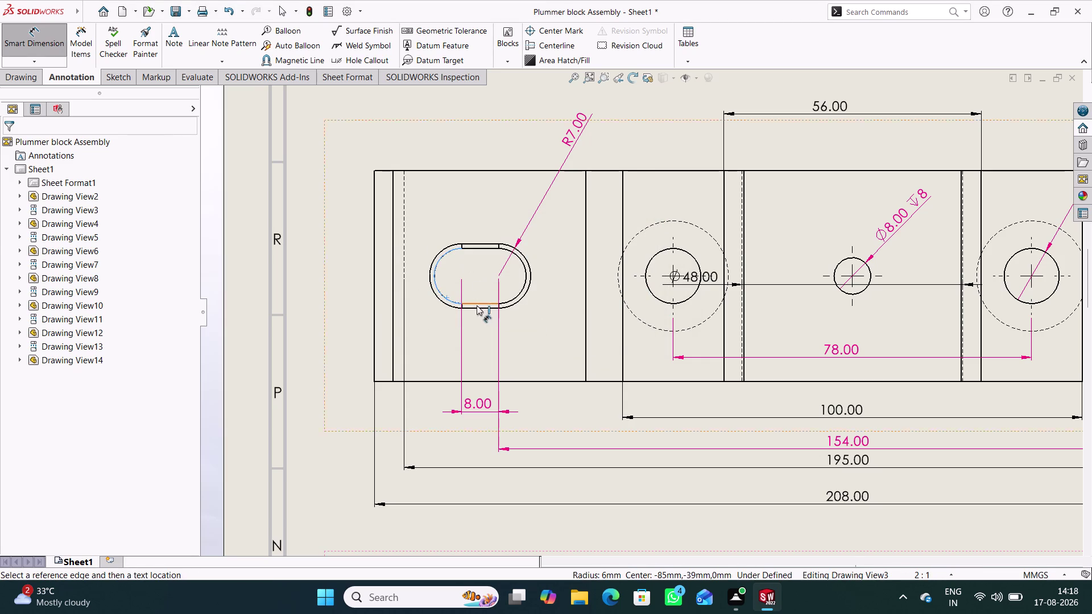
click(477, 304)
click(648, 234)
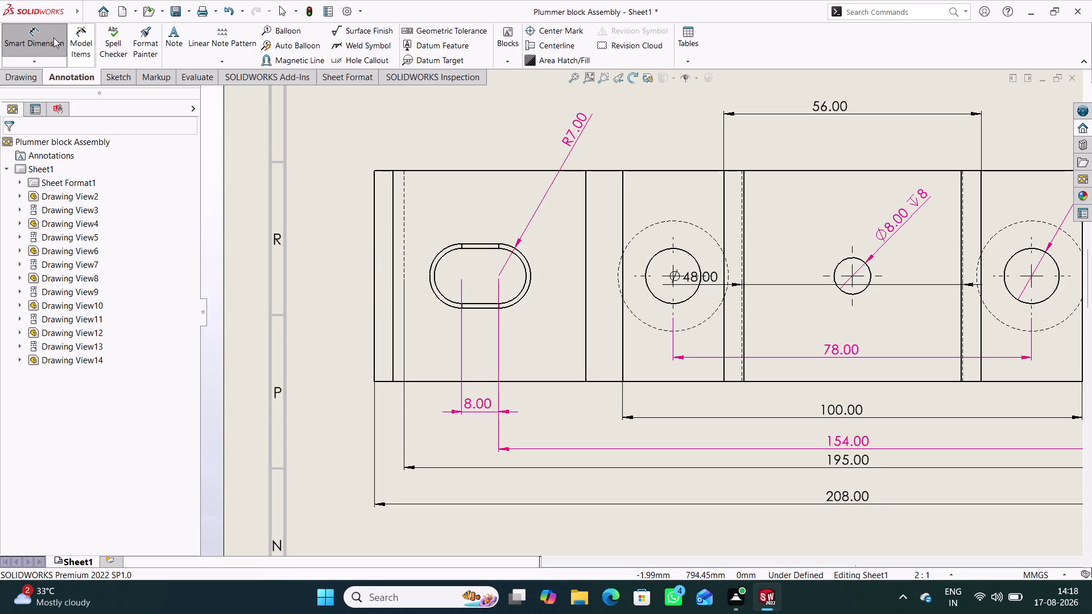
click(38, 42)
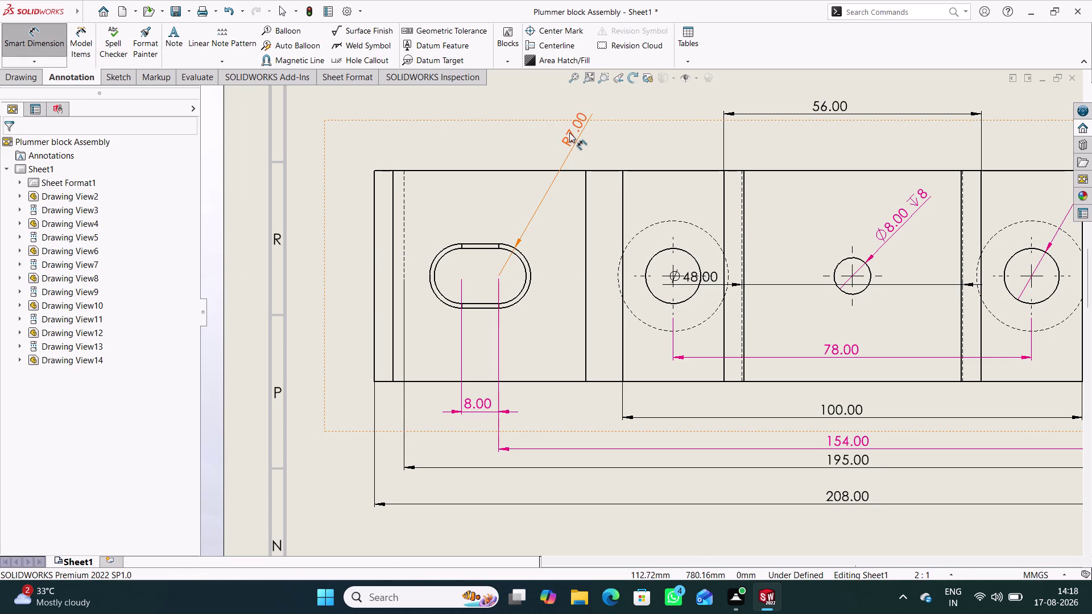
Hide the R7.00 radius dimension on the casting's left slot from its context menu.
right_click(569, 132)
click(429, 146)
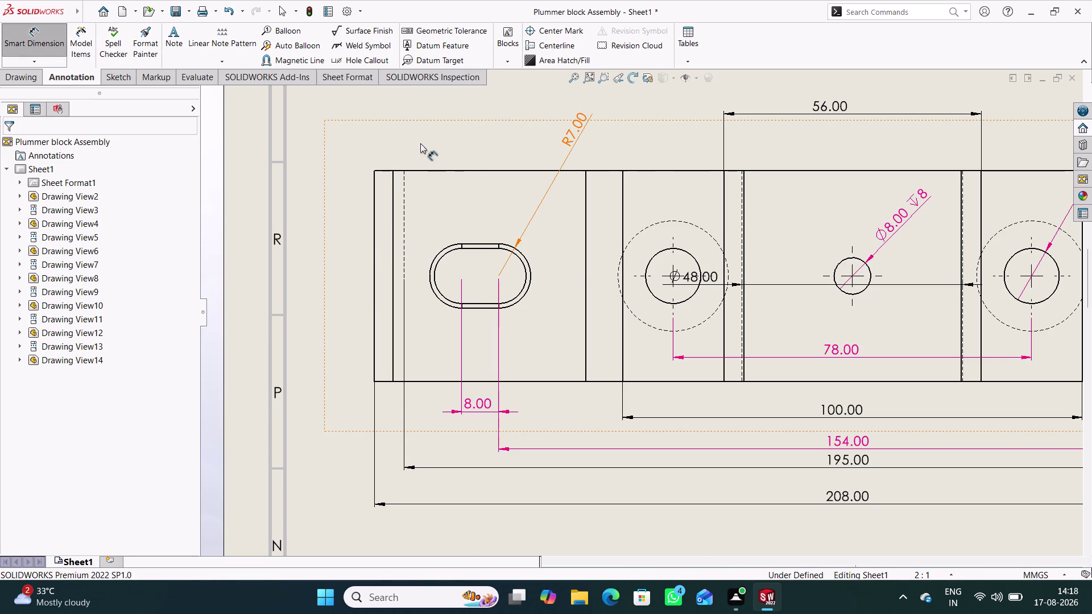
click(49, 38)
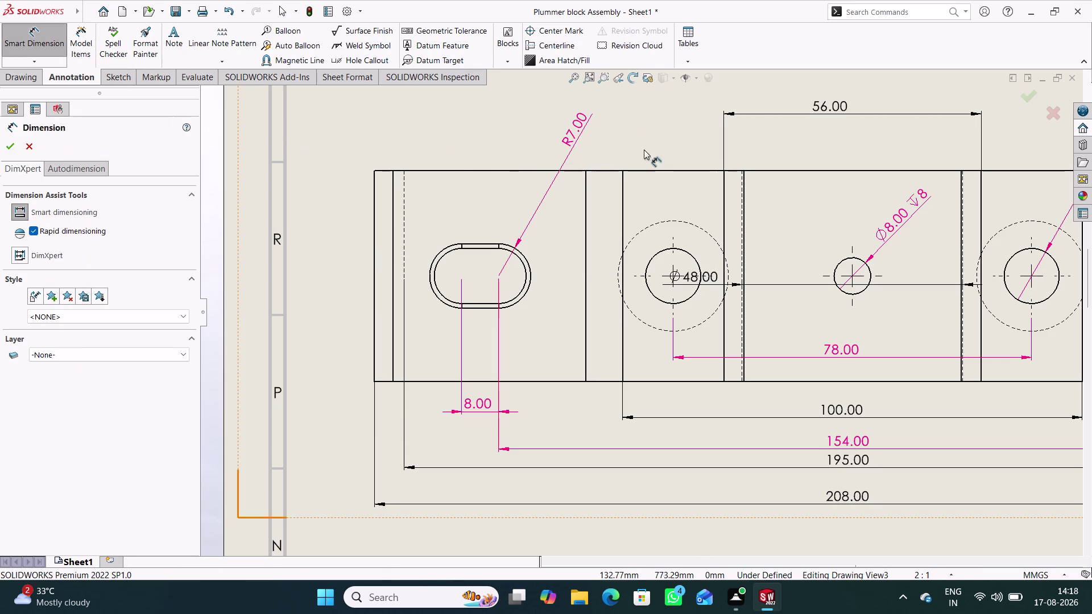
click(37, 44)
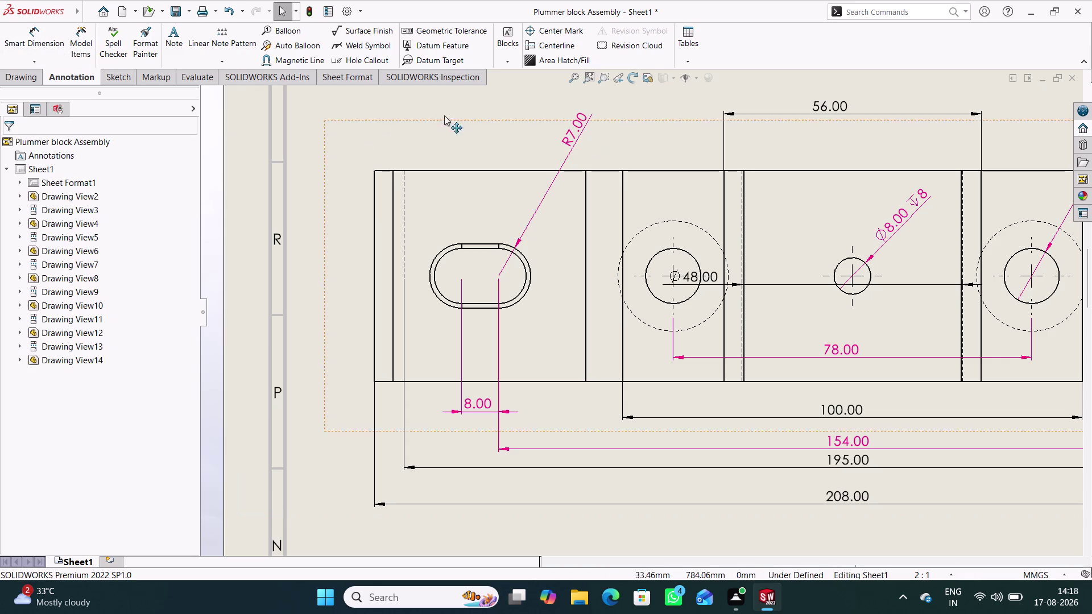
right_click(569, 133)
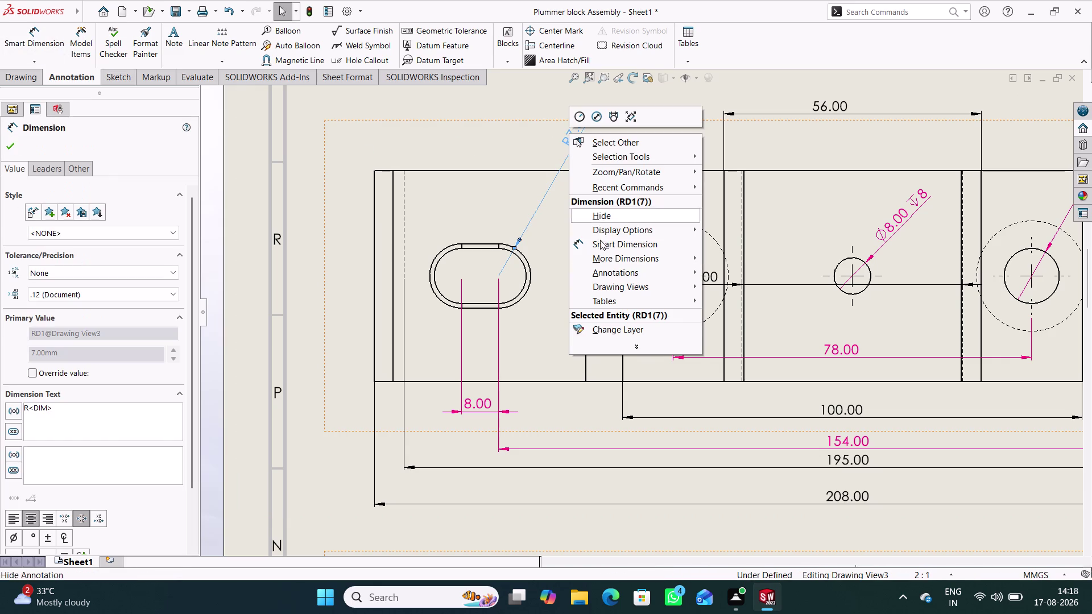
click(608, 214)
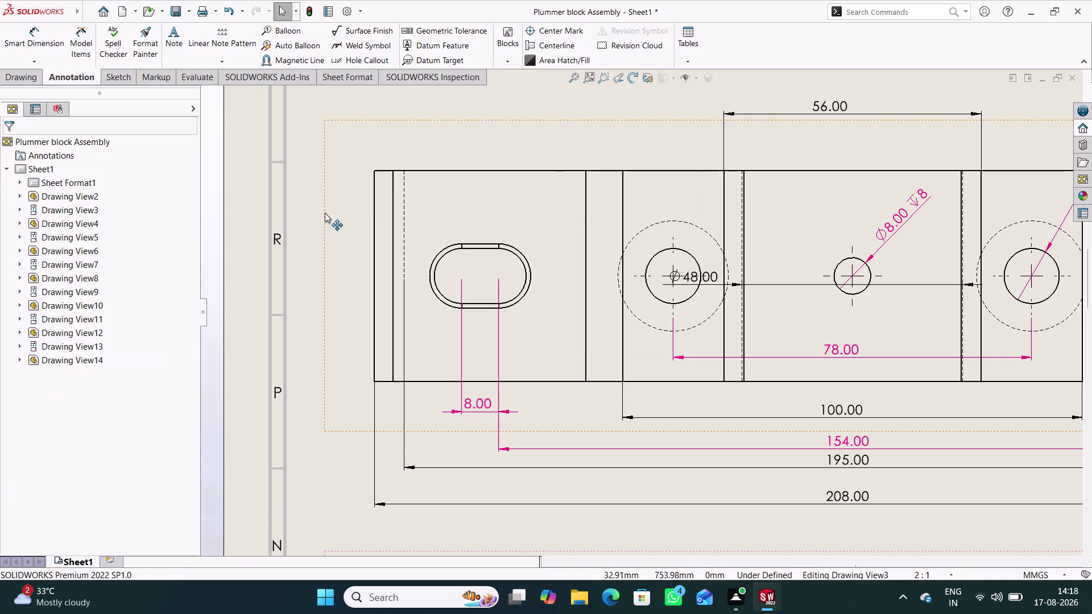
click(48, 43)
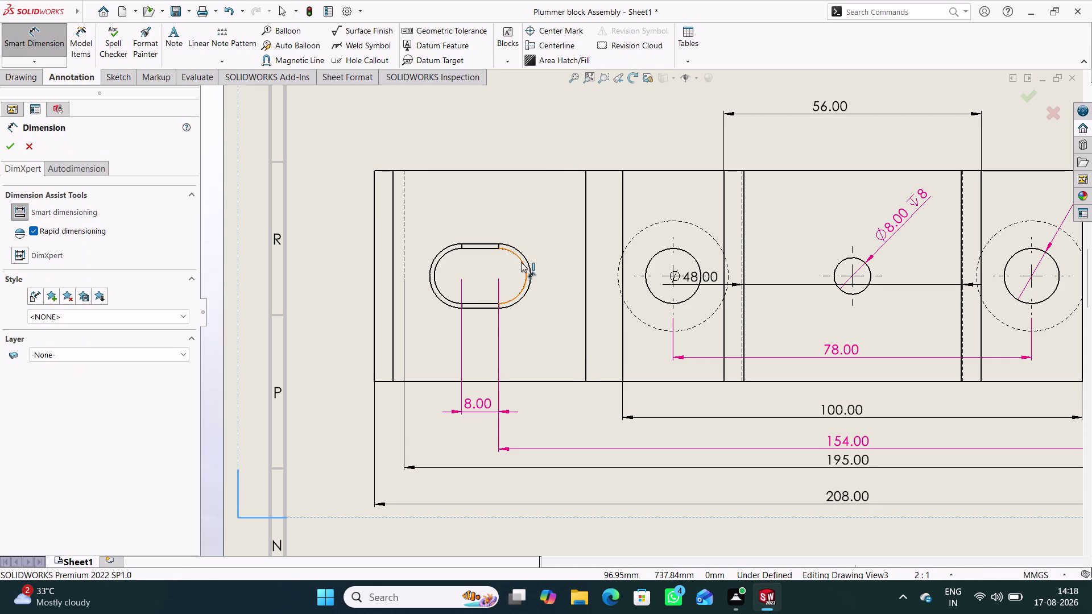
Dimension the left slot's inner arc as R6.00, placed above the slot, then close the PropertyManager.
click(522, 258)
click(519, 259)
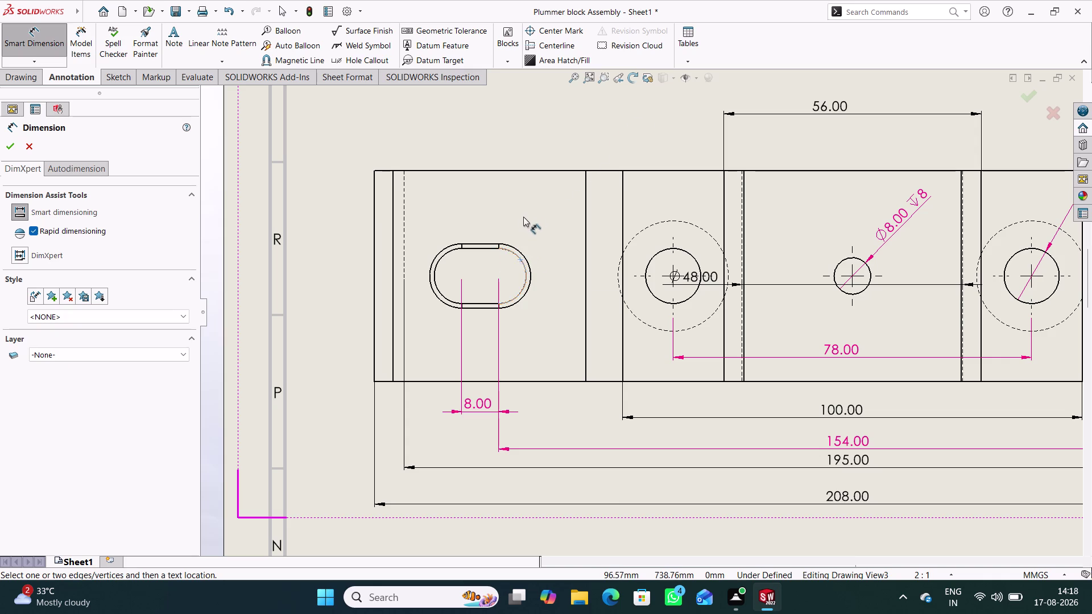
click(525, 208)
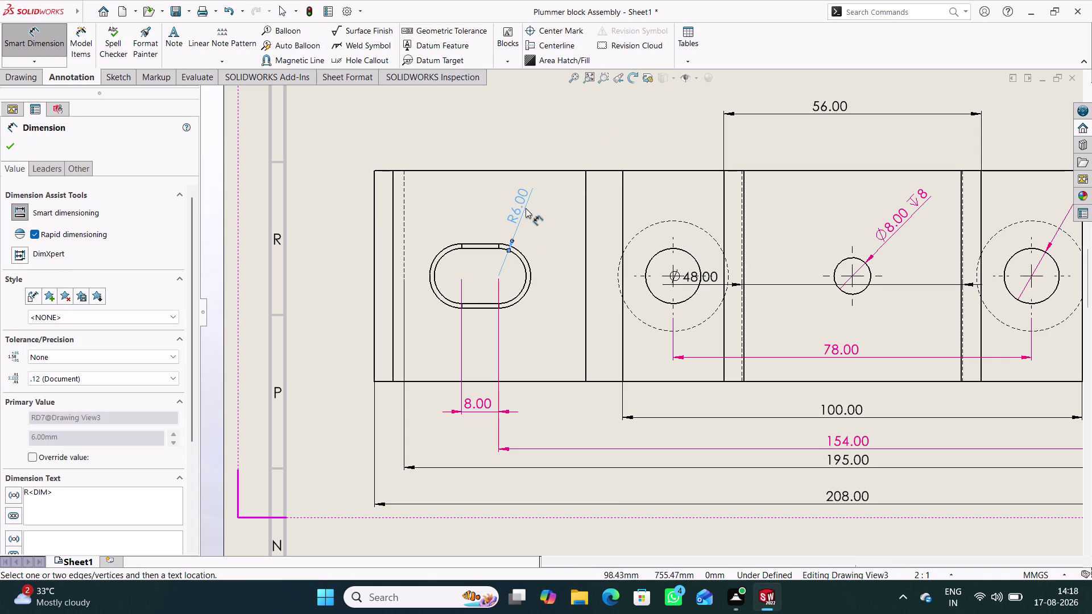
scroll(down, 3)
scroll(down, 3)
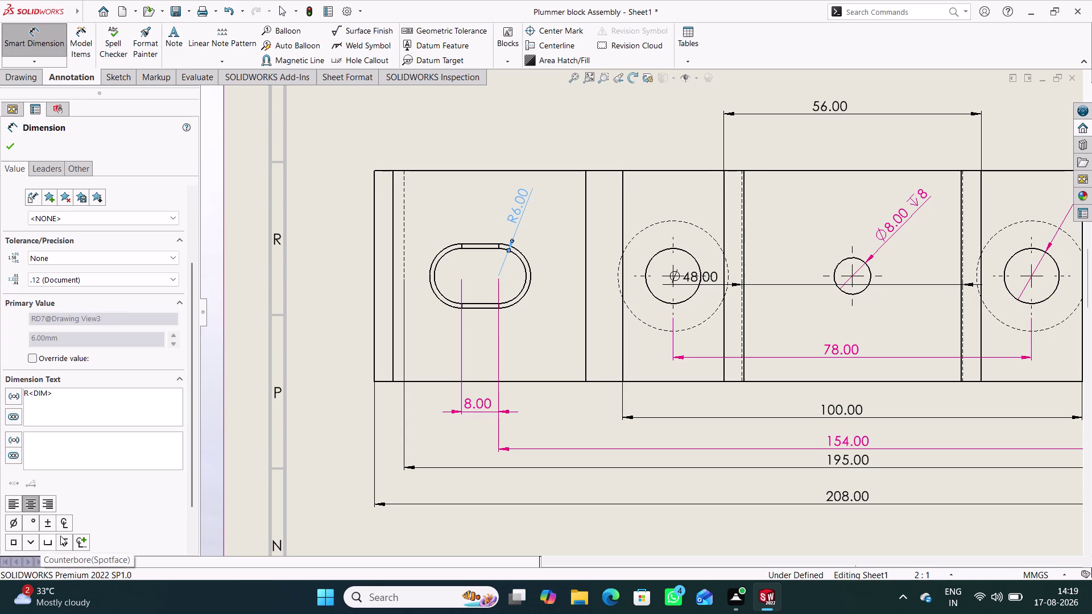
drag(192, 482, 183, 537)
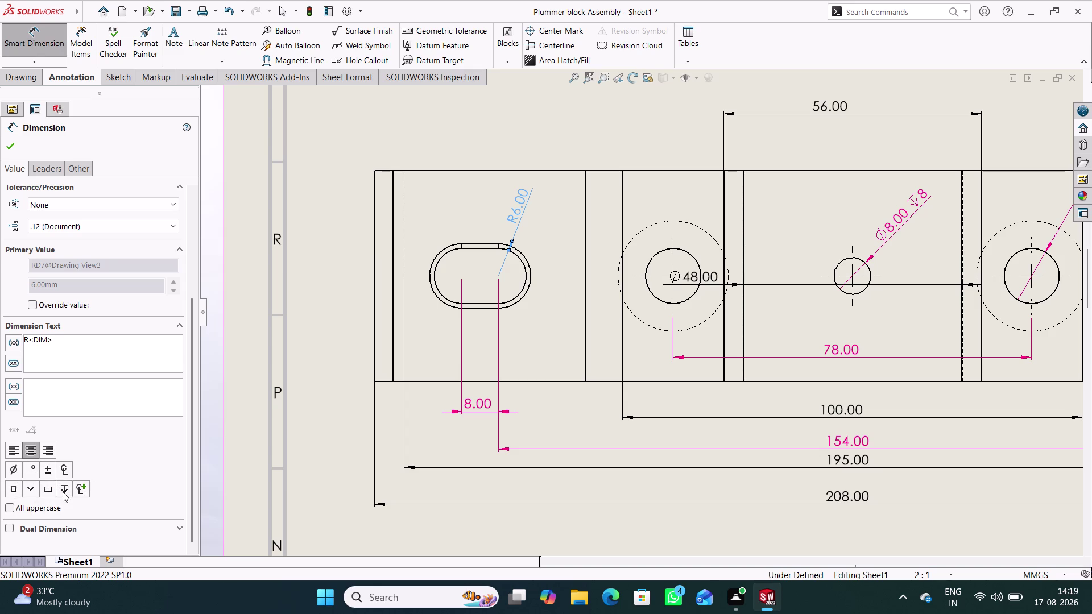
click(79, 489)
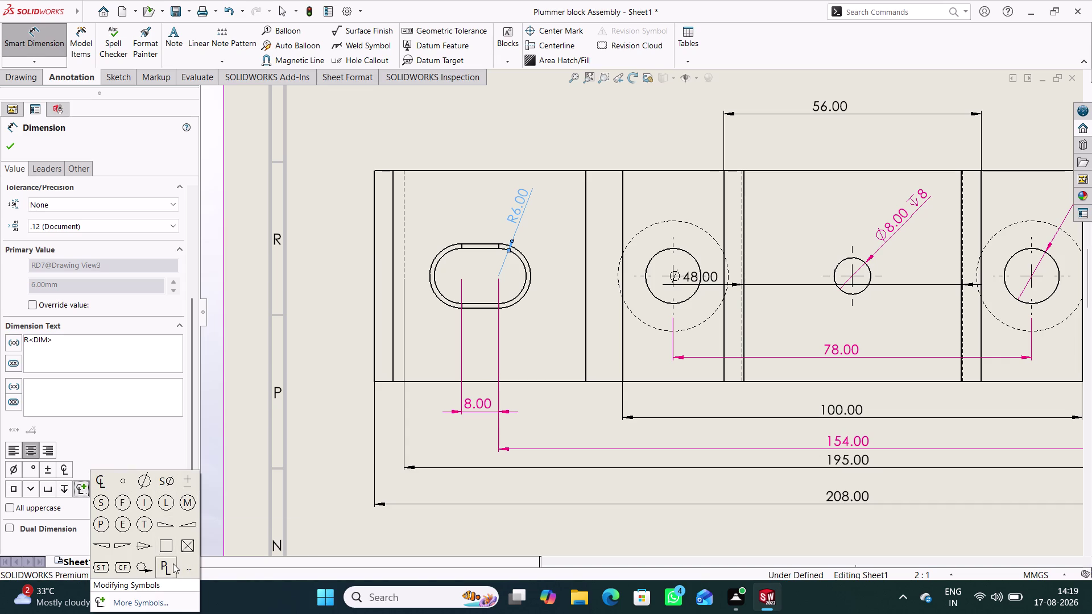
click(253, 424)
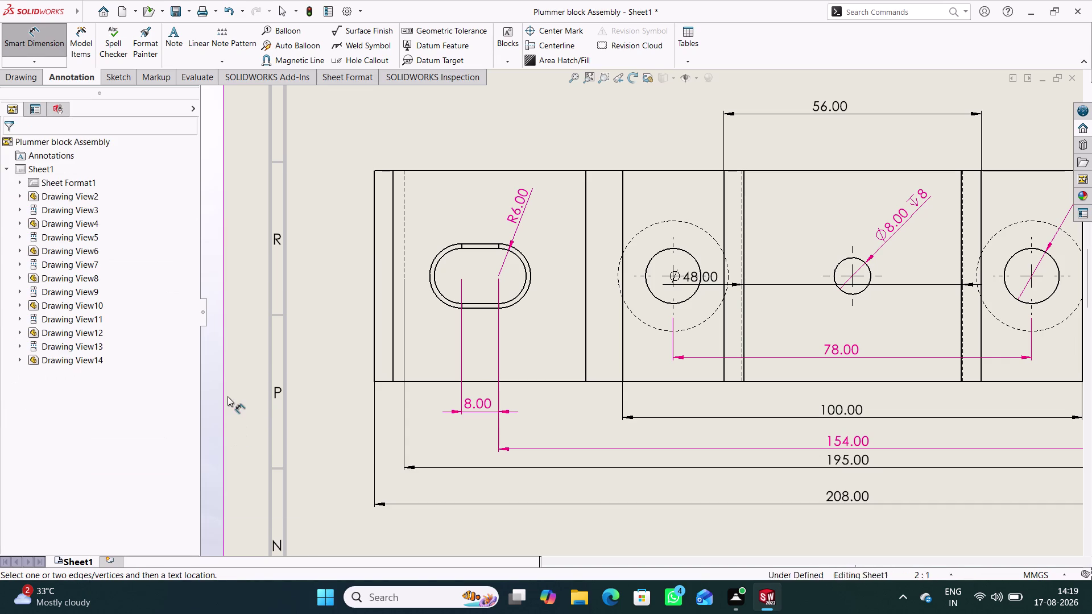
double_click(517, 208)
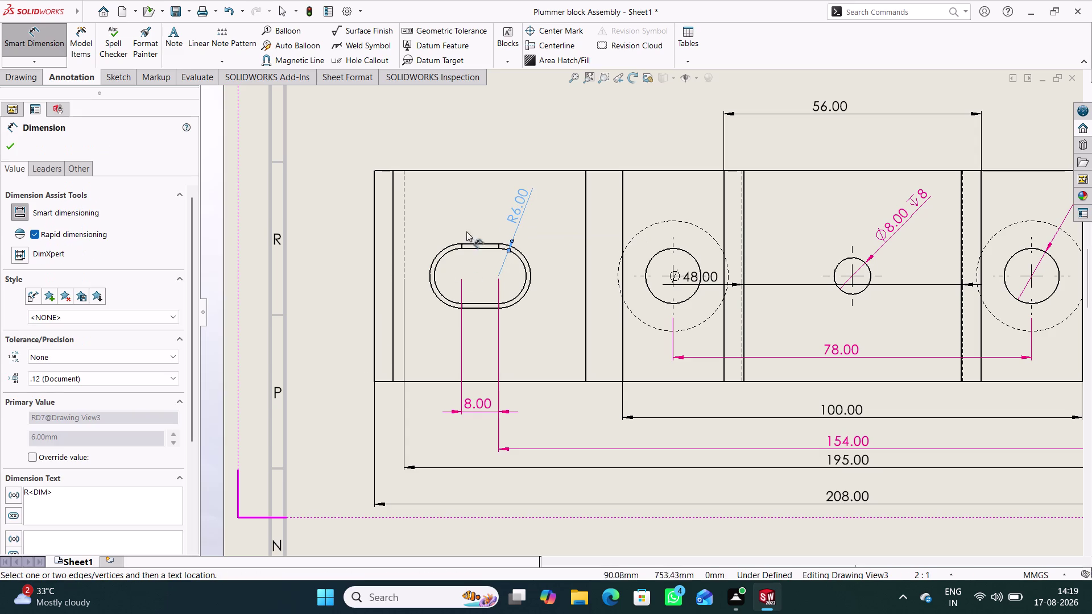
click(302, 266)
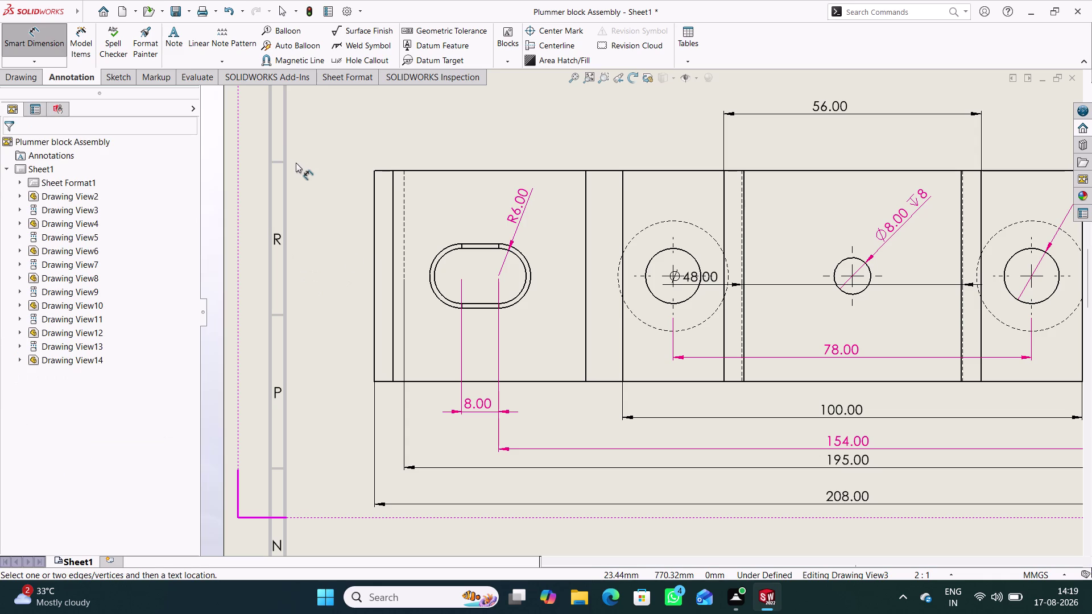
Dimension the slot's outer arc with an R7.00 radius placed up-left of the slot.
click(435, 257)
click(343, 159)
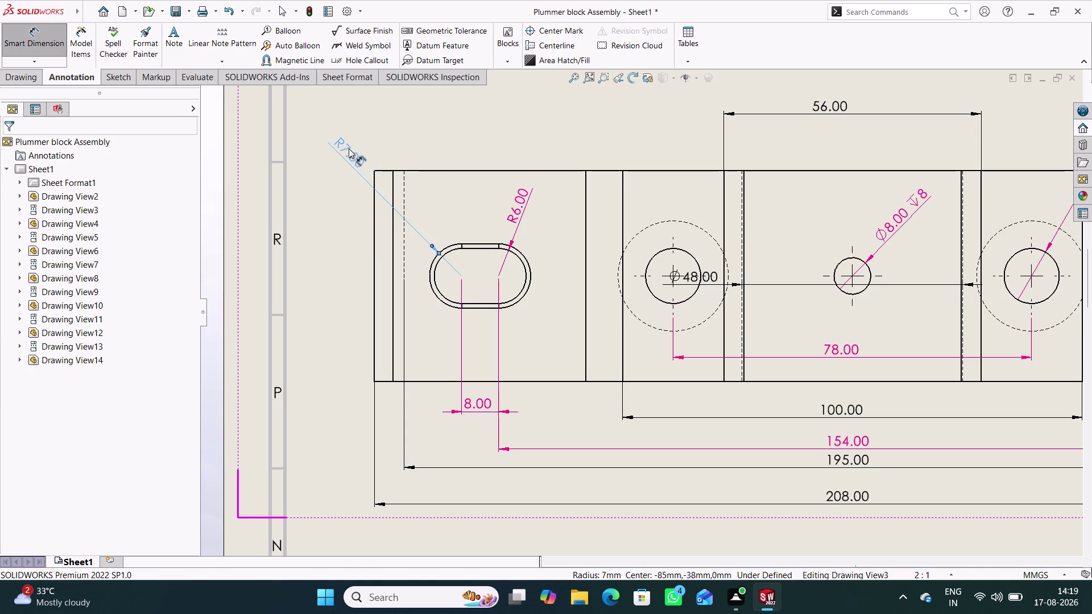
click(55, 46)
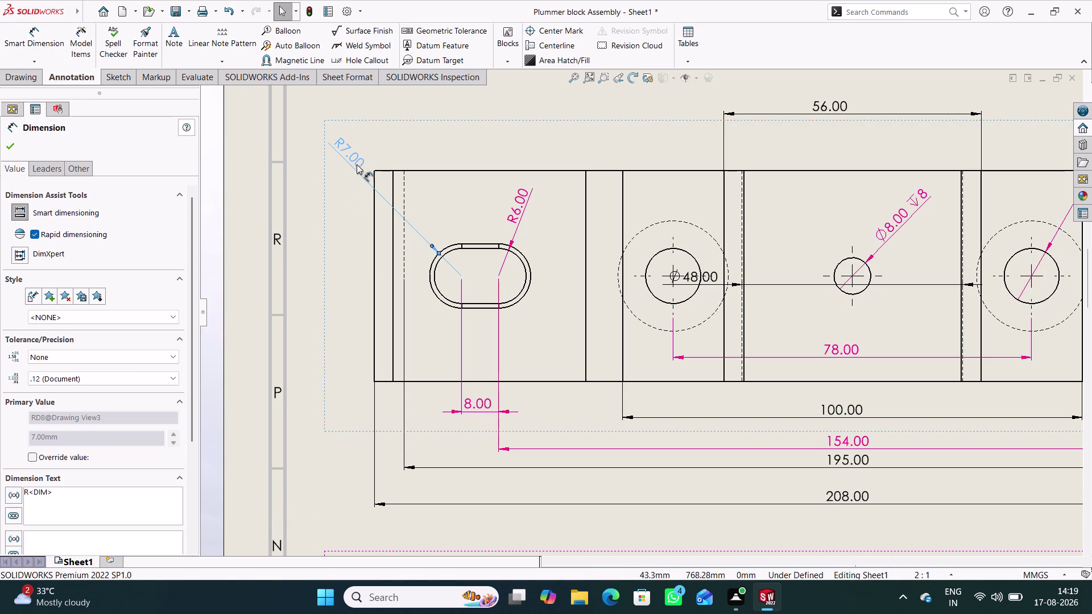
scroll(down, 3)
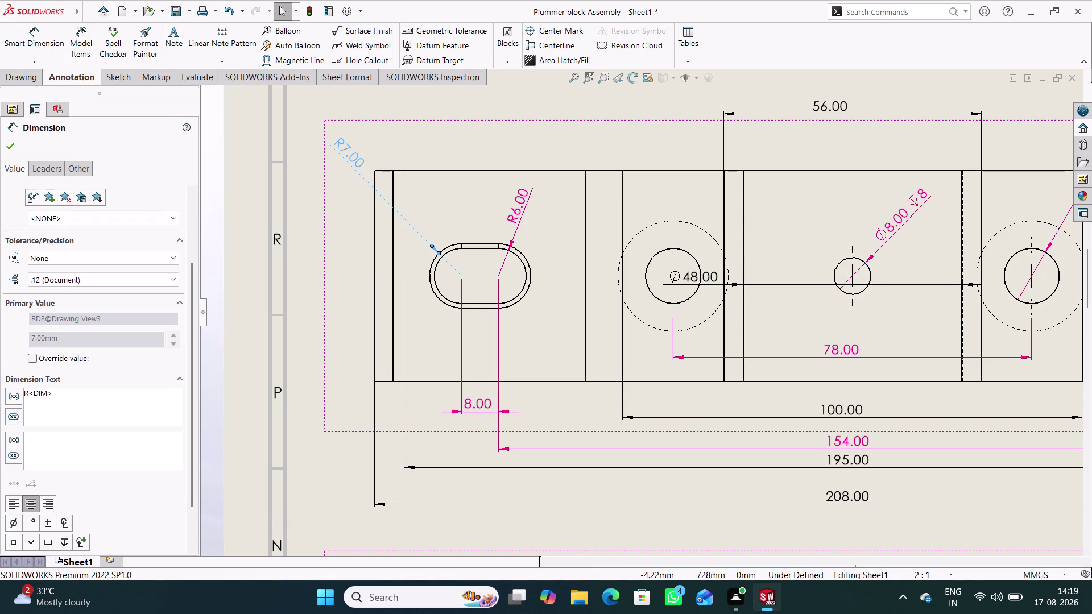
Delete <DIM> from the radius's dimension text and accept the override warning.
click(65, 397)
drag(64, 397, 26, 388)
drag(26, 387, 2, 386)
key(1)
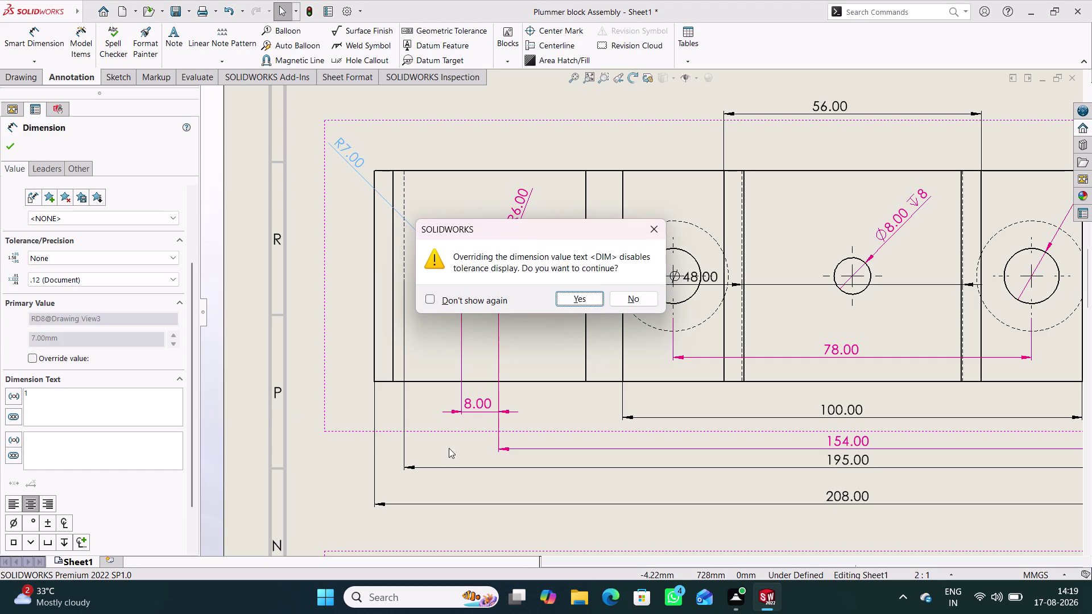
click(595, 299)
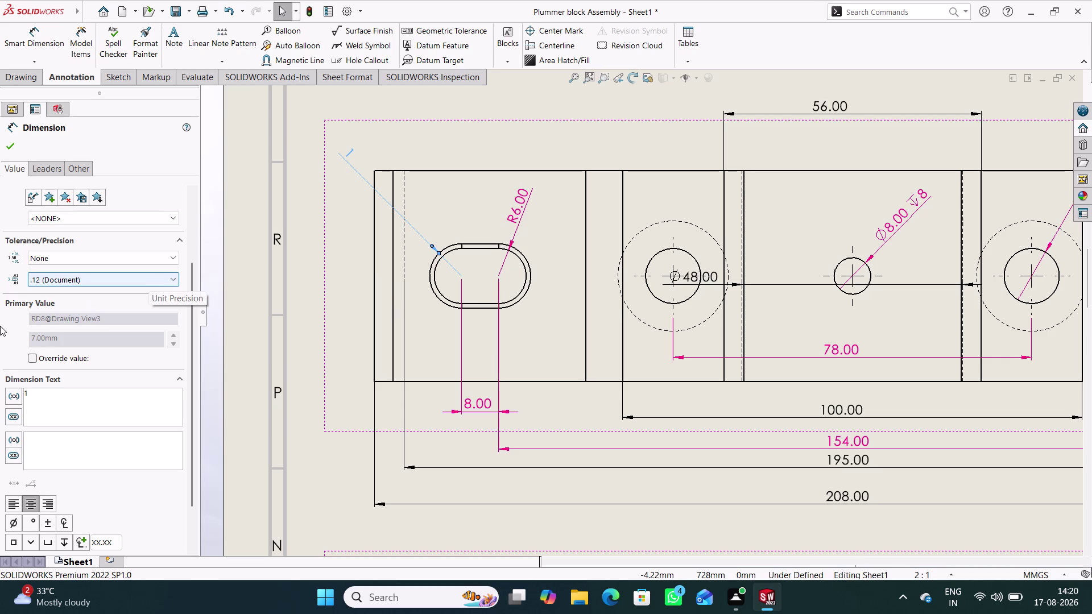
click(84, 540)
scroll(down, 3)
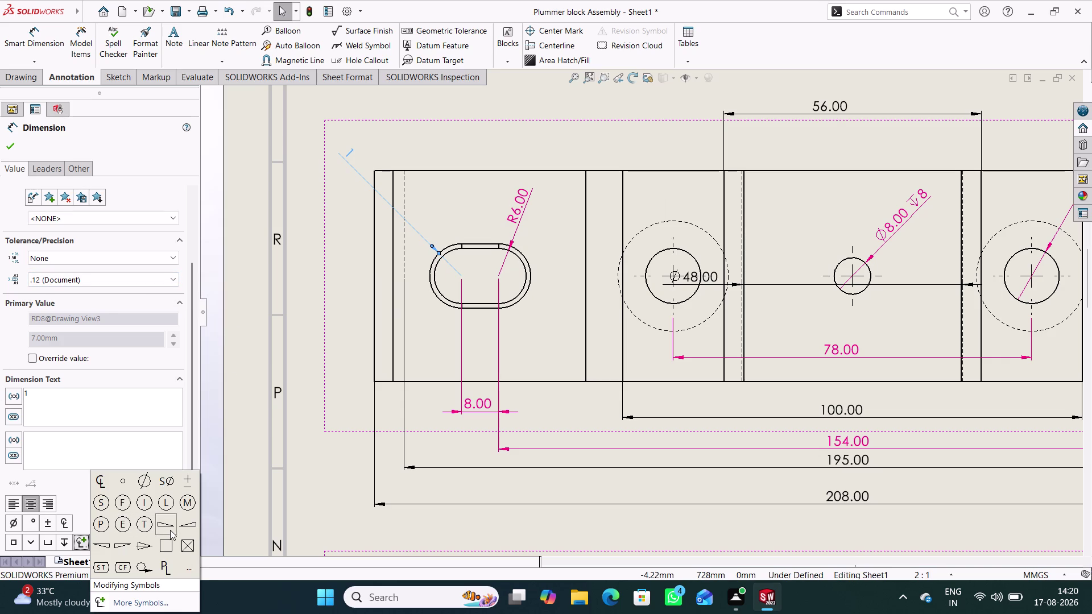
scroll(down, 3)
Browse the Symbol Library down to ISO Tolerancing and cancel without inserting a symbol.
click(146, 604)
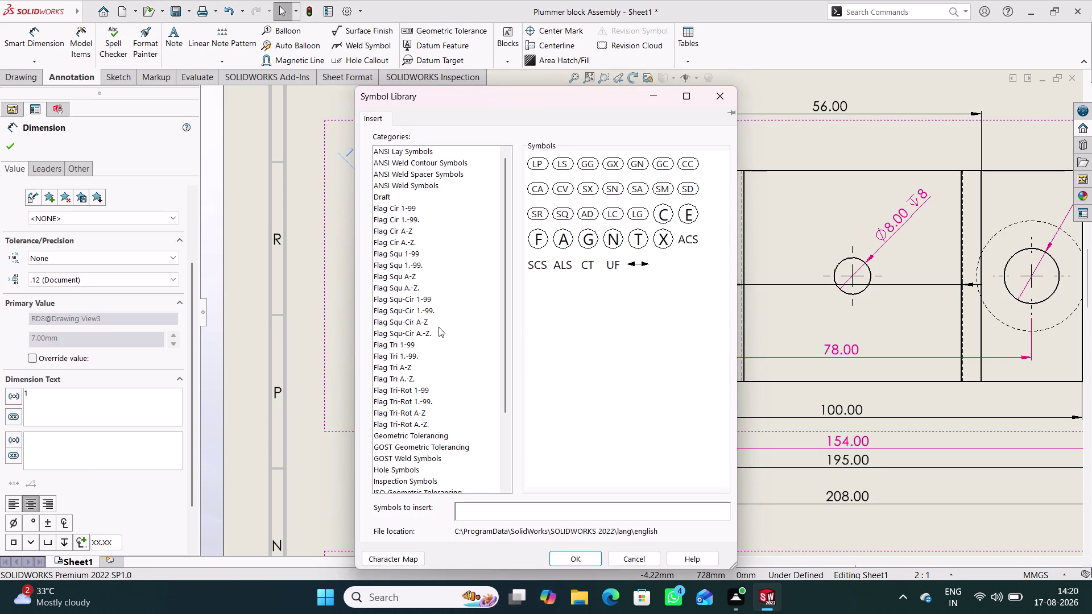
scroll(down, 3)
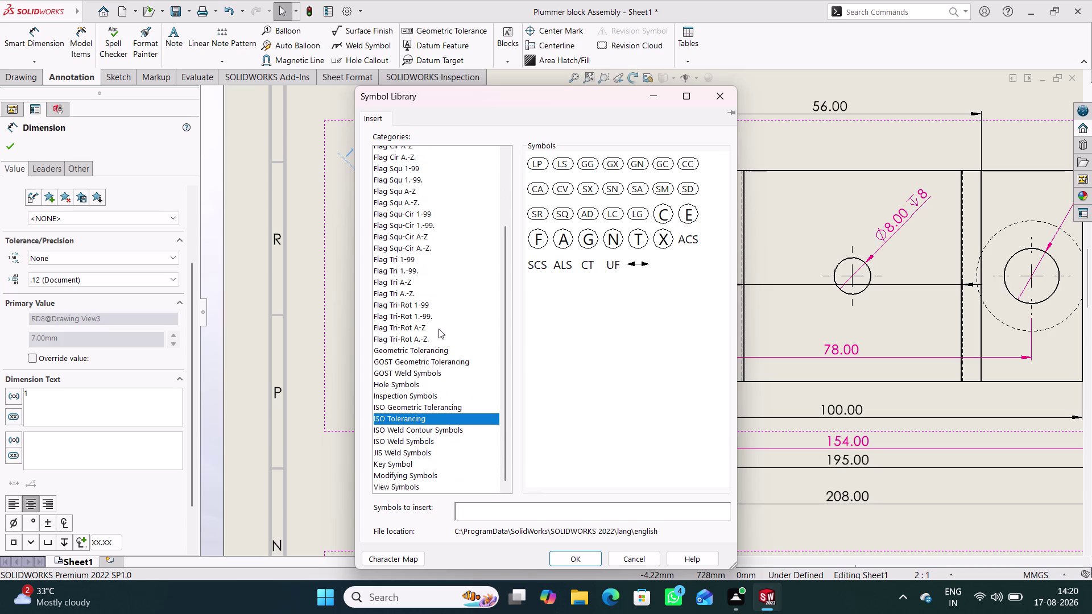
scroll(down, 3)
scroll(down, 3)
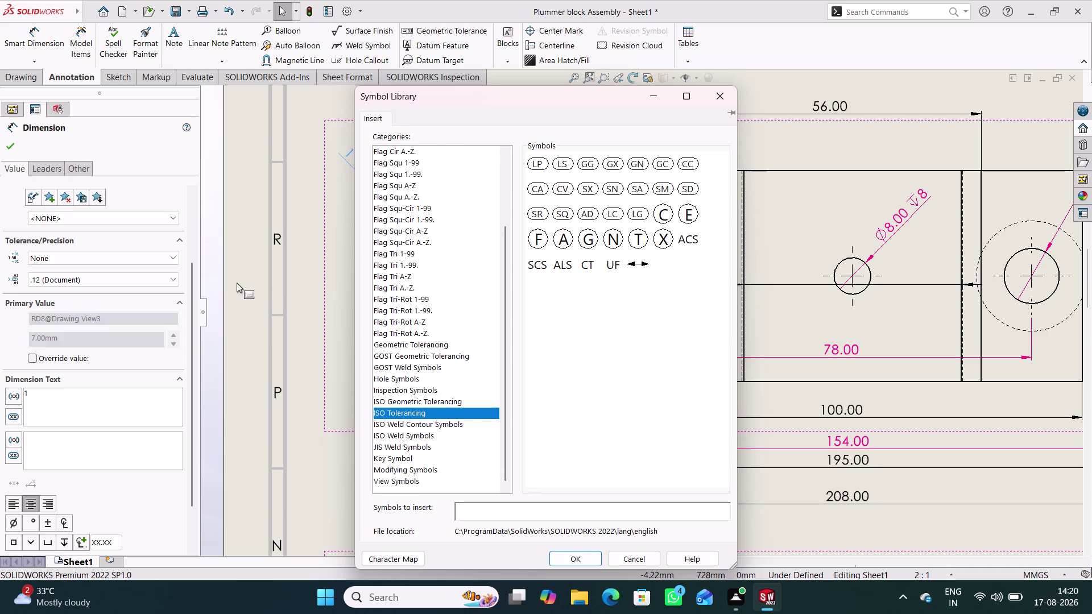
click(238, 283)
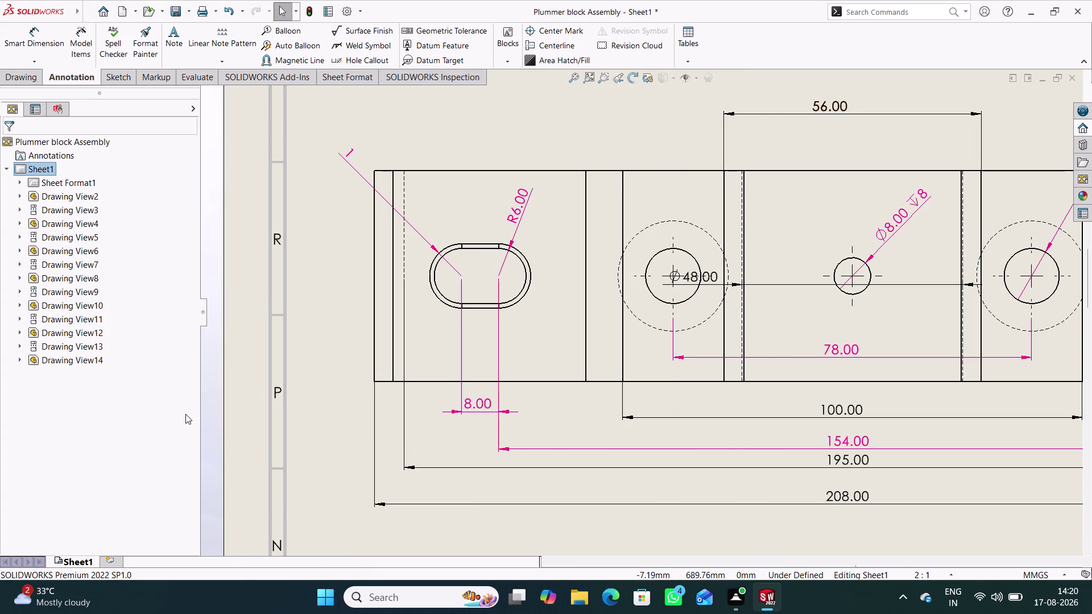
double_click(350, 152)
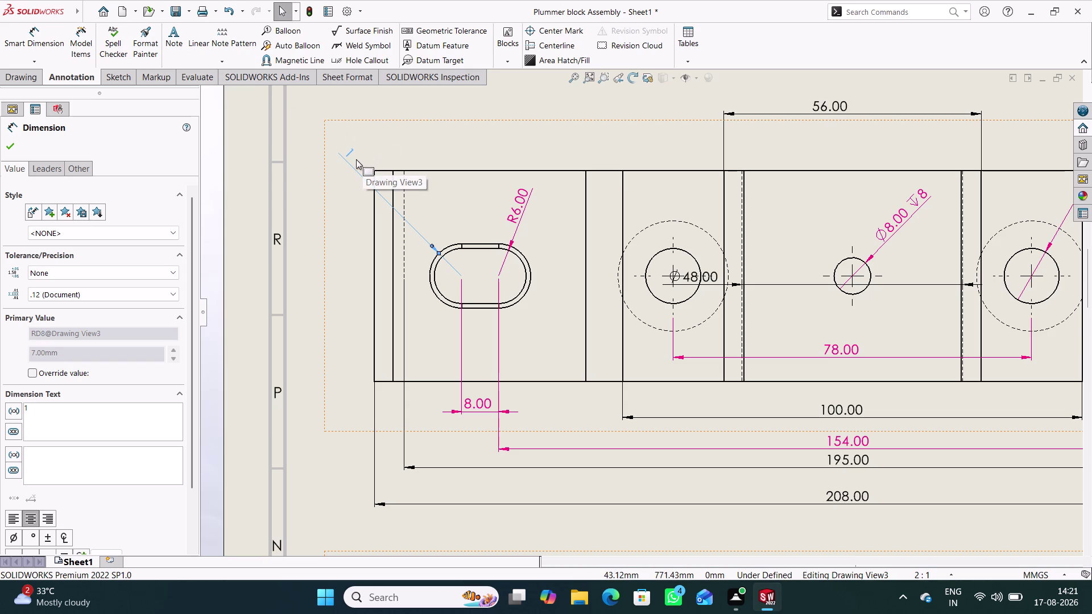
Add '*8' characters to the leader dimension's text, then remove them again.
key(asterisk)
key(asterisk)
key(ctrl+8)
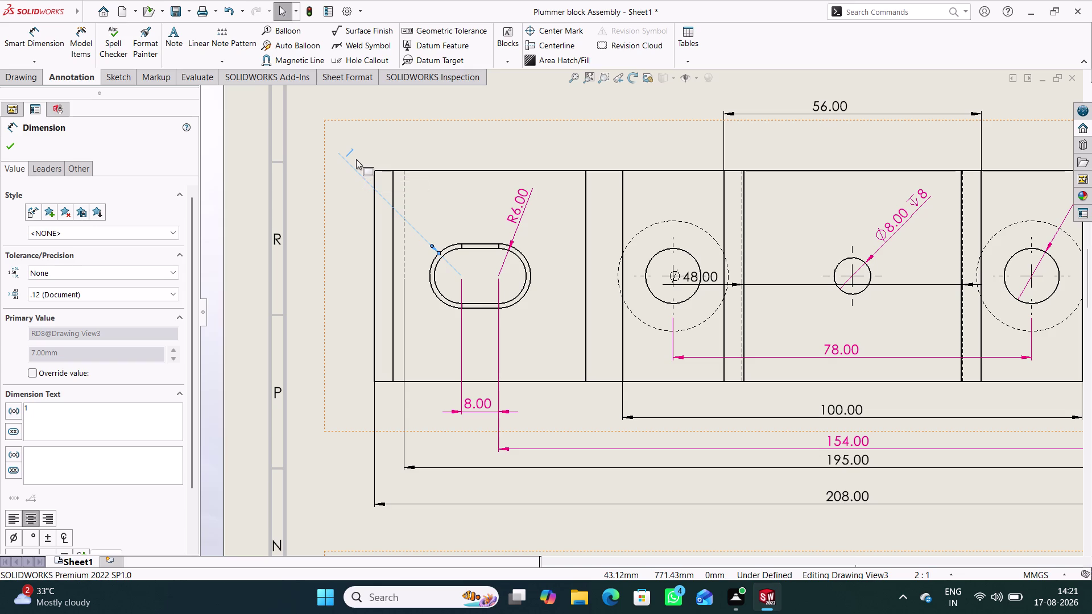
key(shift+asterisk)
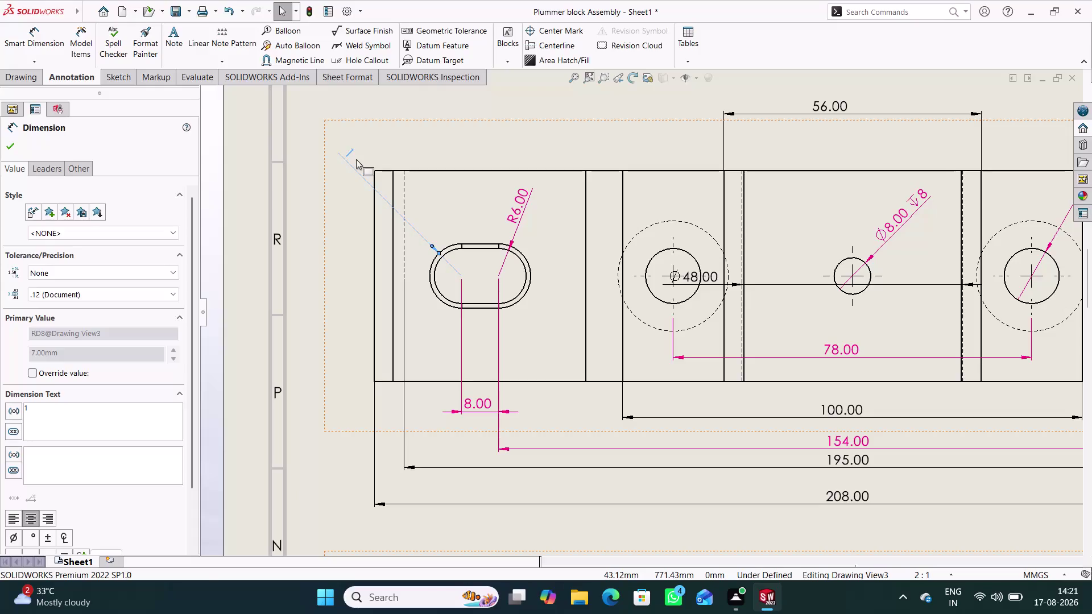
click(137, 430)
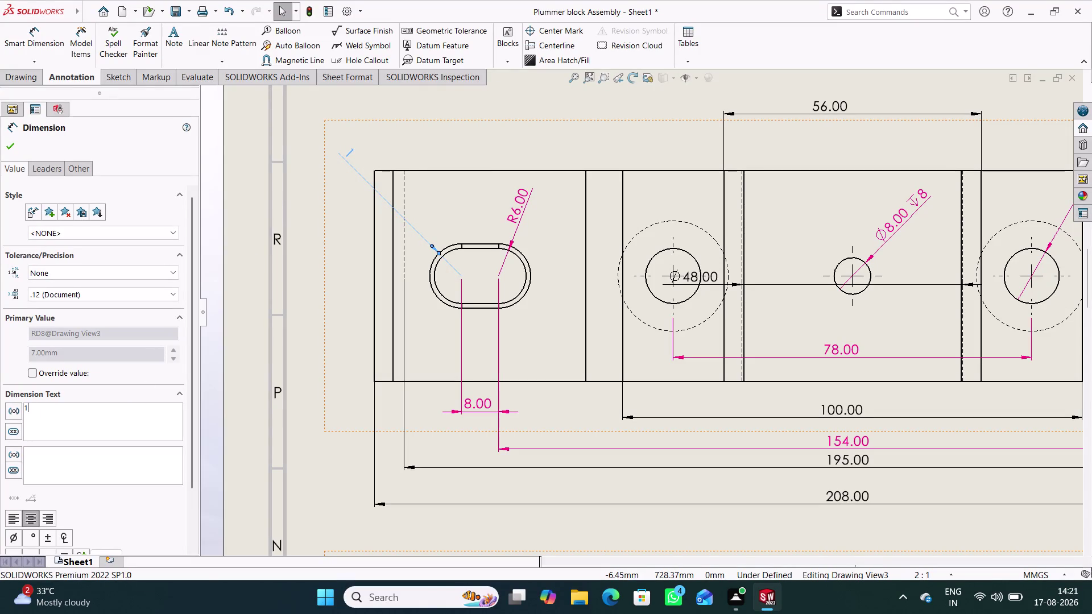
key(shift+asterisk)
key(8)
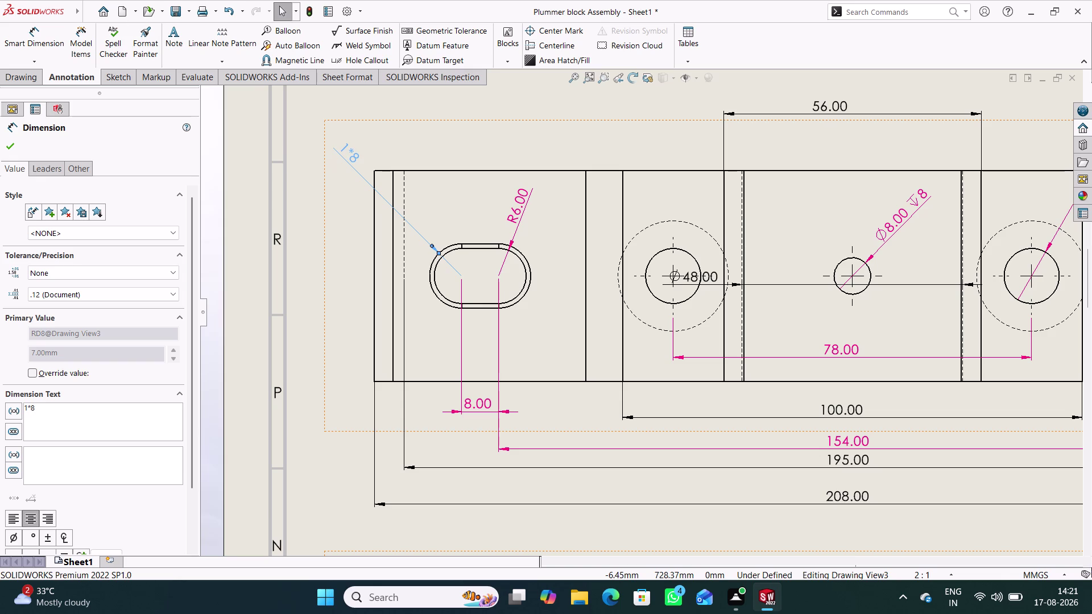
key(BackSpace)
key(BackSpace)
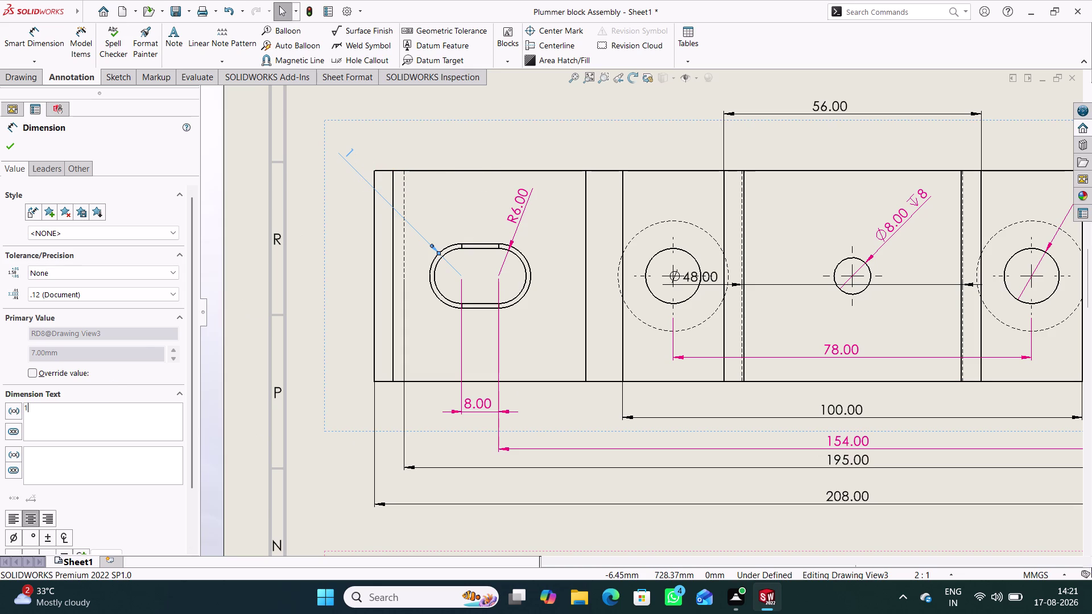
Finish editing the leader dimension and delete it from the left slot.
scroll(down, 3)
drag(188, 430, 183, 515)
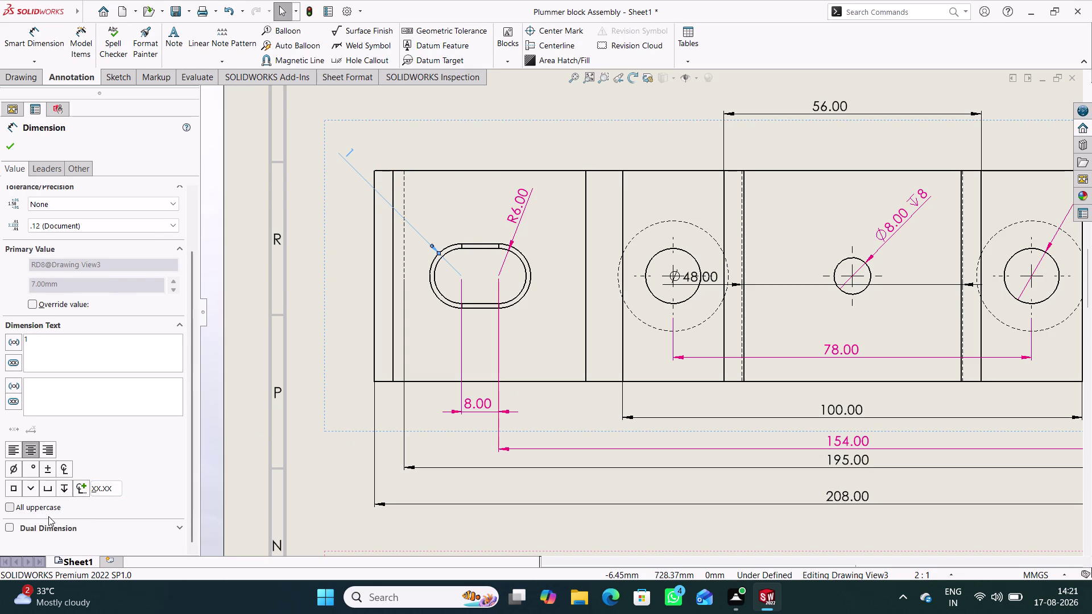
click(49, 449)
click(29, 451)
click(10, 451)
click(26, 451)
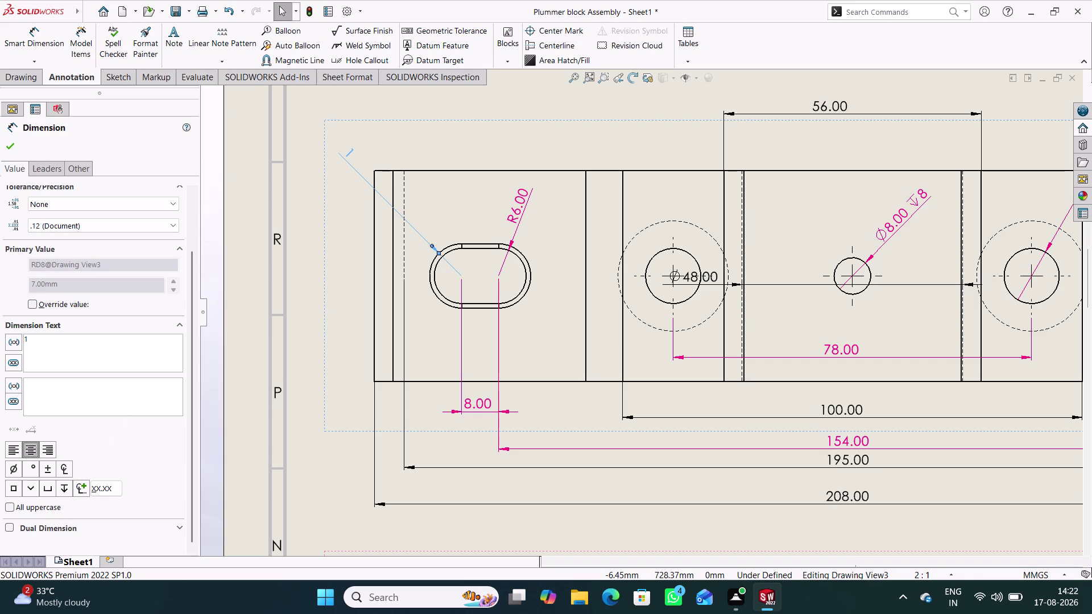
click(15, 150)
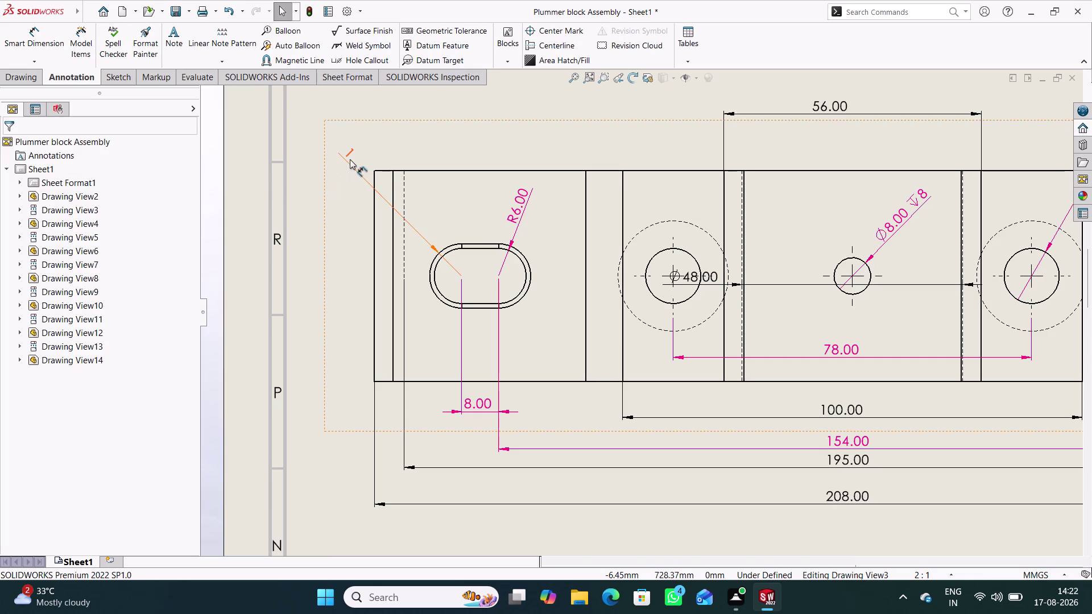
right_click(349, 157)
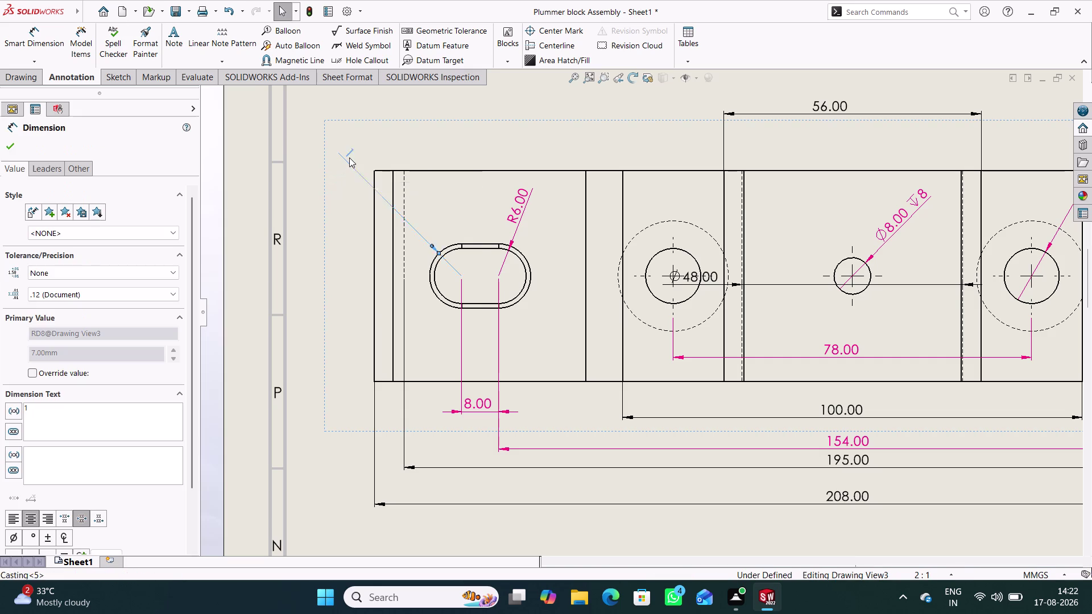
click(396, 241)
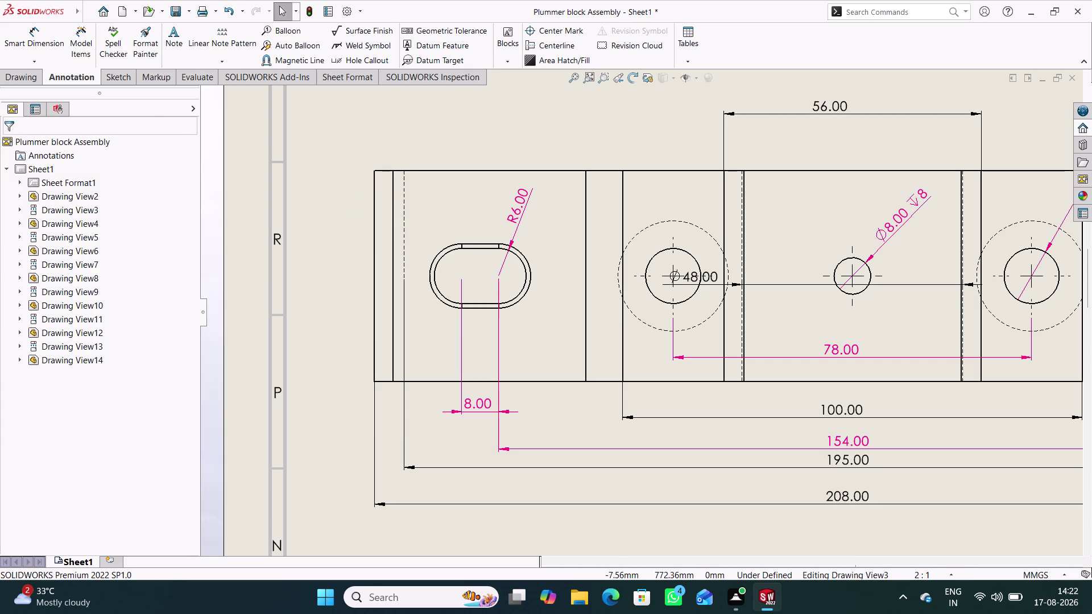
click(33, 63)
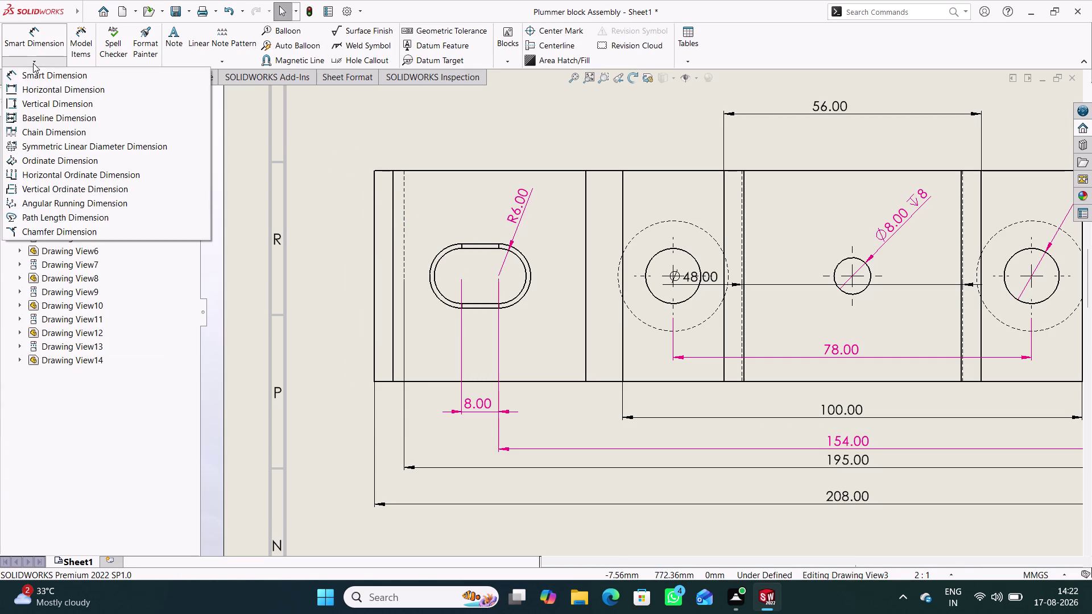
click(67, 231)
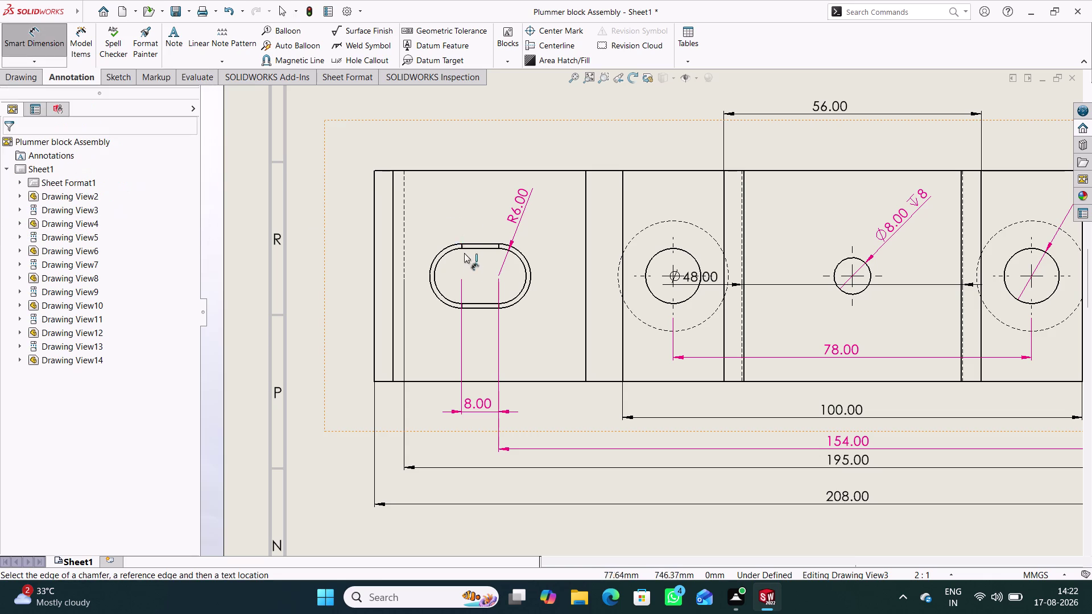
click(441, 258)
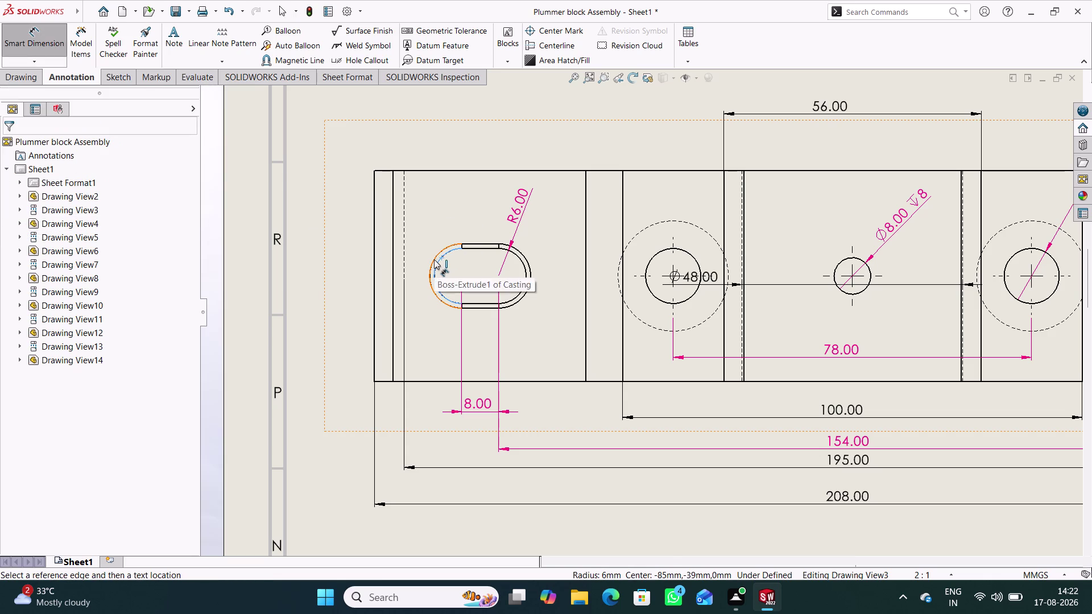
click(434, 259)
click(616, 297)
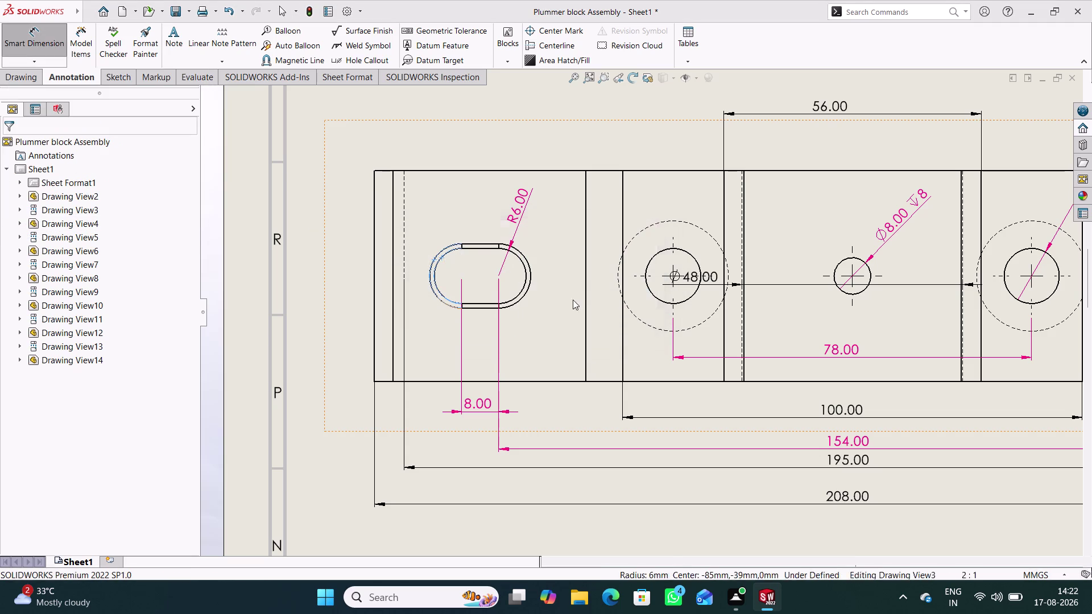
click(476, 250)
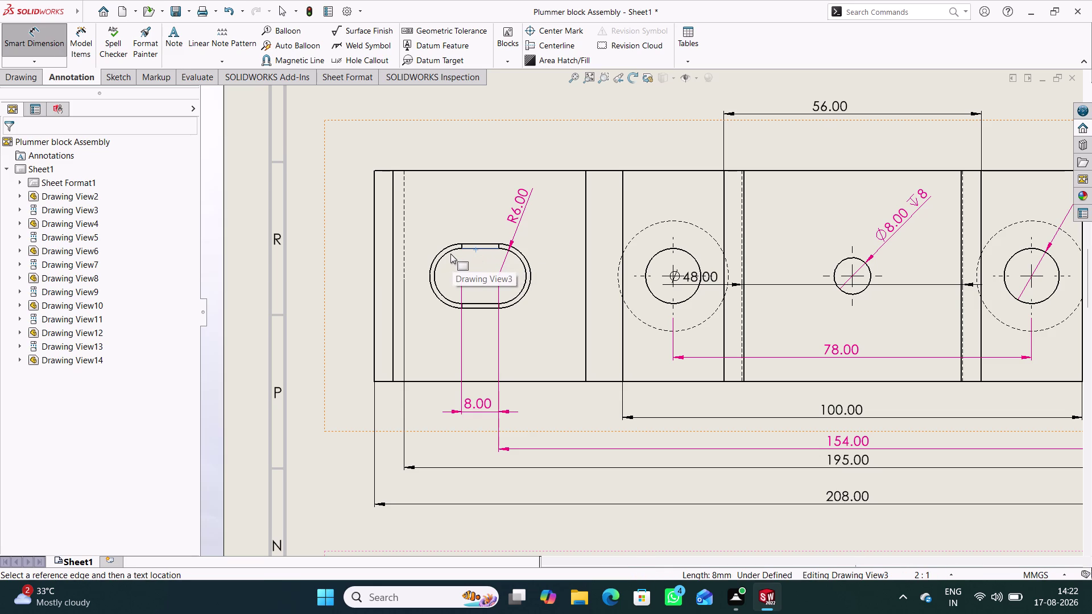
click(451, 254)
click(449, 253)
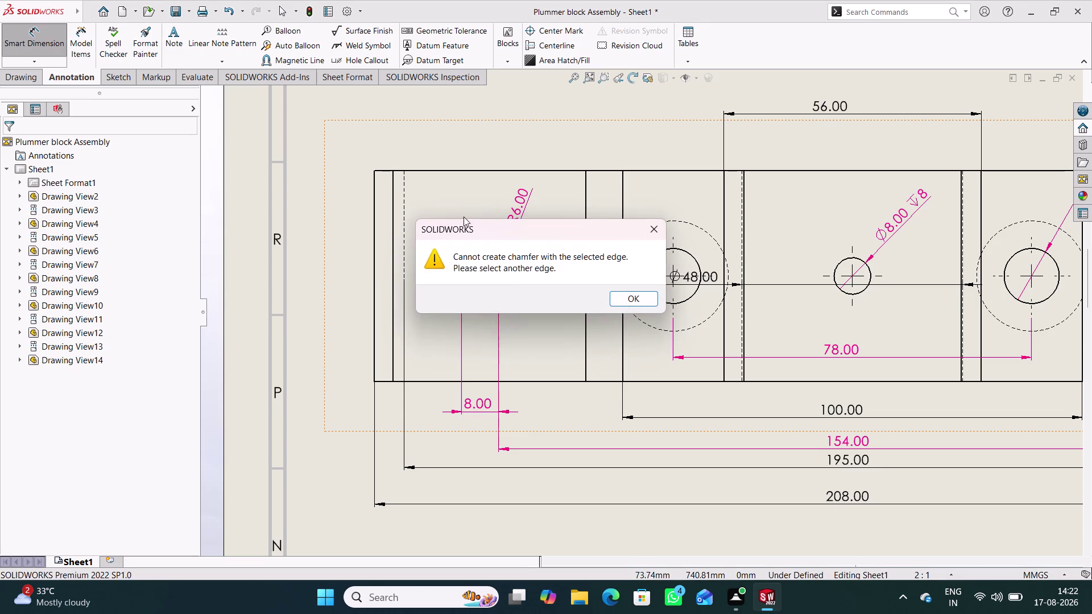
click(652, 228)
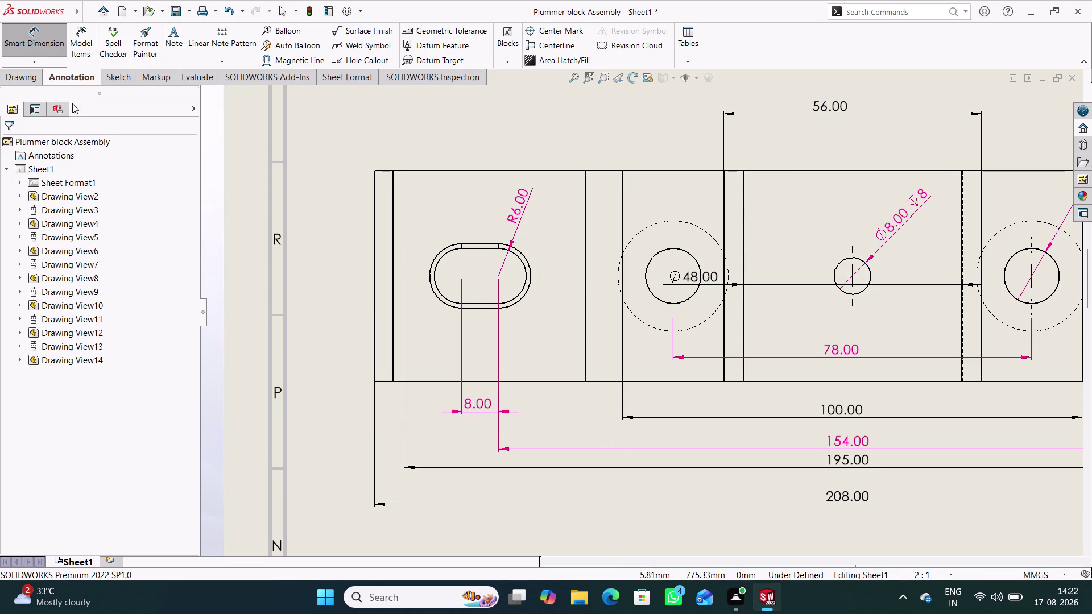
click(40, 59)
click(40, 57)
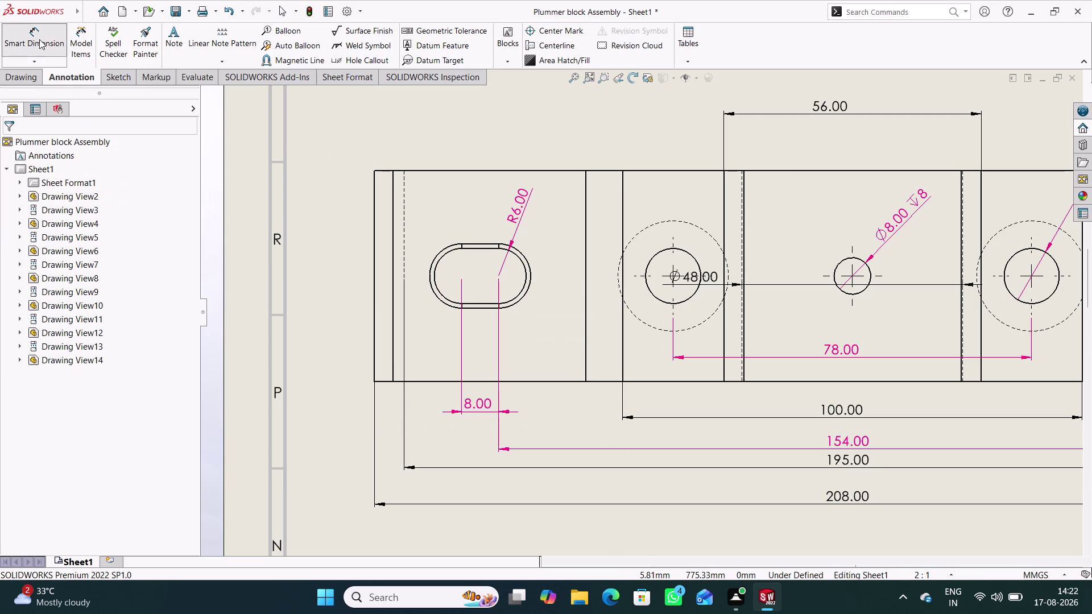
click(40, 39)
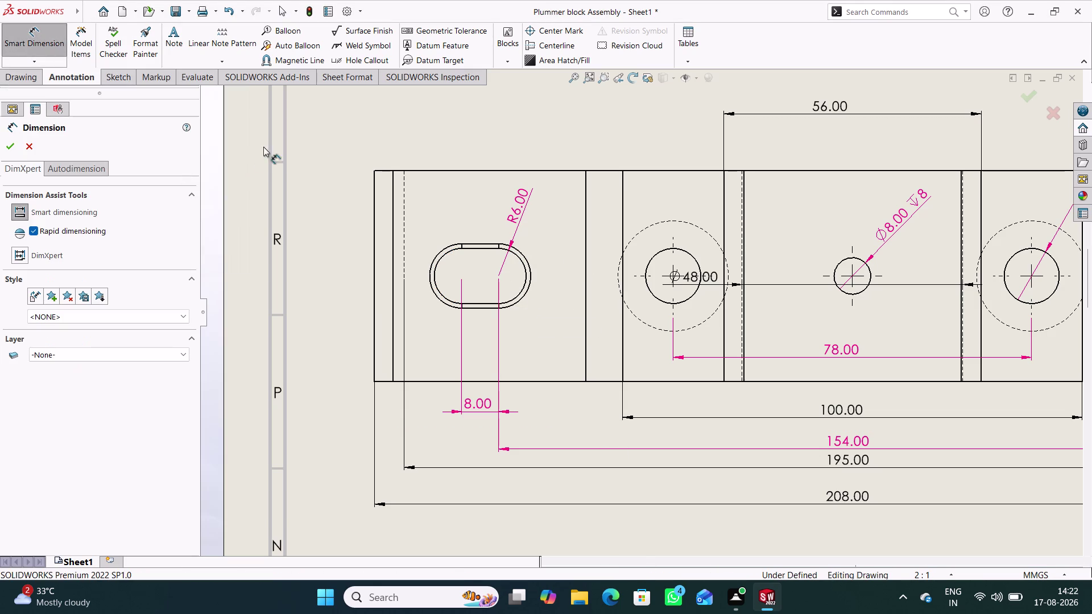
click(301, 155)
click(45, 43)
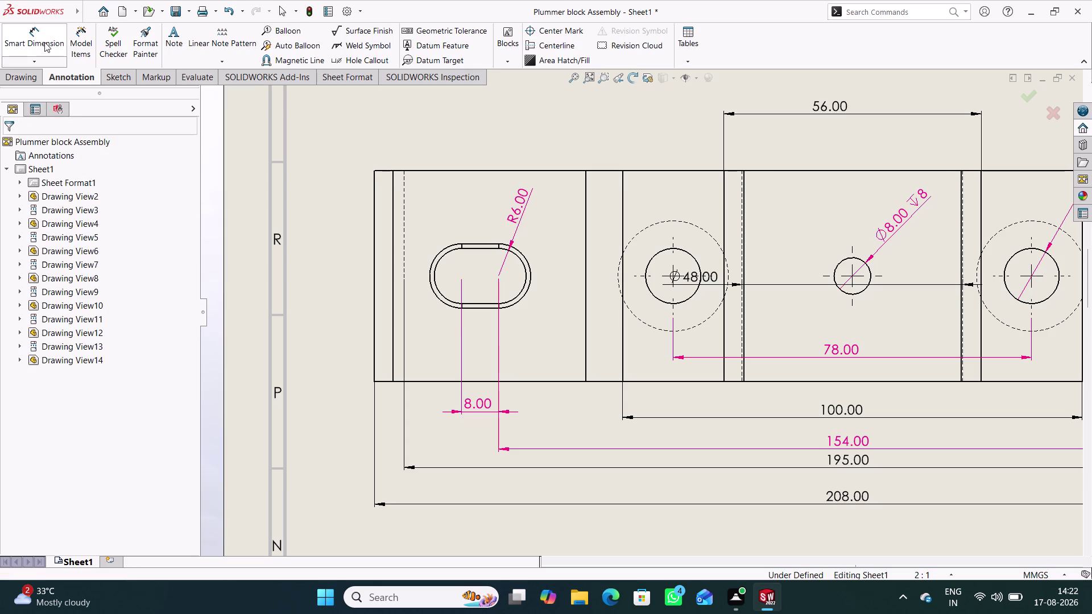
scroll(up, 3)
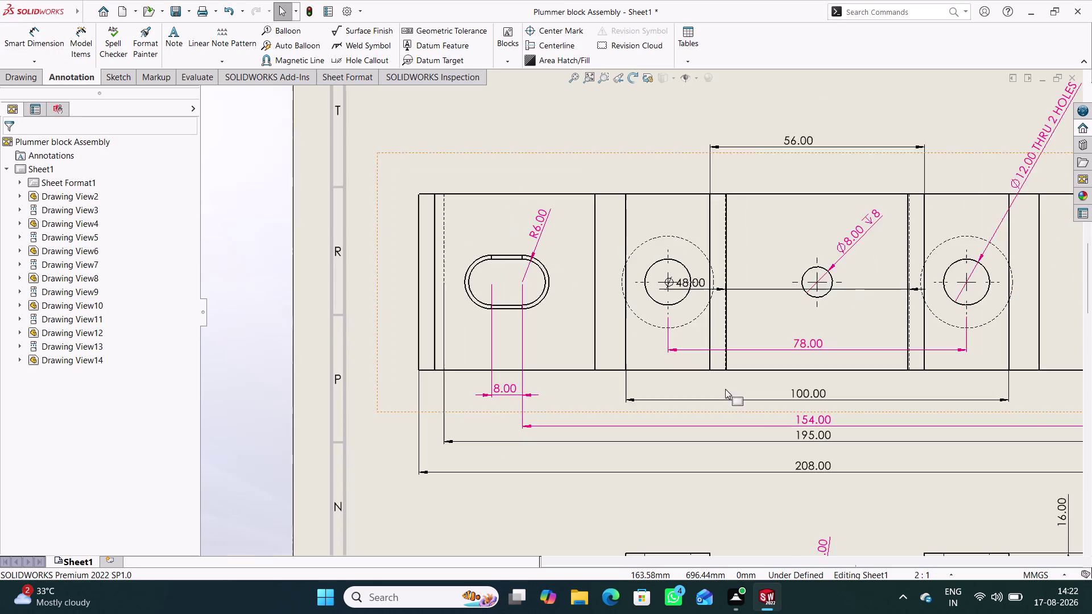
Zoom in on the front view's lower-right base corner and select the 2 mm step edge.
scroll(up, 3)
scroll(up, 3)
scroll(down, 3)
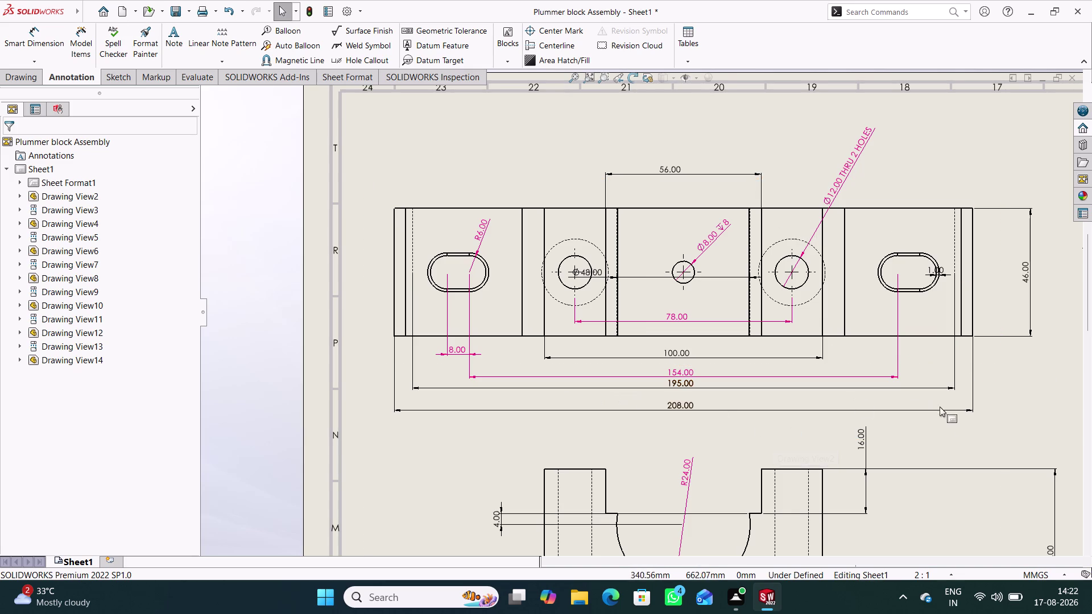
scroll(up, 3)
scroll(up, 3)
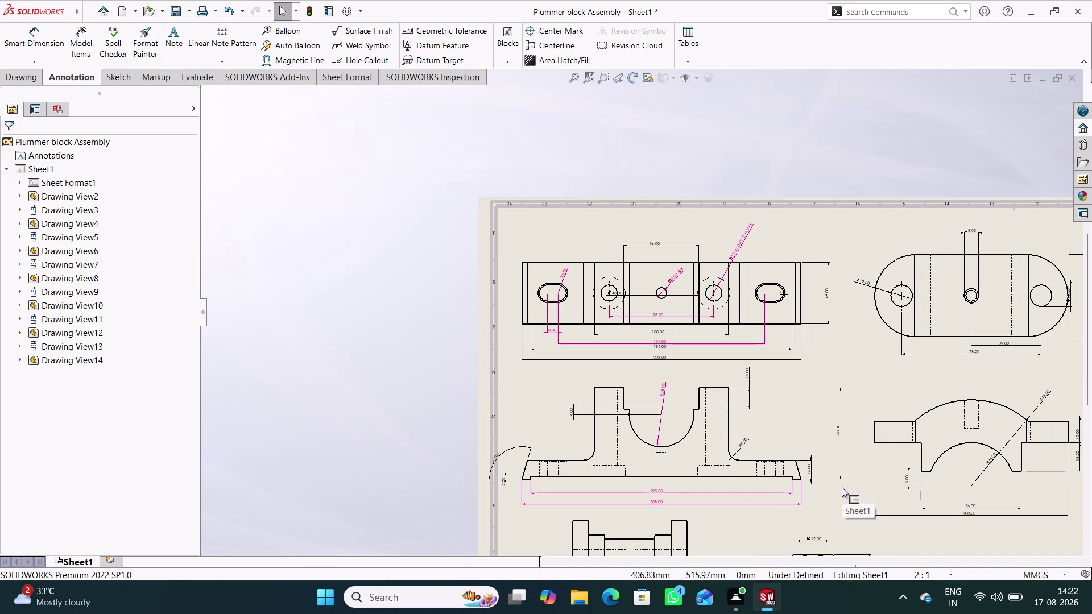
scroll(down, 3)
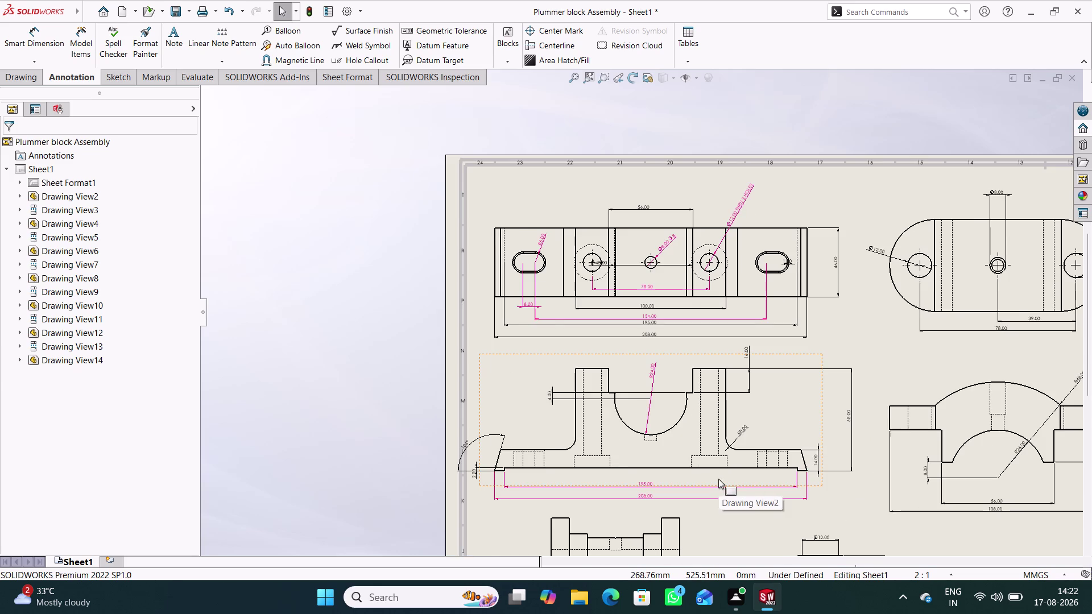
scroll(up, 3)
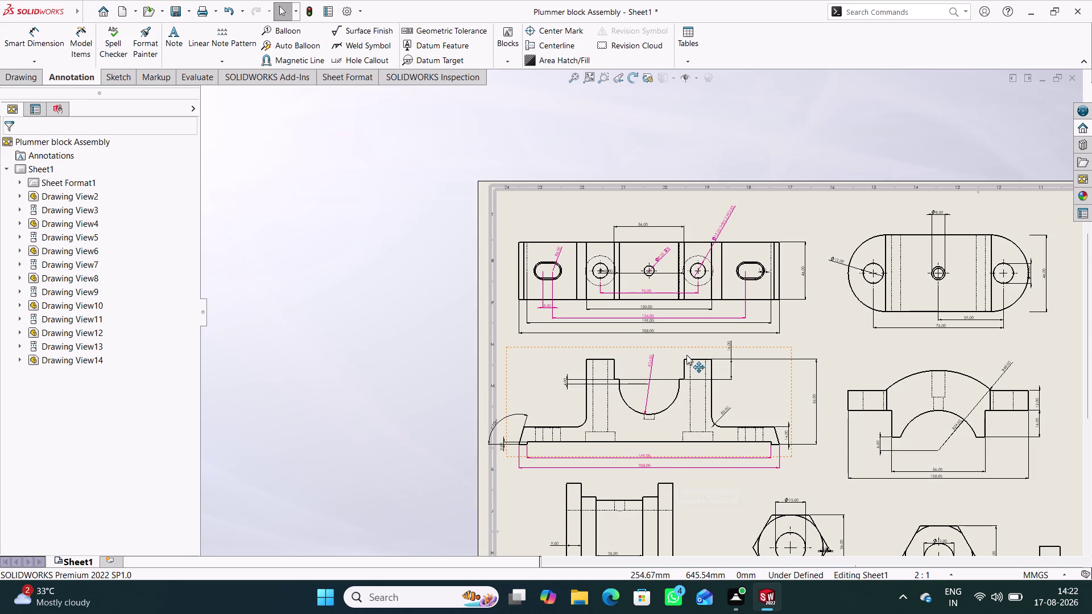
scroll(down, 3)
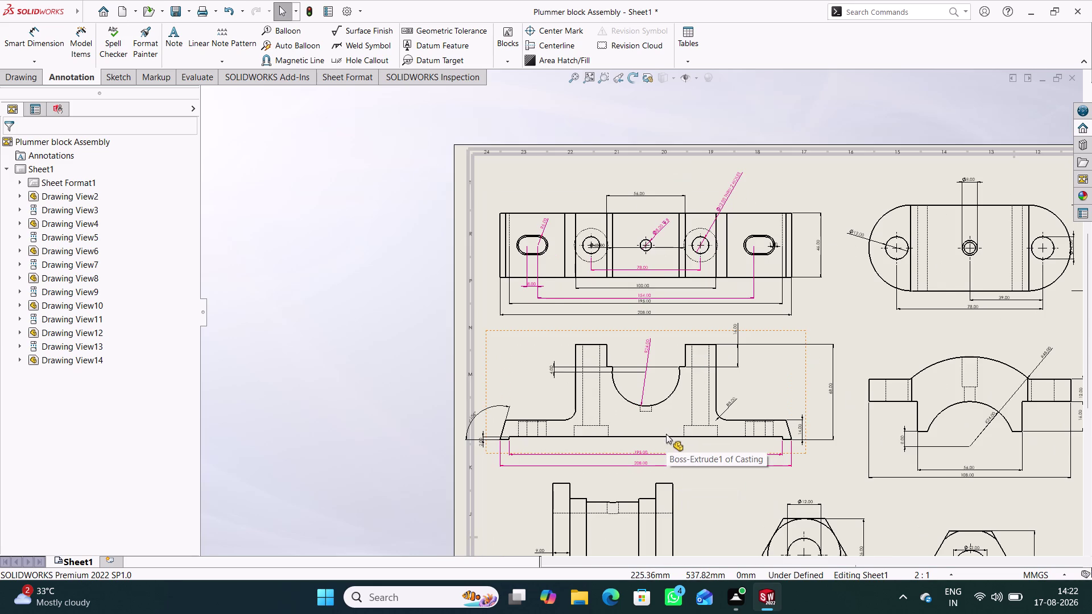
scroll(up, 3)
scroll(down, 3)
scroll(down, 3)
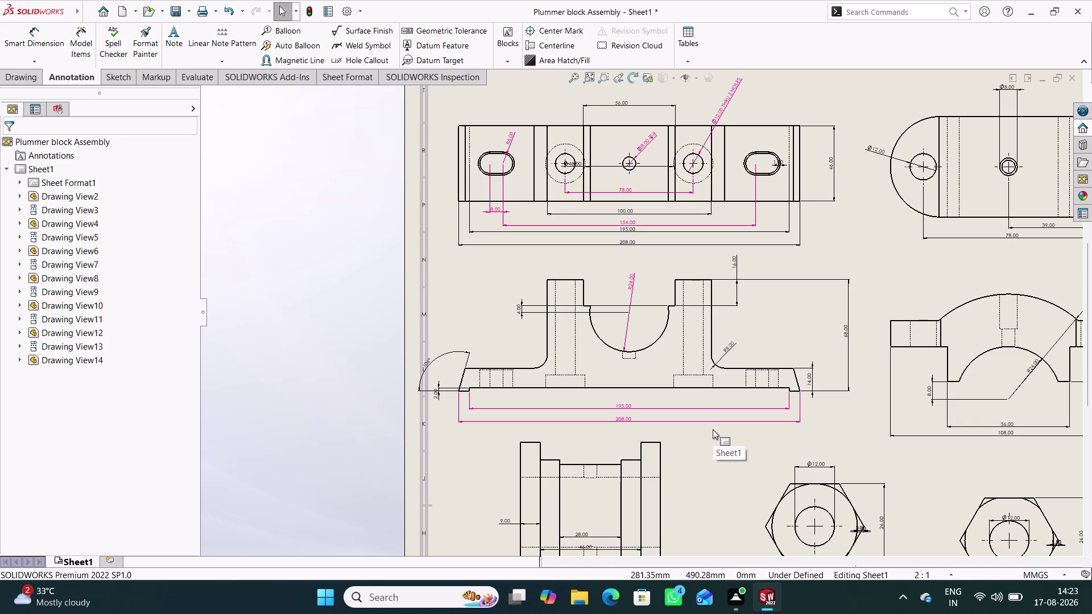
scroll(down, 3)
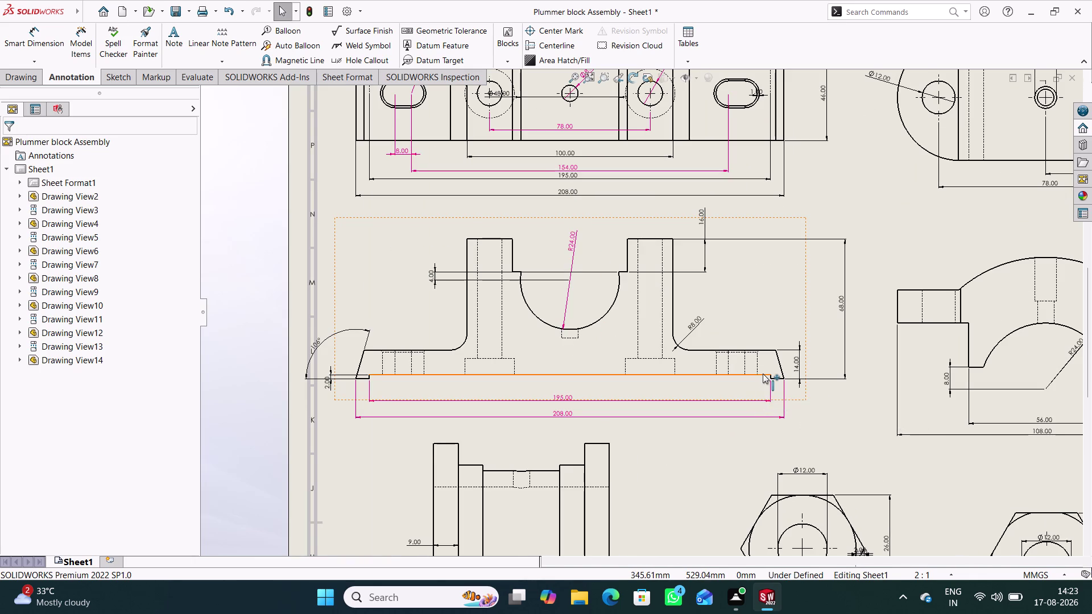
scroll(down, 3)
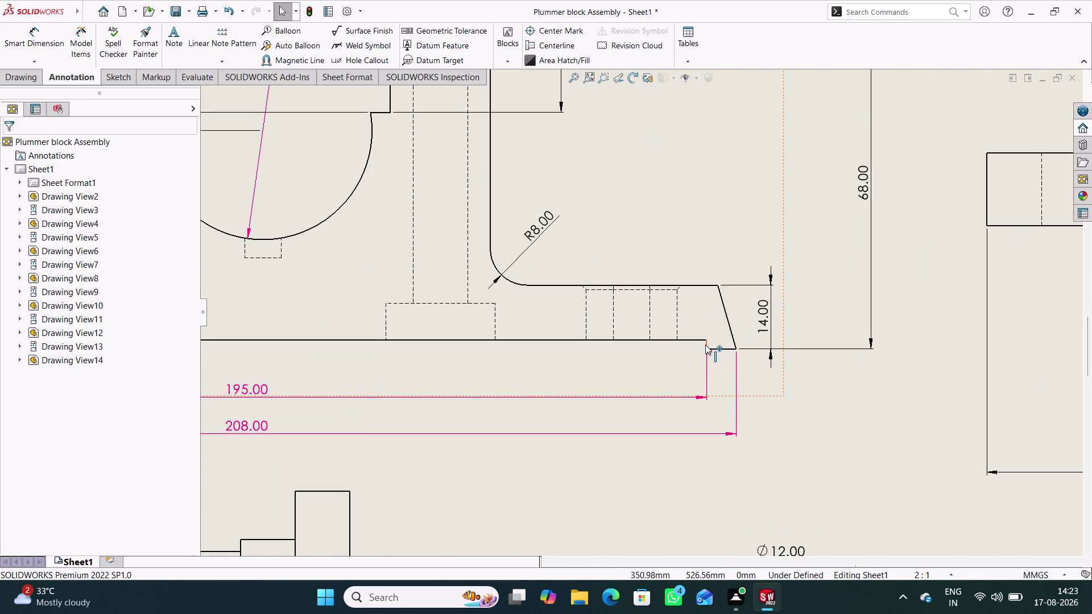
click(705, 344)
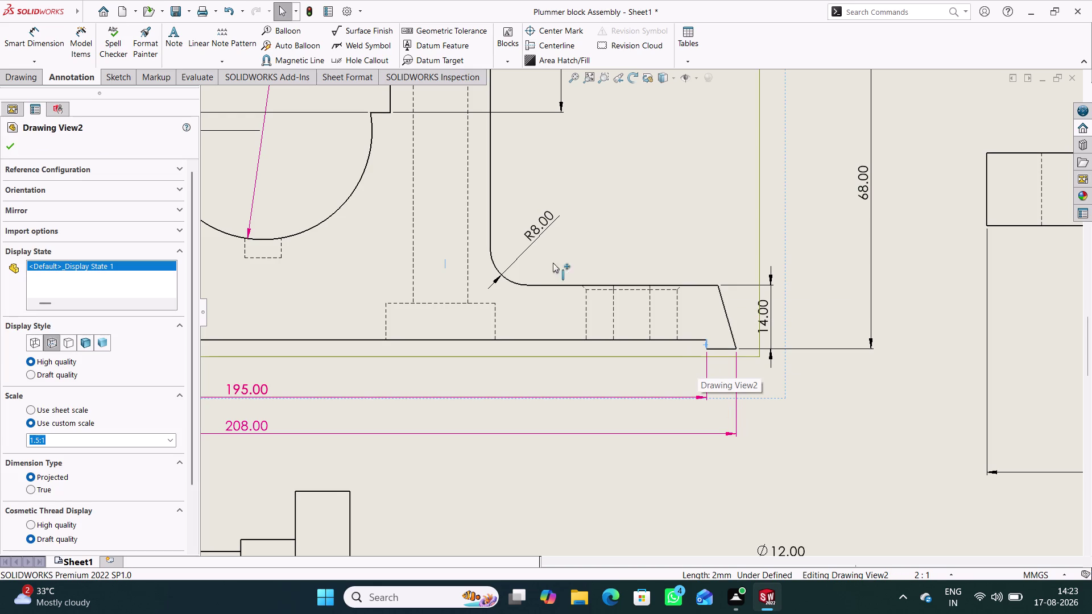
Dimension the 2.00 step height at the right end of the base.
click(6, 142)
click(29, 44)
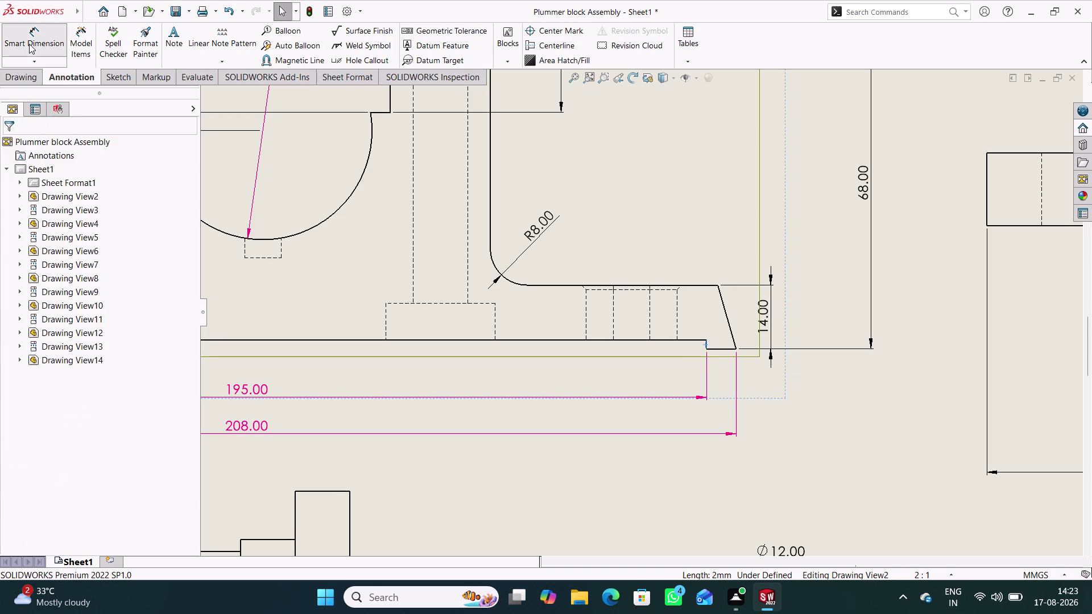
click(707, 345)
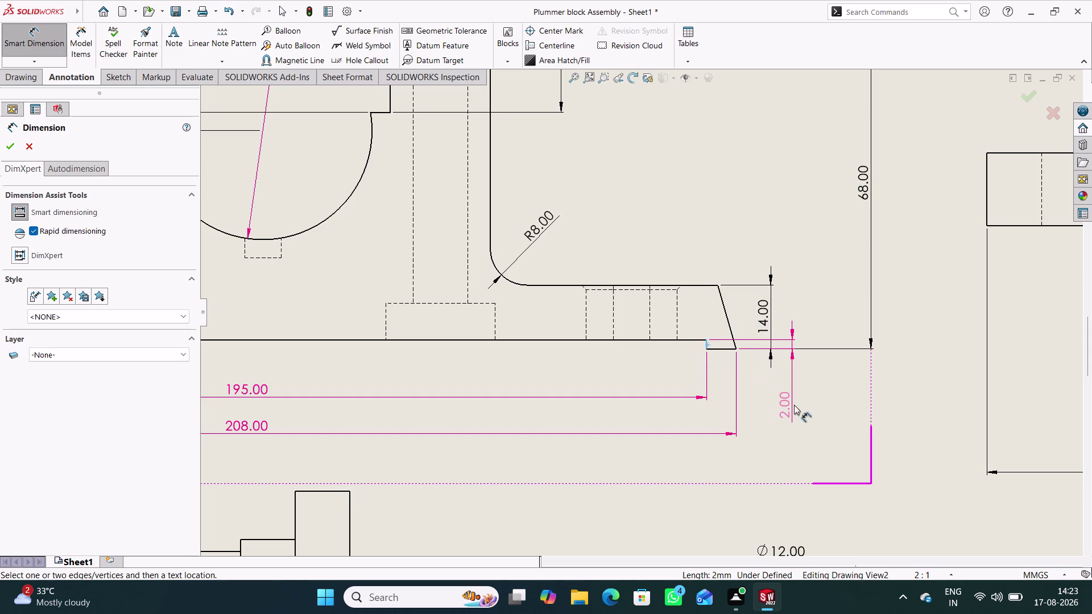
click(793, 407)
click(834, 382)
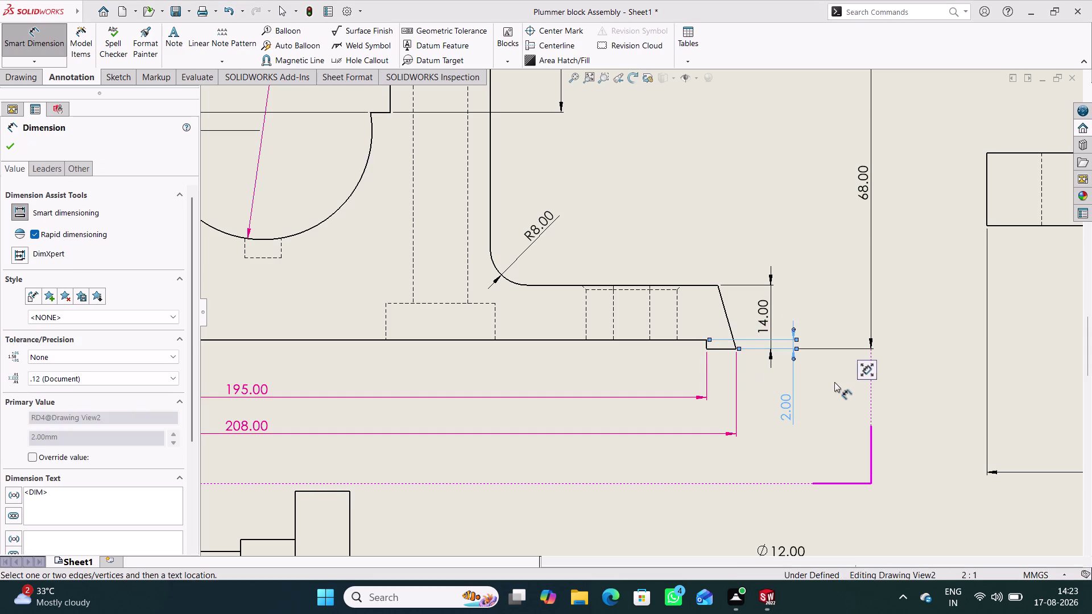
click(677, 303)
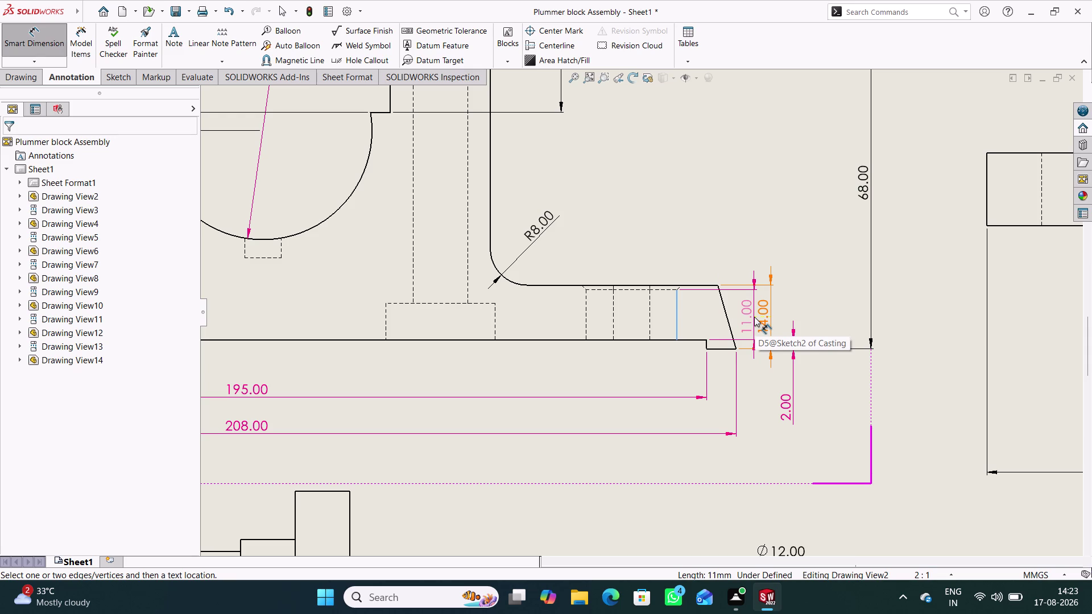
Add the 8.00 recess depth dimension on the base recess's vertical edge.
click(51, 34)
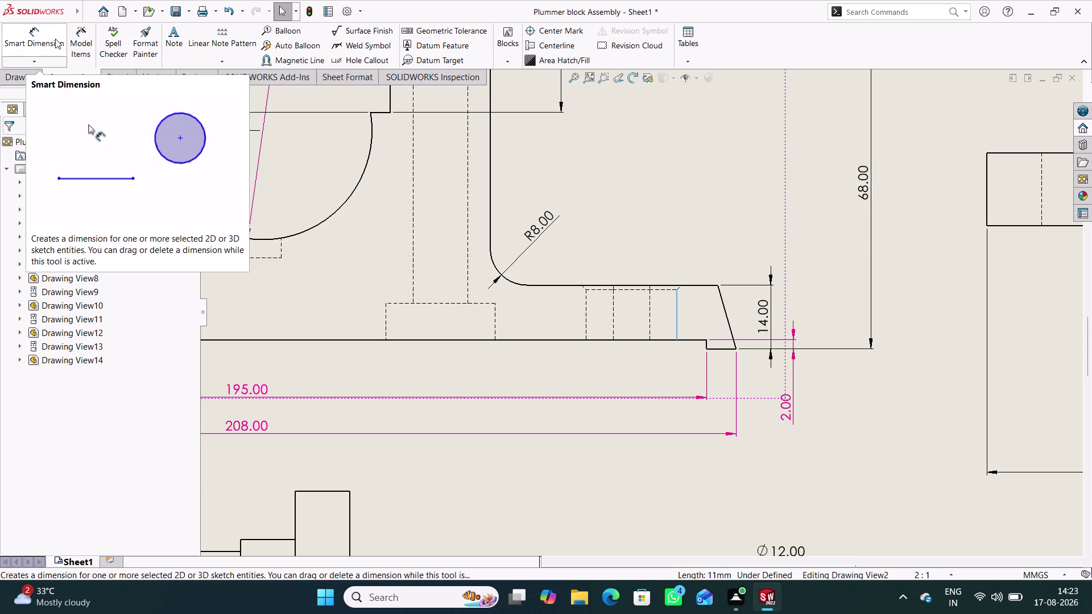
click(55, 38)
click(493, 317)
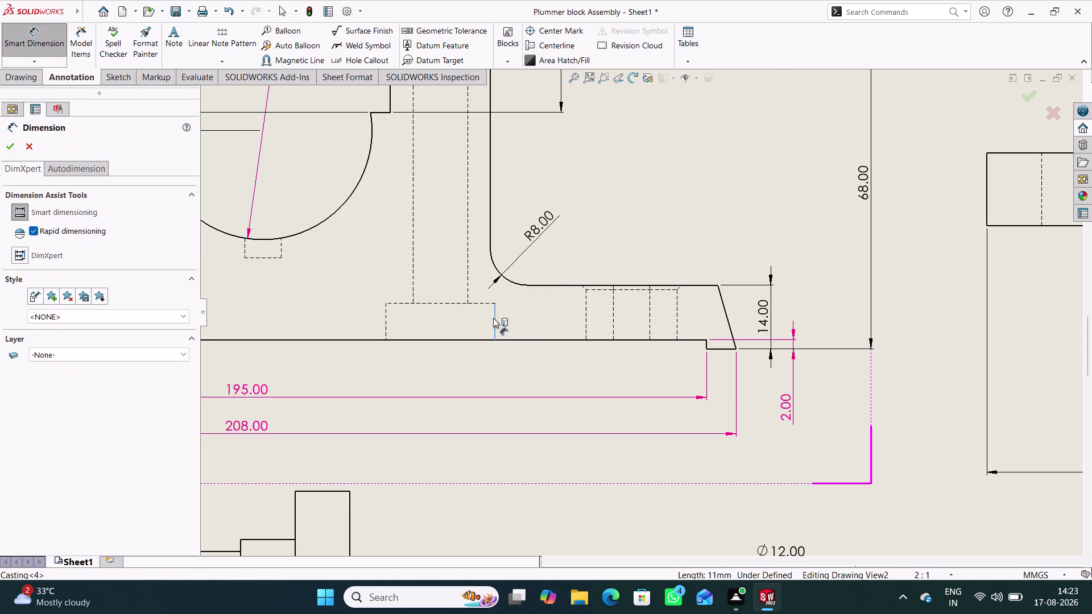
click(533, 359)
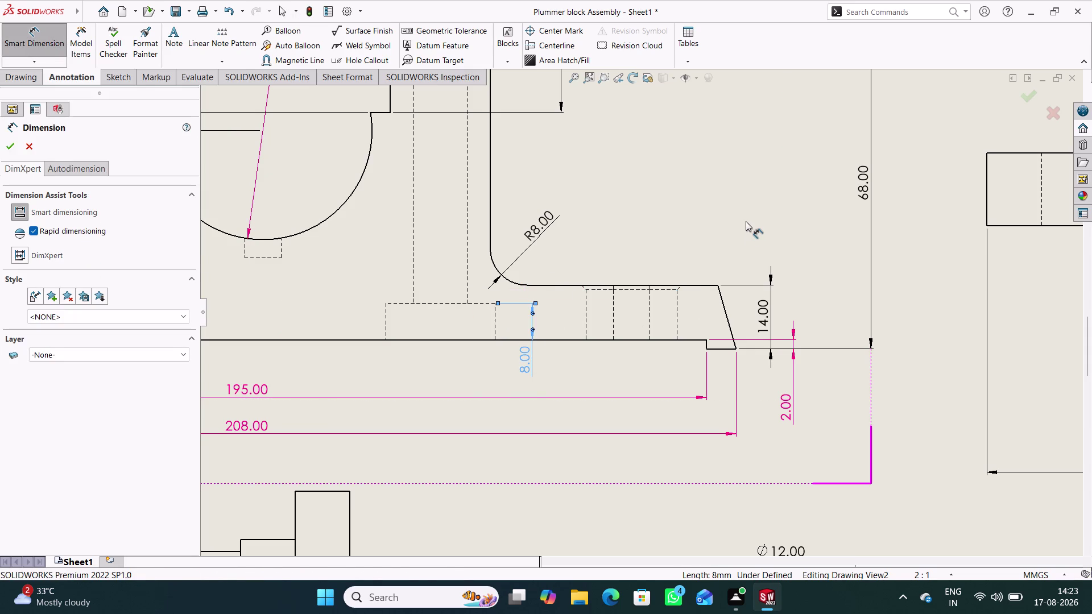
click(742, 221)
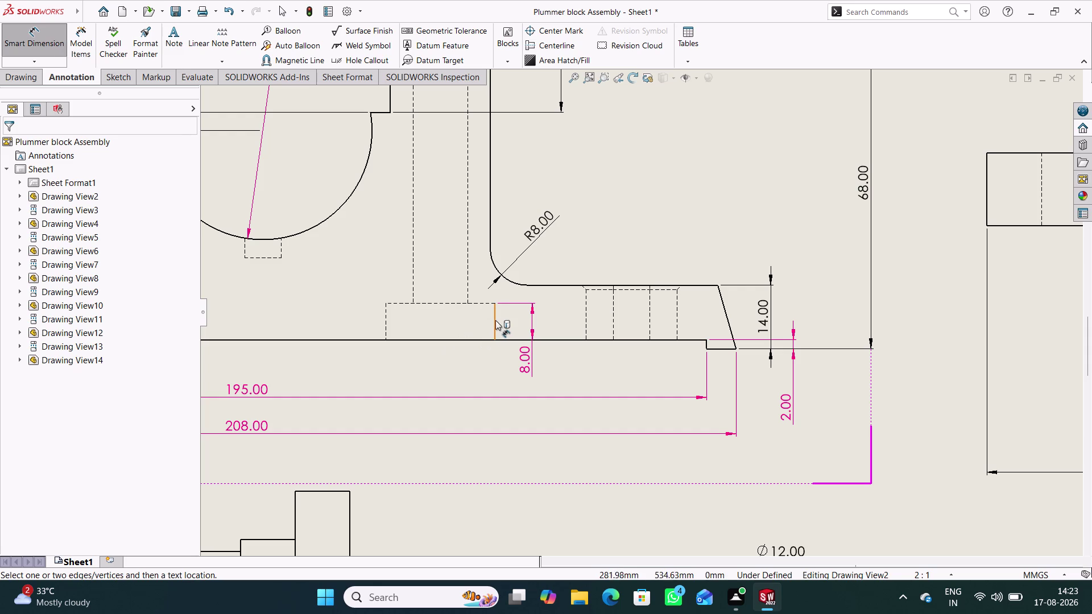
Add the Ø24.00 diameter dimension across the base recess.
click(495, 321)
click(385, 319)
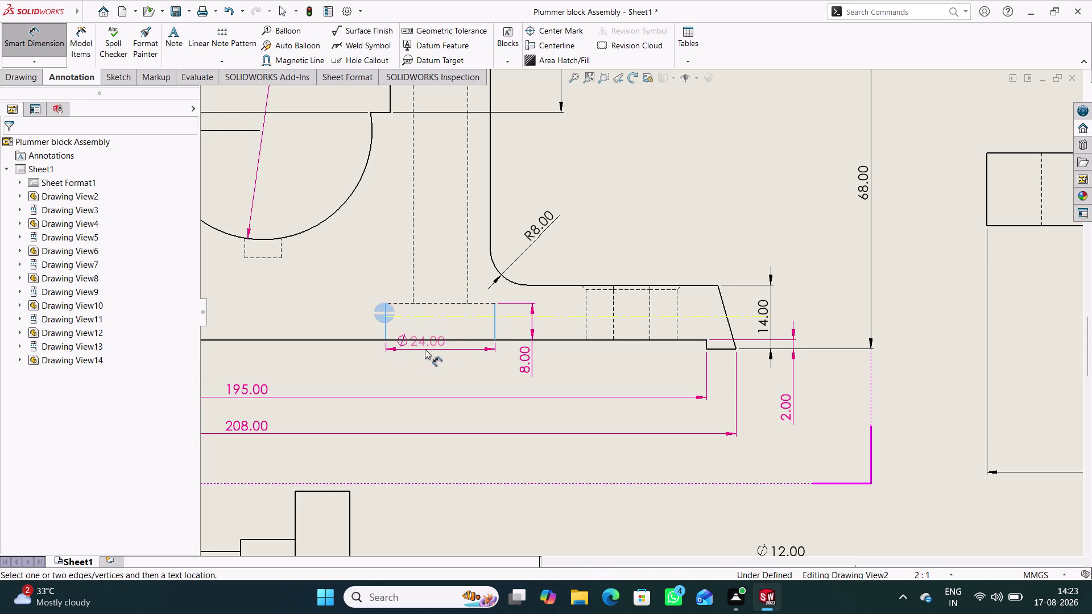
click(439, 366)
click(608, 379)
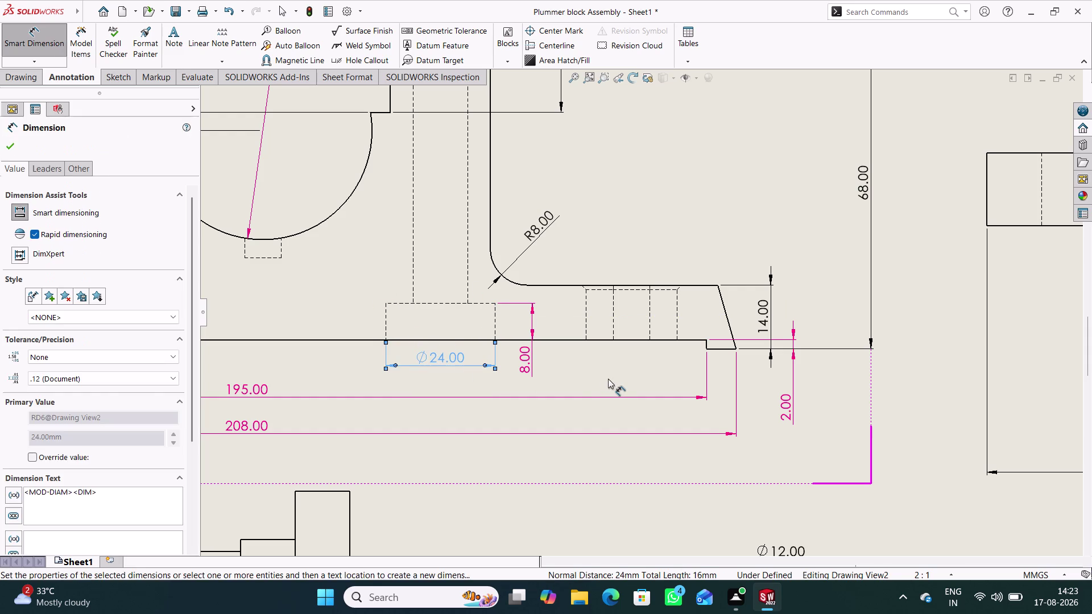
scroll(up, 3)
scroll(up, 3)
scroll(up, 3)
click(585, 402)
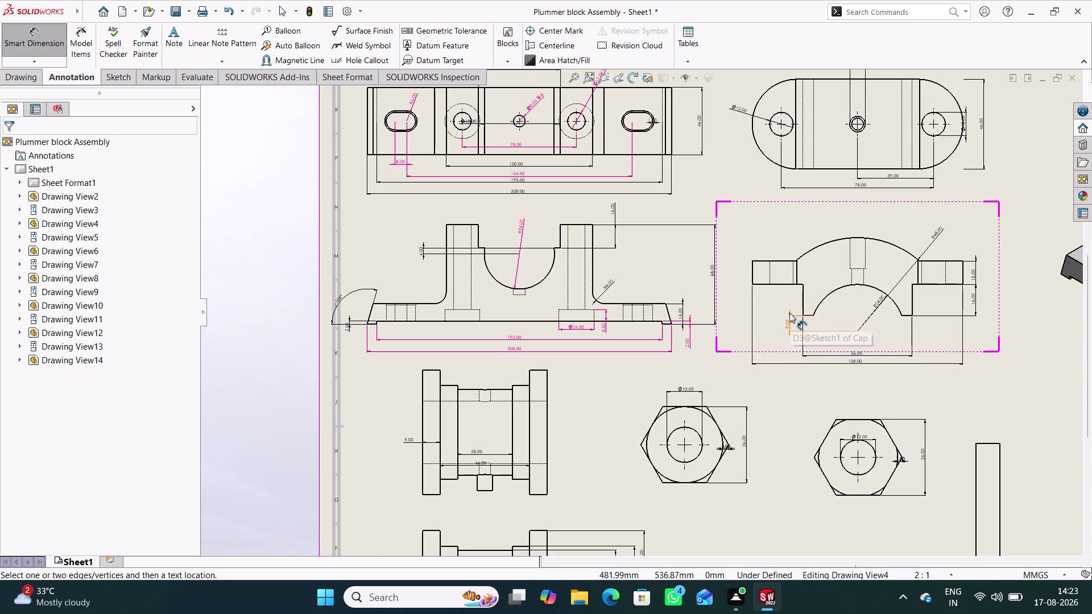
Zoom to the cap top view, open the Ø8.00 Modify box and cancel it.
scroll(up, 3)
scroll(down, 3)
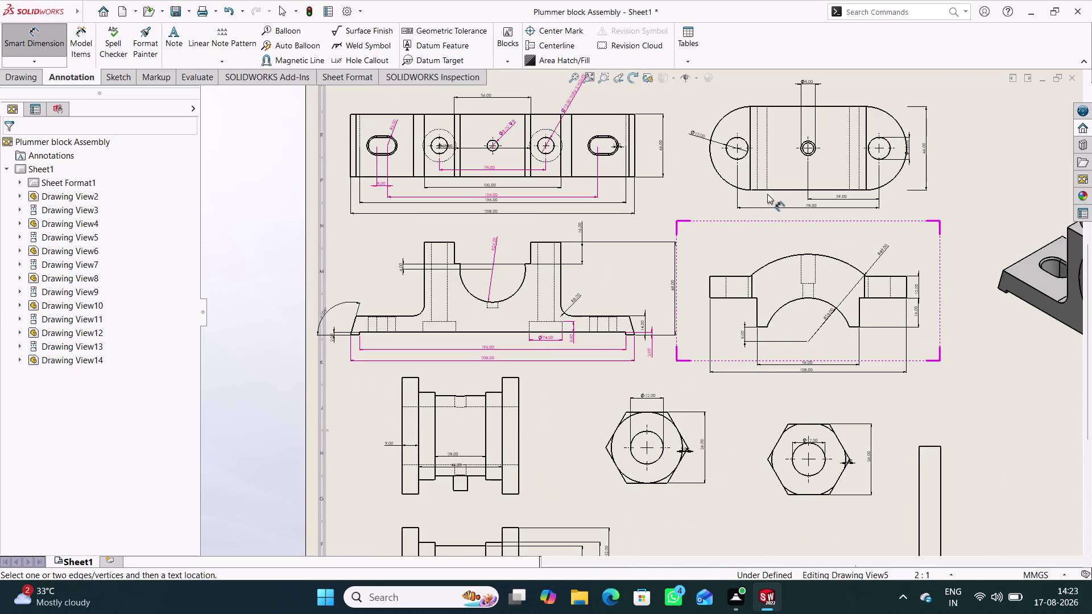
scroll(down, 3)
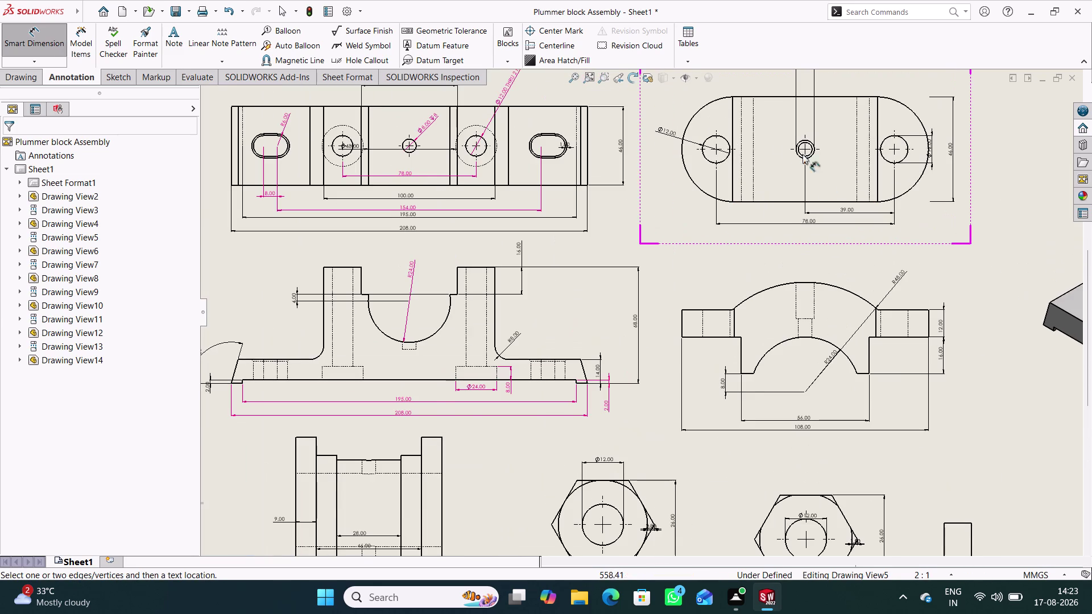
scroll(down, 3)
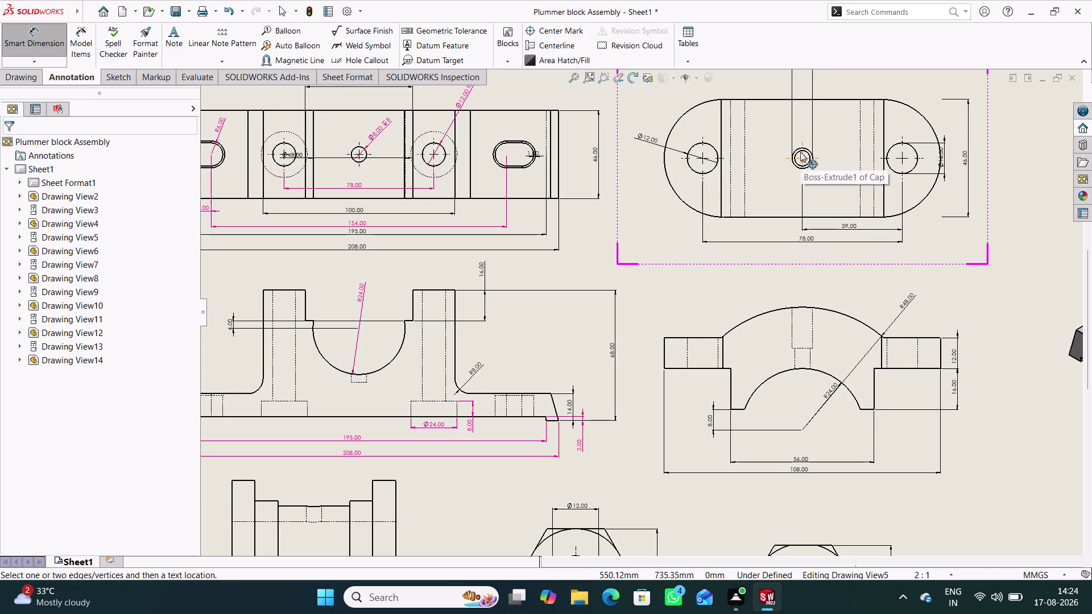
scroll(up, 3)
scroll(down, 3)
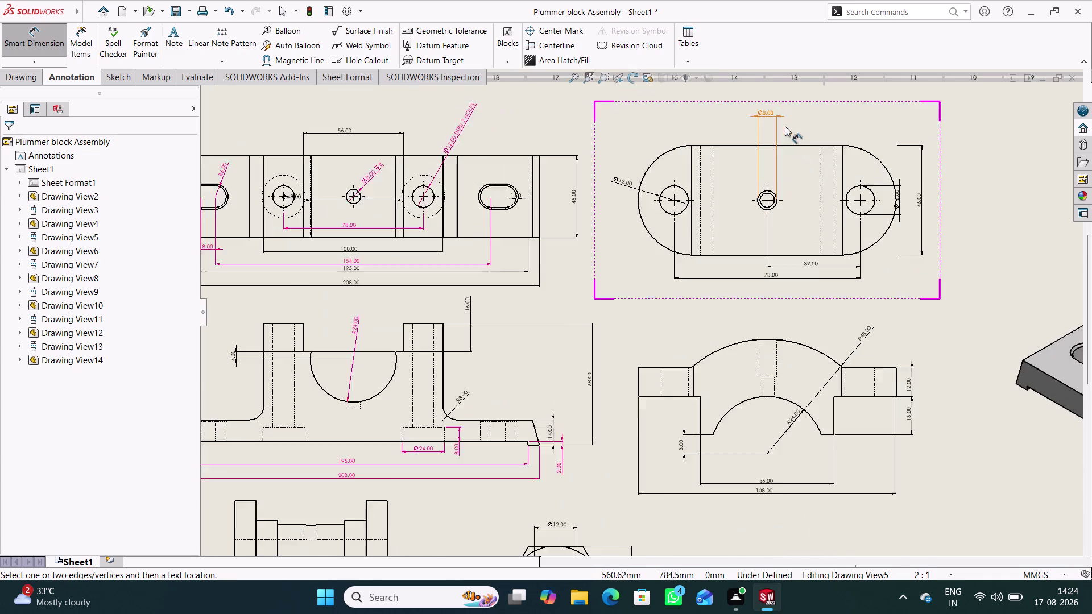
scroll(down, 3)
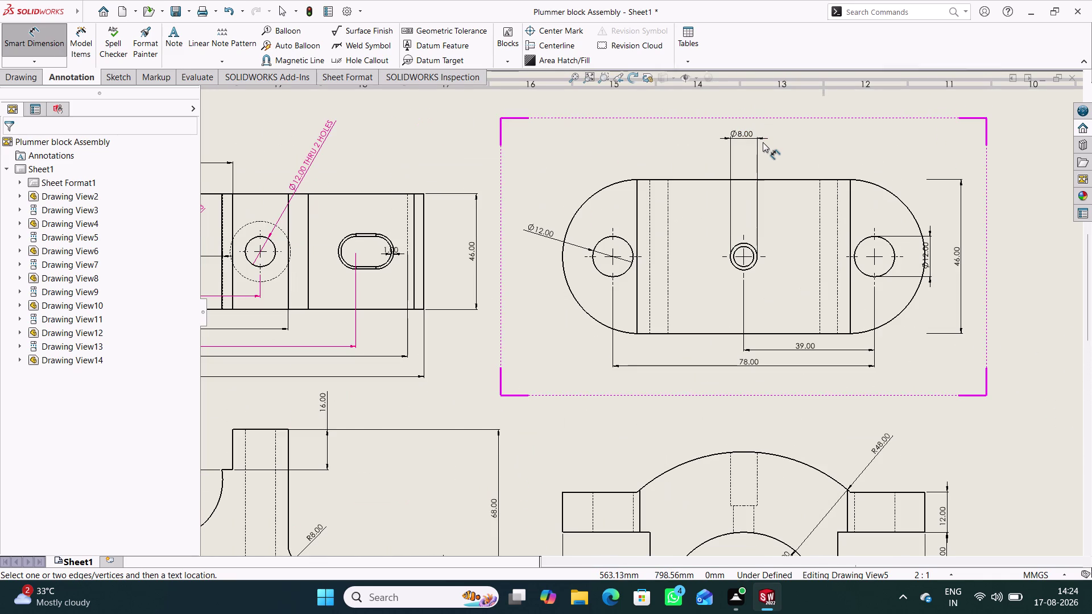
double_click(739, 130)
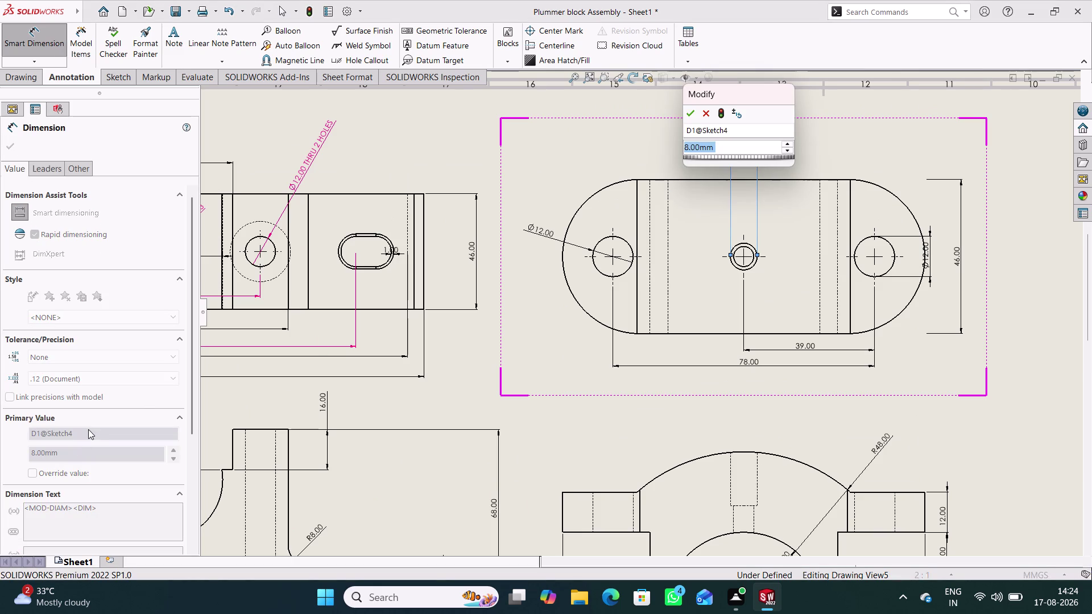
scroll(down, 3)
click(702, 117)
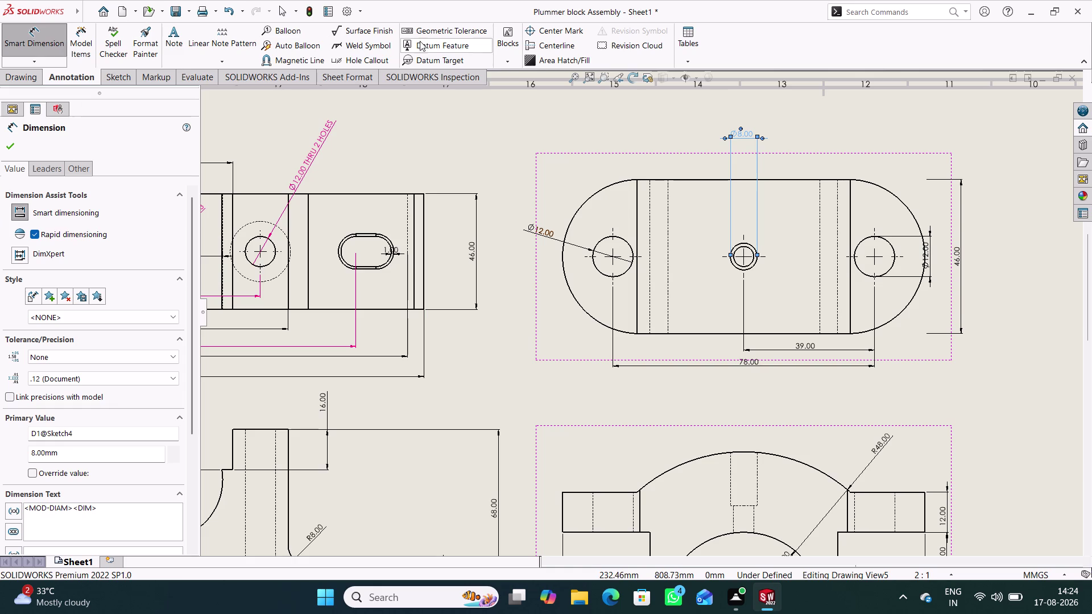
click(448, 145)
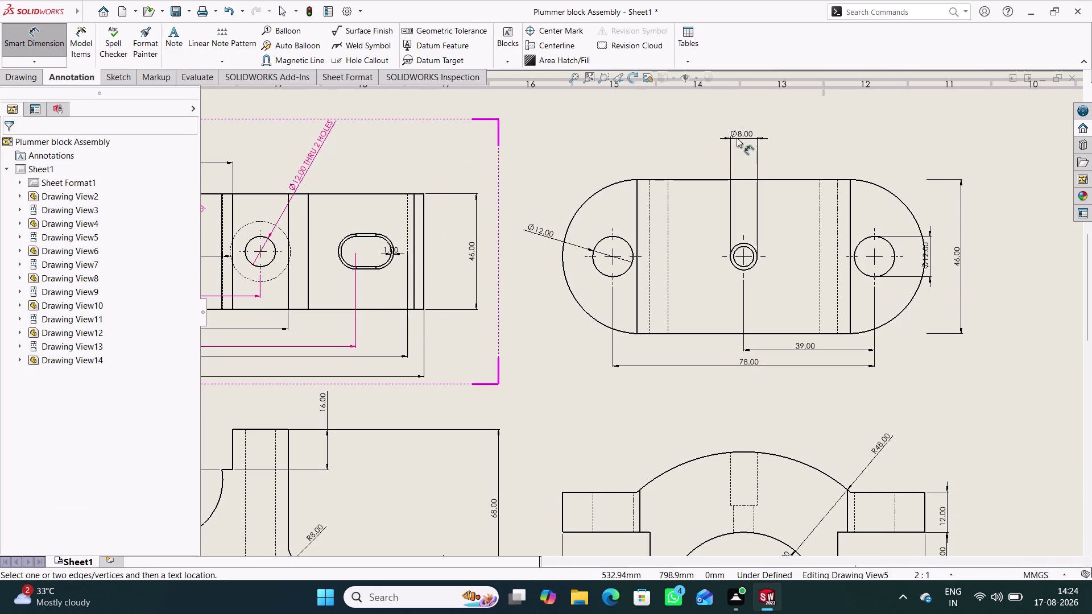
Reopen and cancel the Ø8.00 Modify box, then display that dimension's properties.
double_click(745, 133)
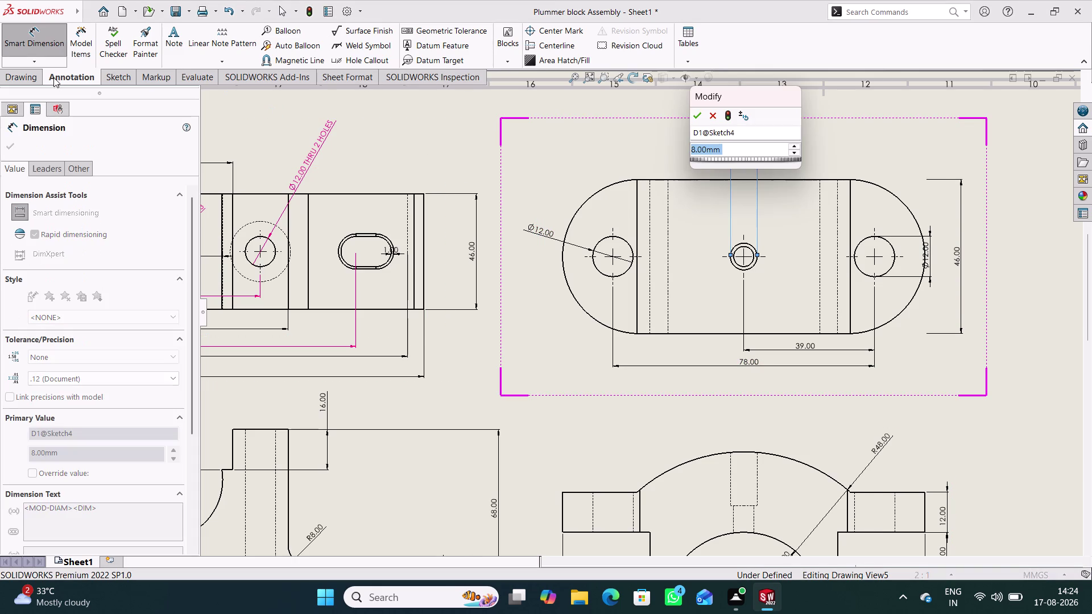
click(712, 114)
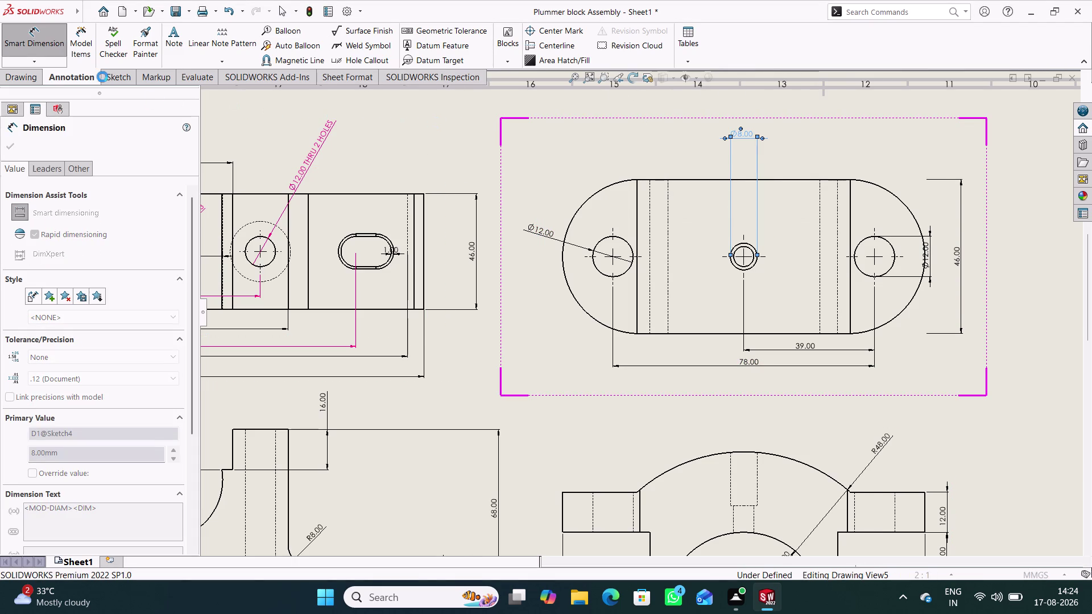
click(45, 41)
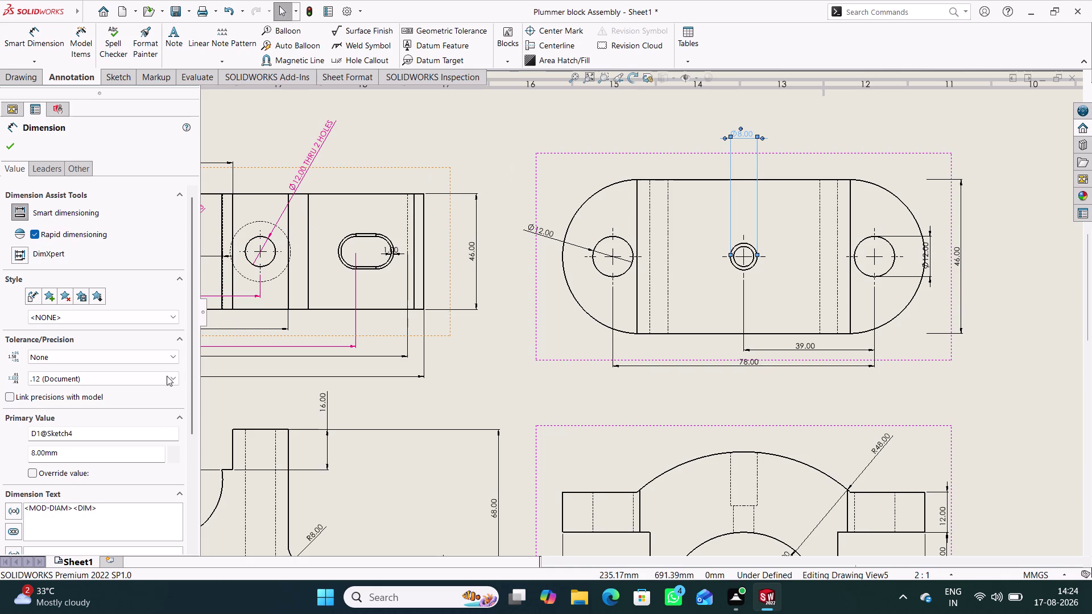
scroll(down, 3)
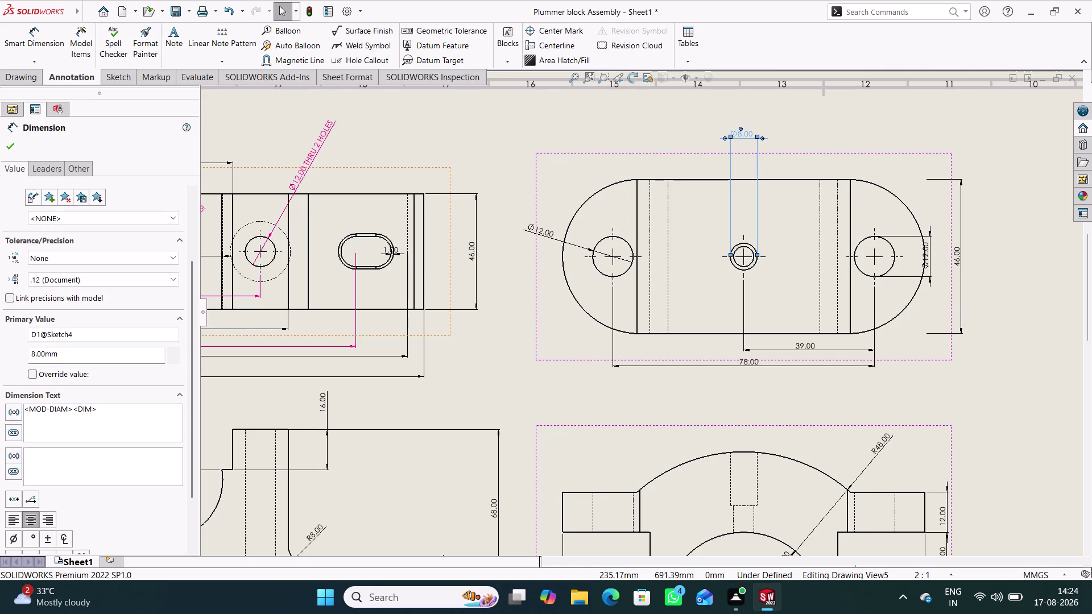
Prefix the centre hole's ⌀8.00 dimension text with ⌀6 THRU.
click(24, 407)
scroll(down, 3)
click(10, 539)
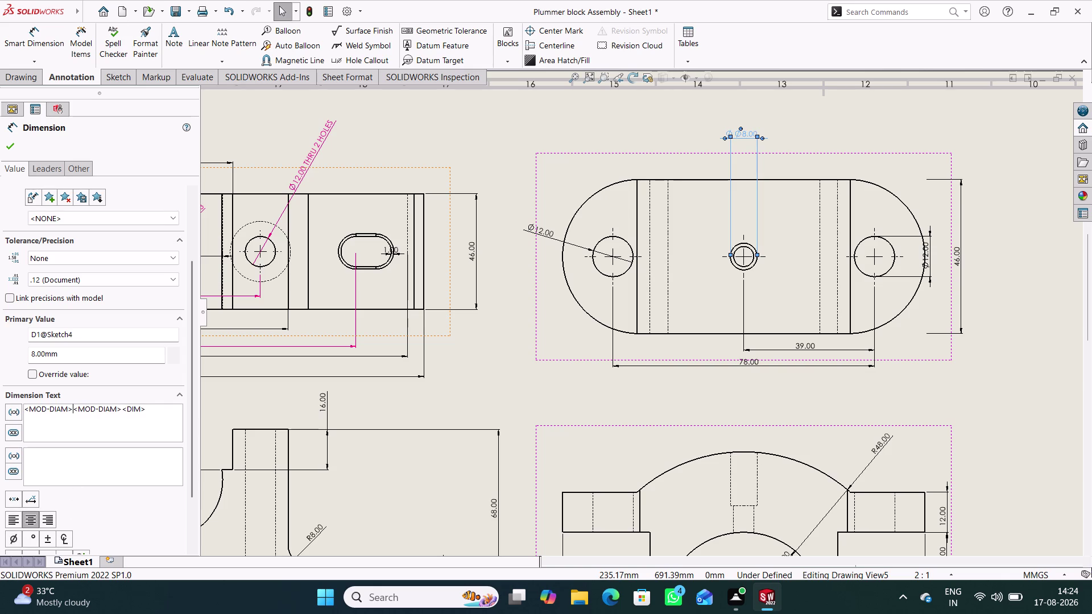
key(6)
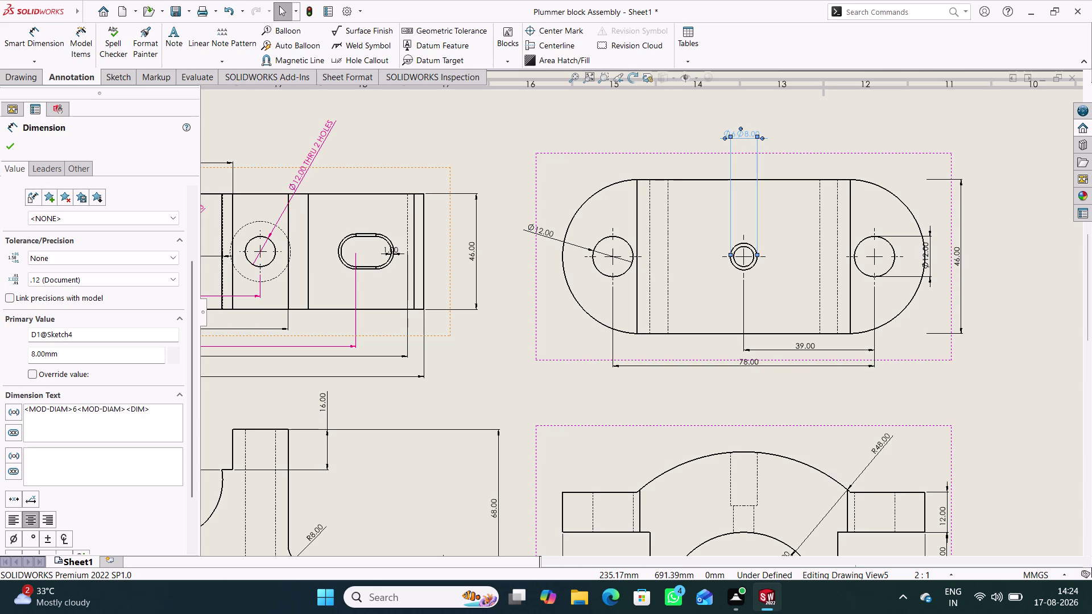
key(space)
text(TH)
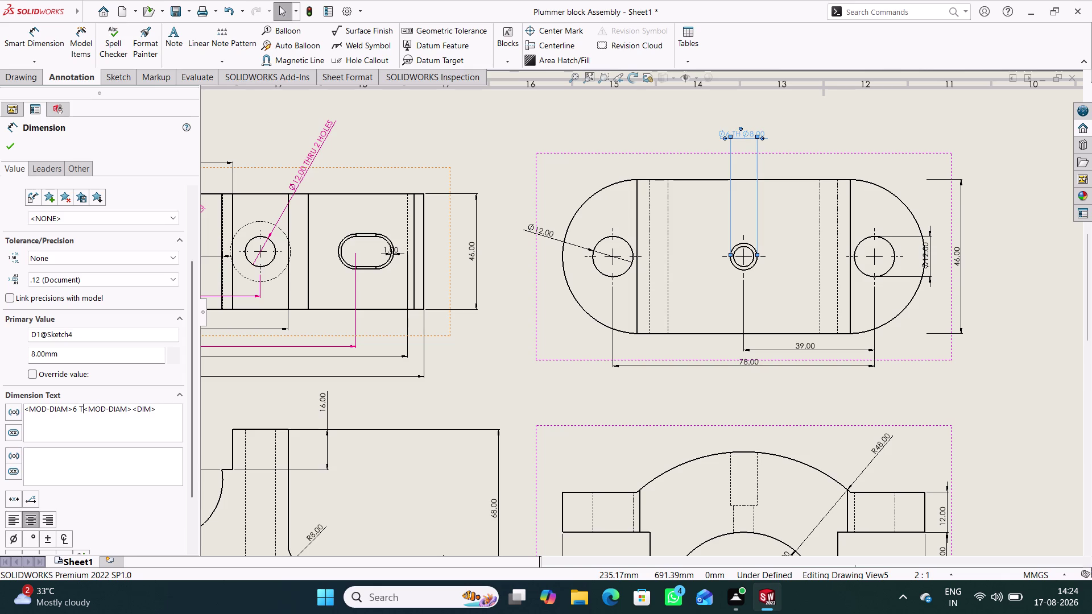
text(R)
key(u)
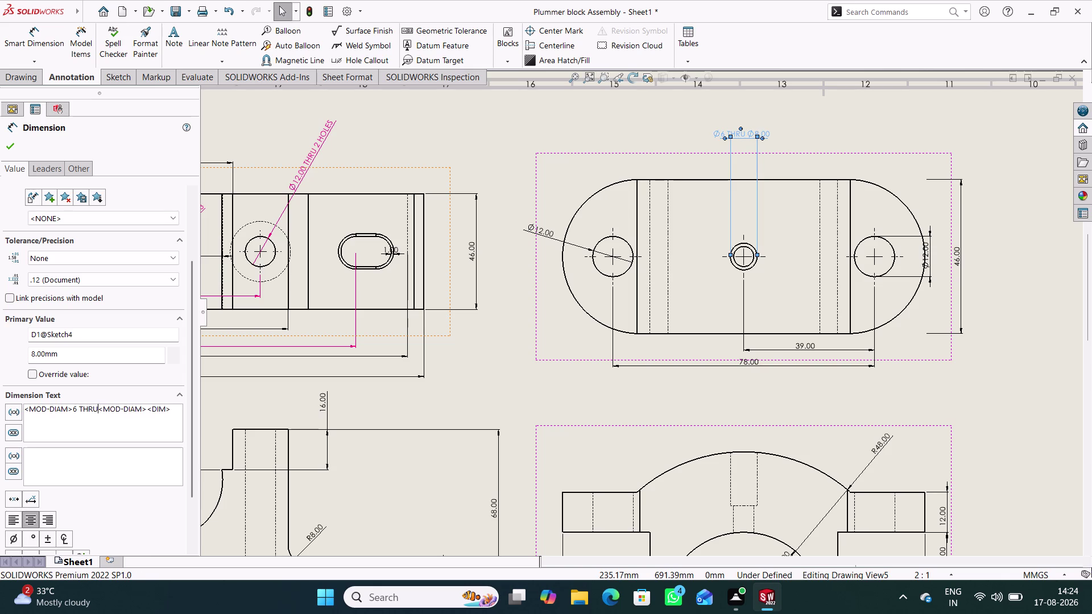
key(space)
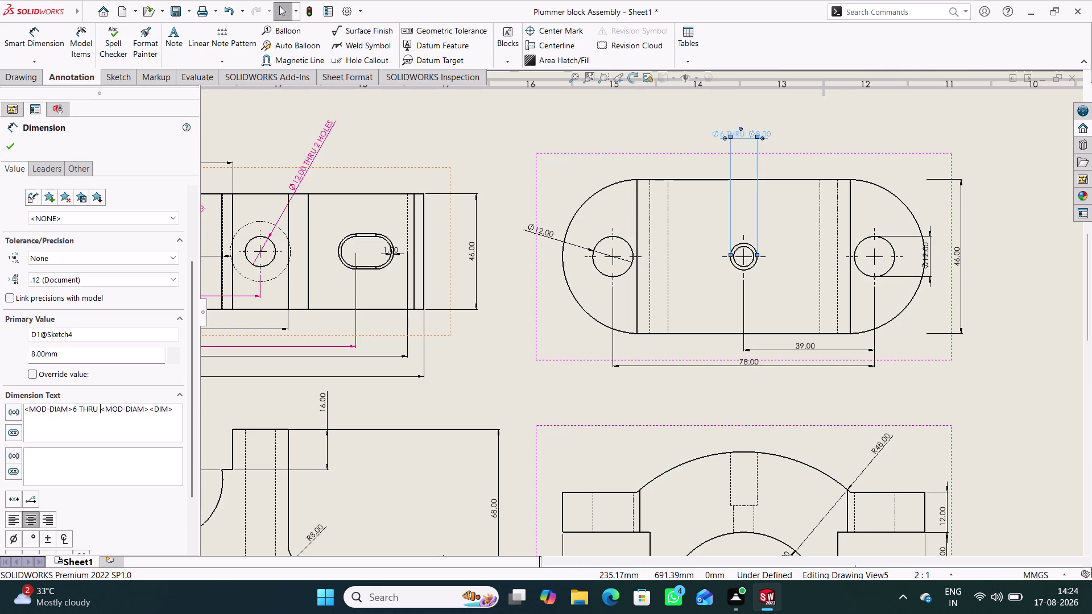
Add the counterbore symbol before ⌀8.00 and a depth of 16, then confirm the callout.
drag(194, 437, 182, 492)
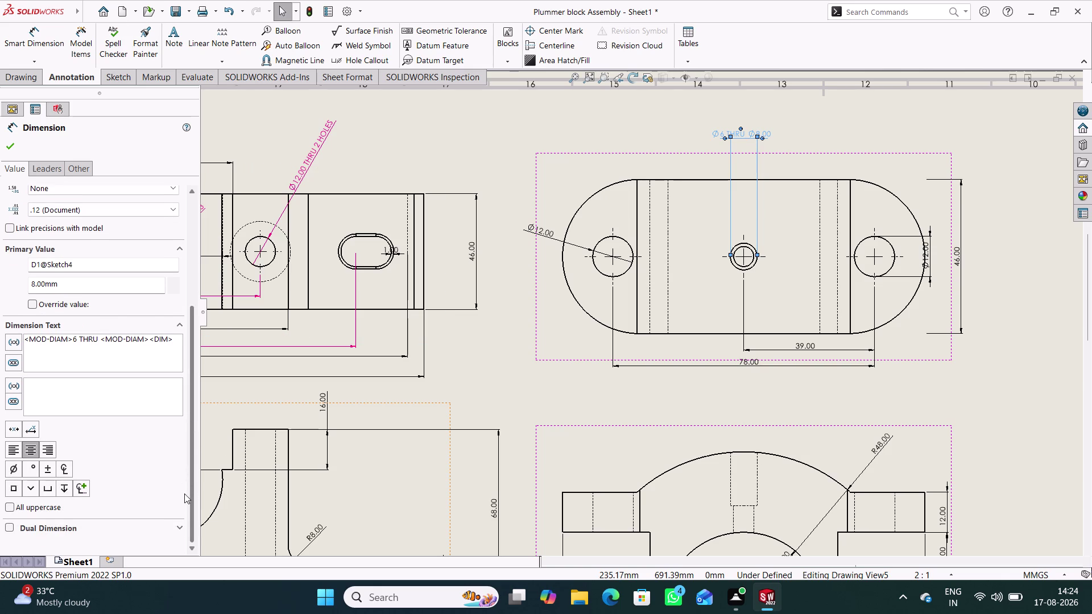
click(48, 489)
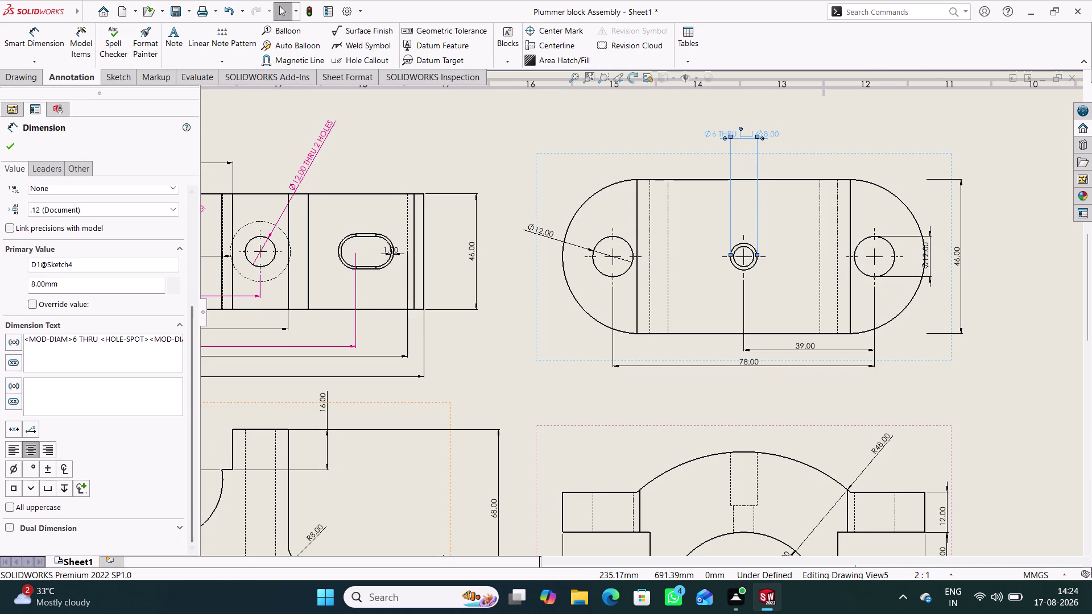
key(Right)
key(Right)
key(Right)
key(Right)
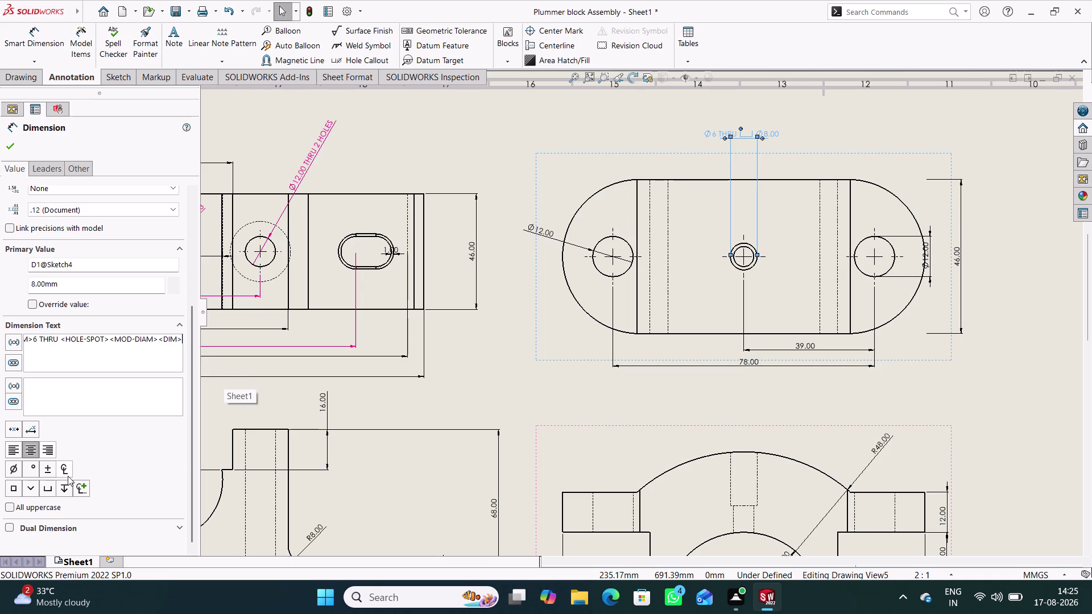
click(71, 489)
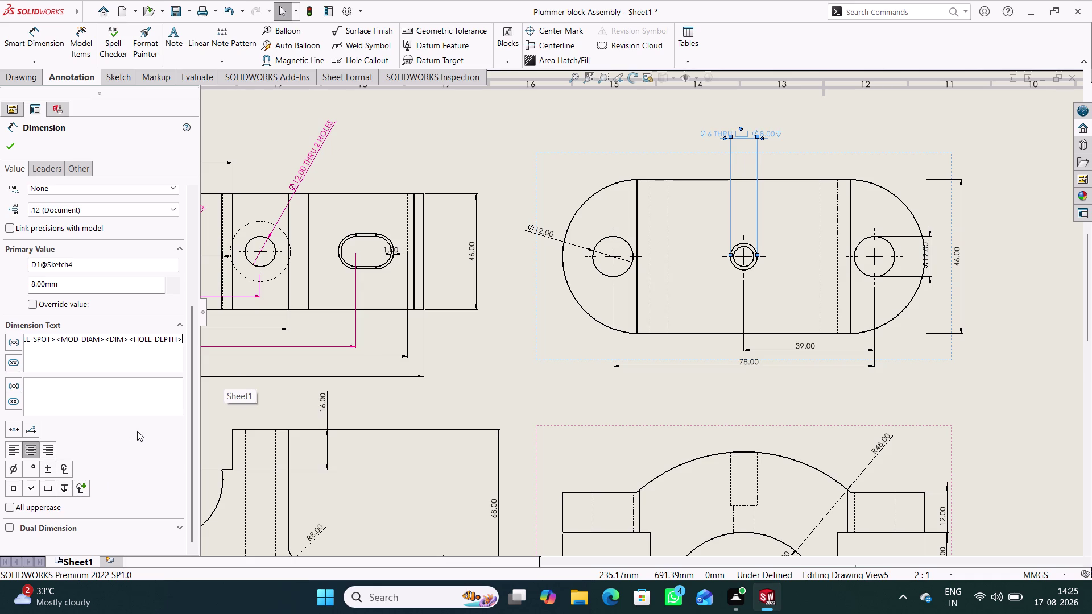
key(1)
key(6)
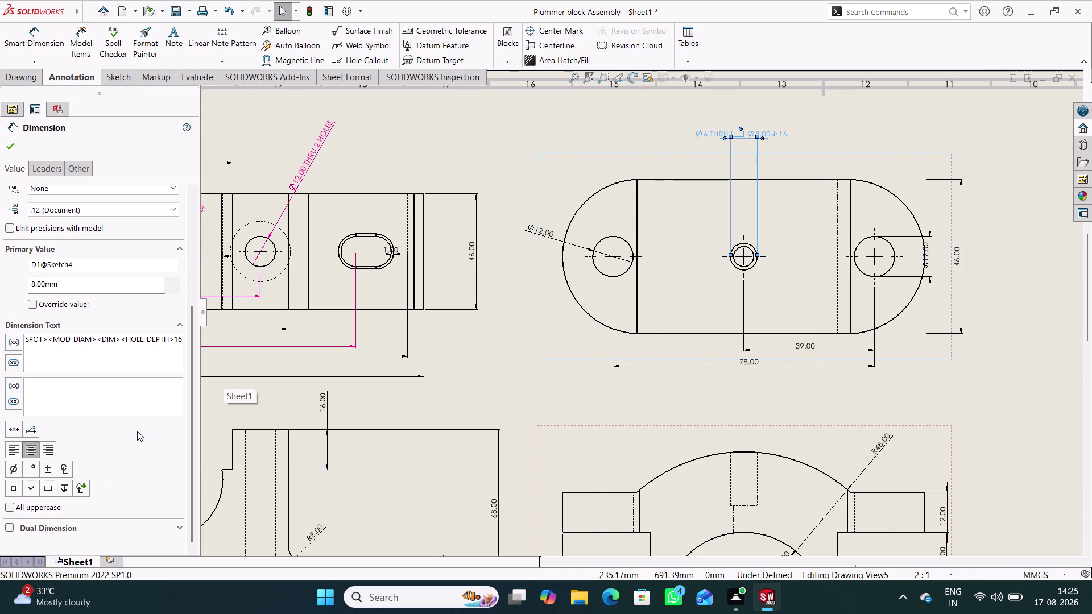
key(Return)
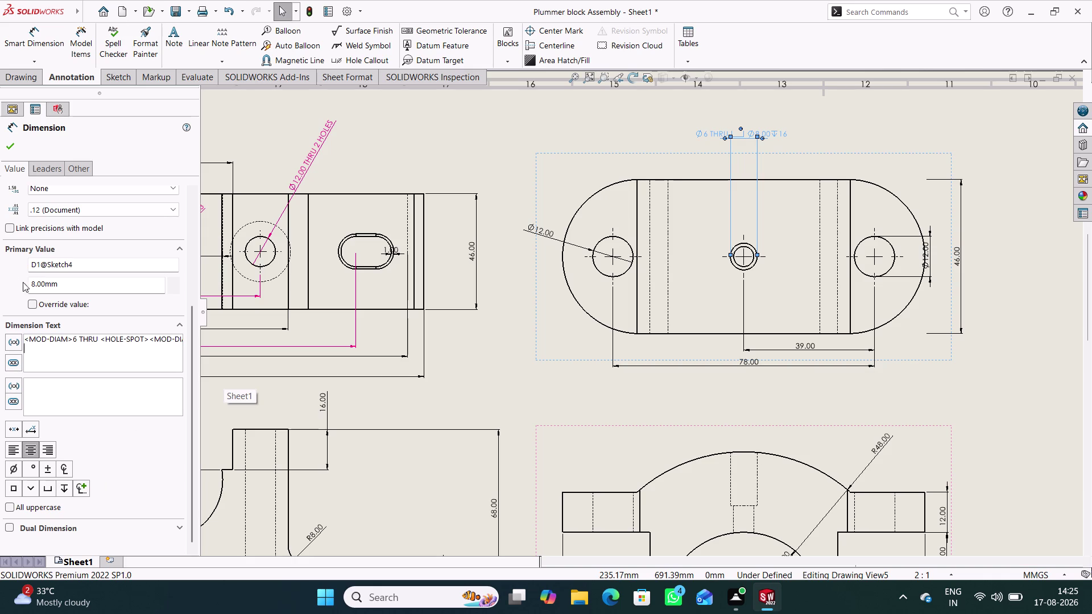
click(10, 144)
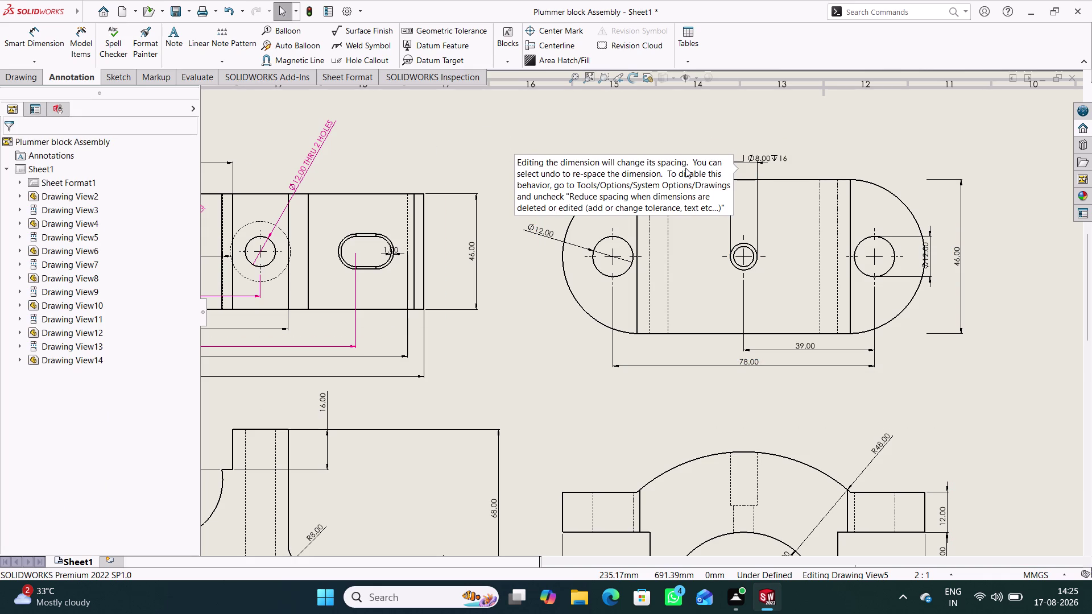
click(490, 149)
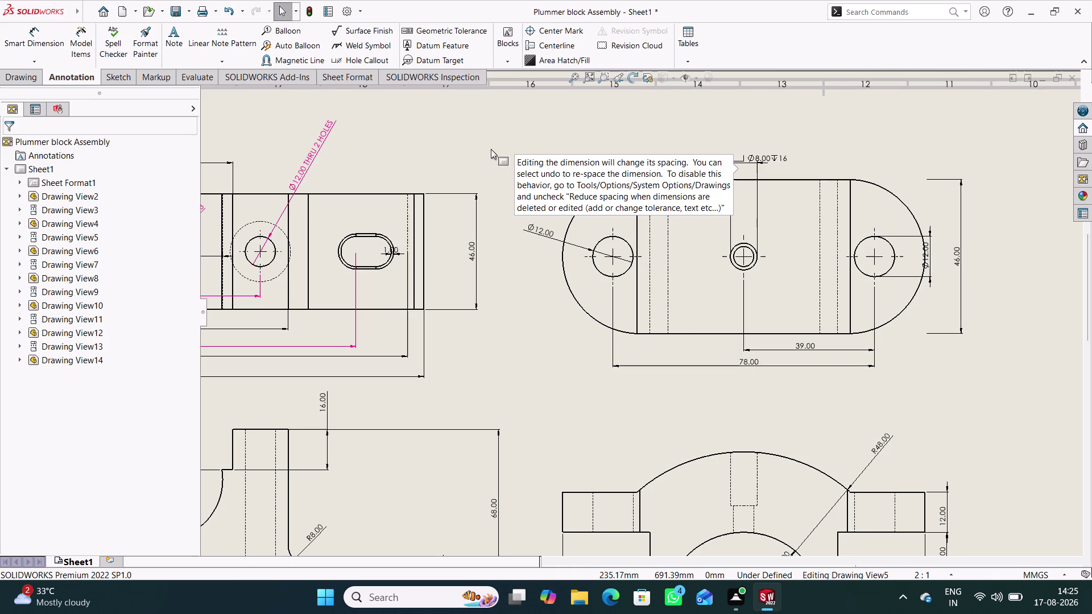
Move the centre-hole callout up and left, and display it as a diameter leader.
scroll(down, 3)
scroll(down, 3)
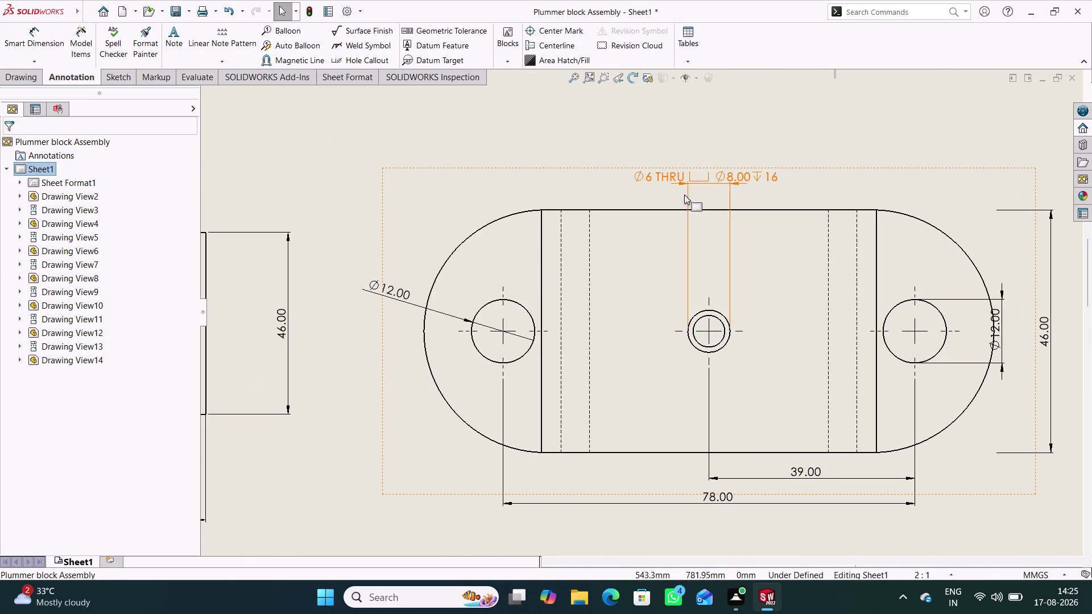
drag(683, 183, 607, 148)
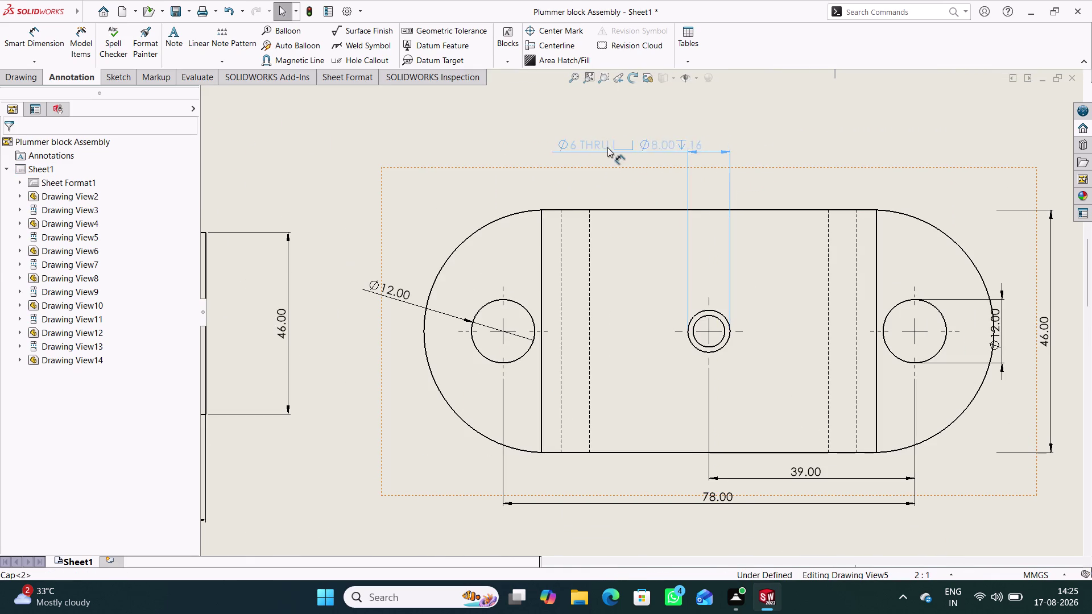
drag(607, 147, 567, 135)
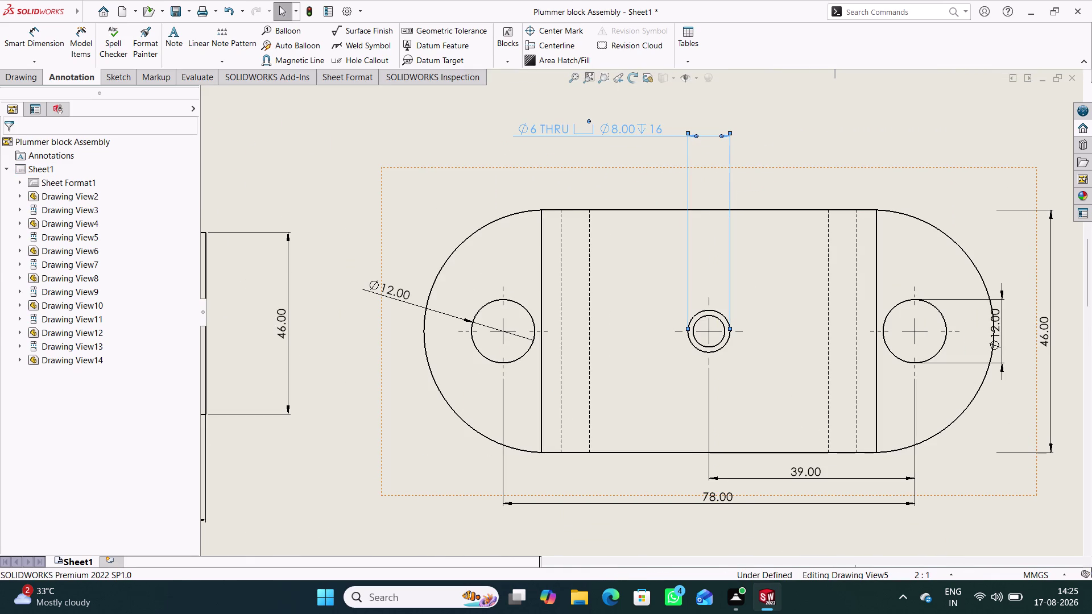
click(787, 121)
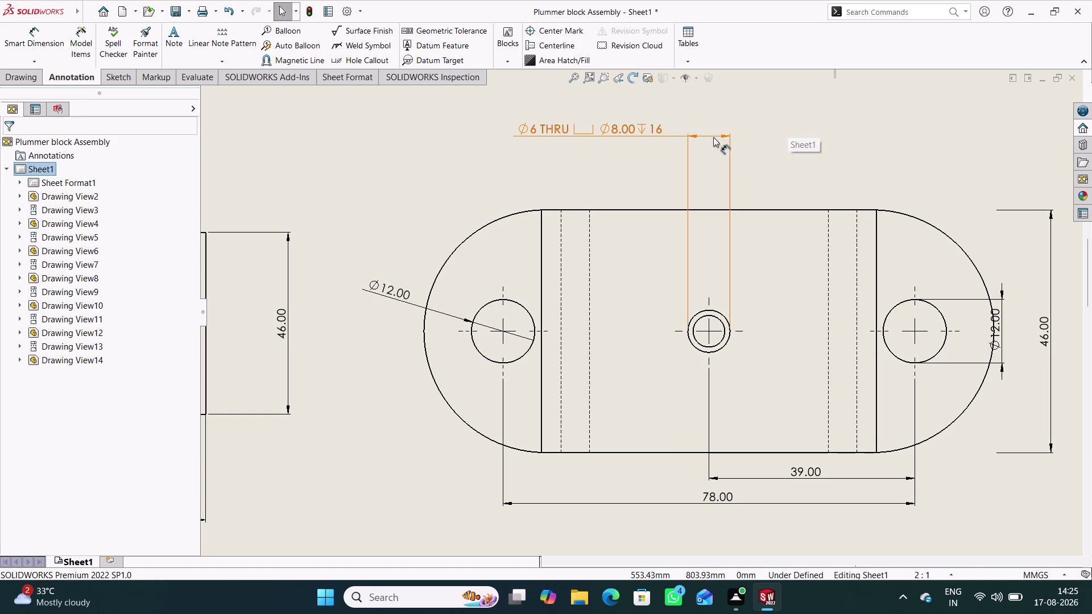
click(708, 135)
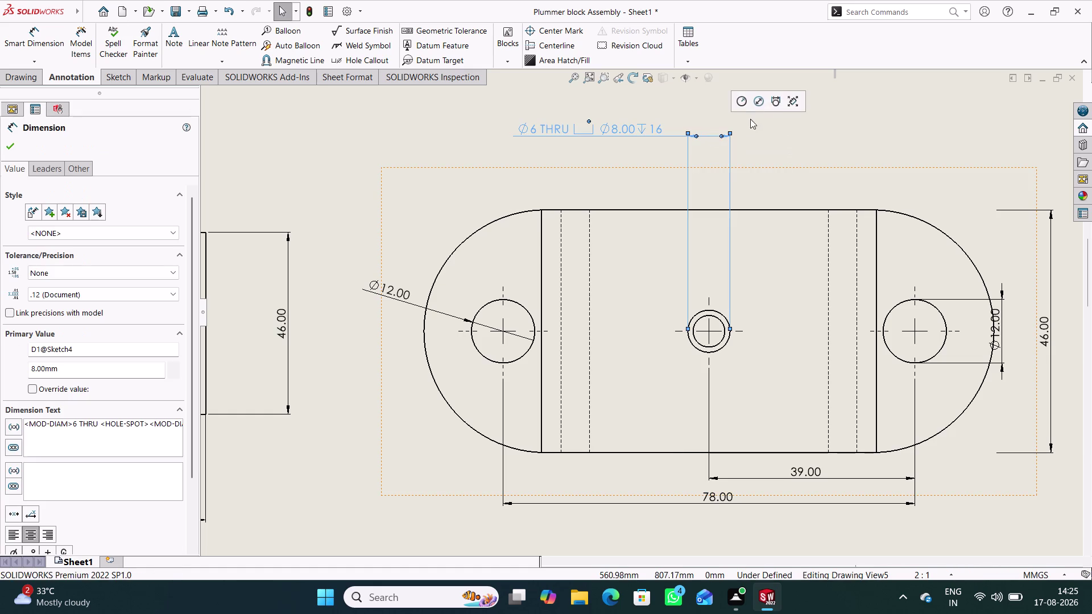
click(762, 104)
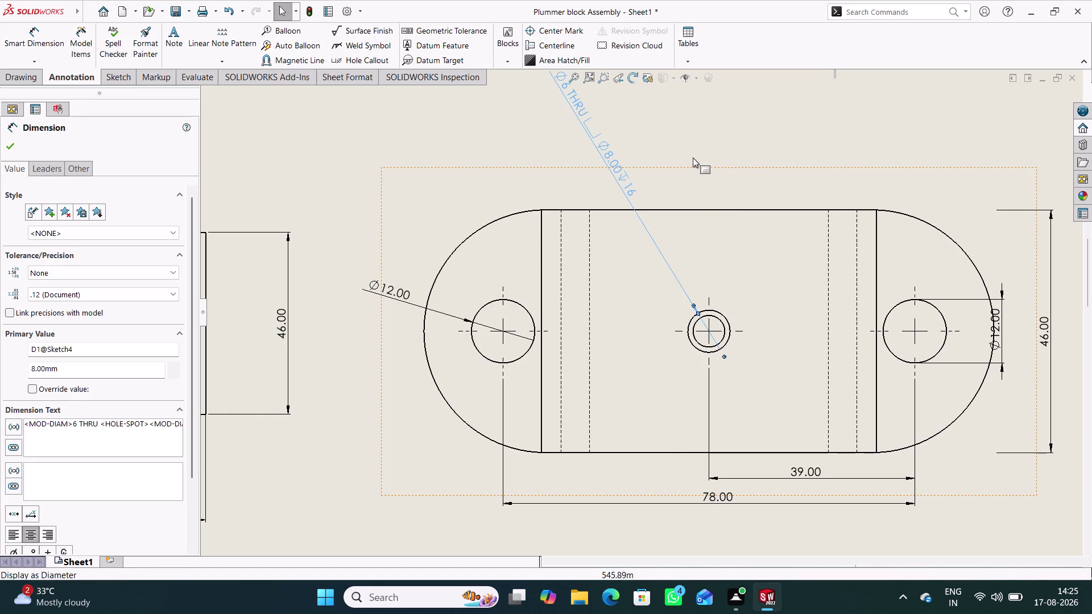
scroll(up, 3)
scroll(up, 3)
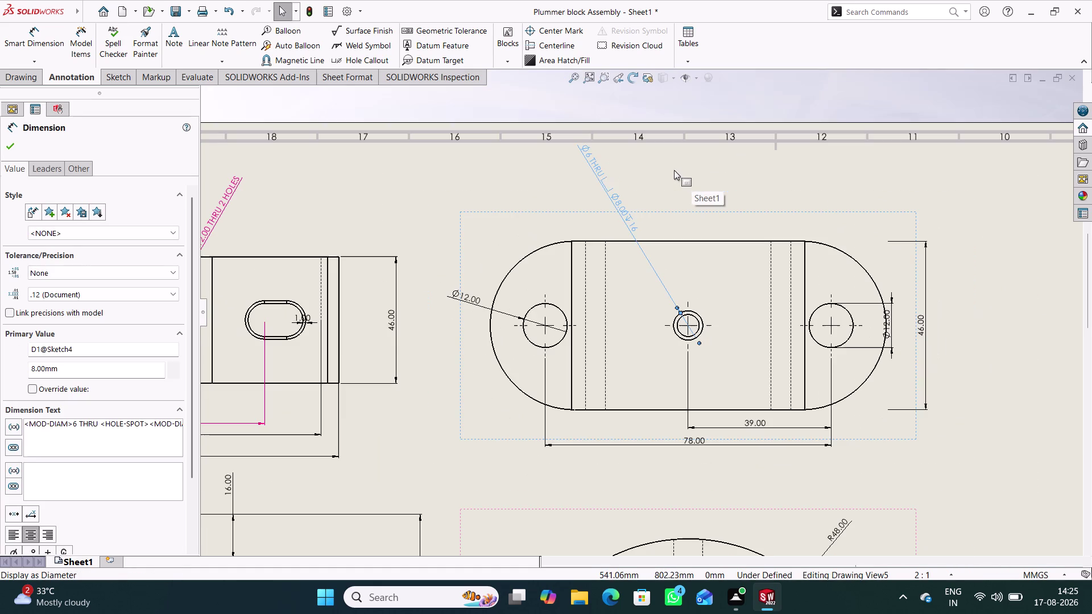
drag(600, 166, 569, 185)
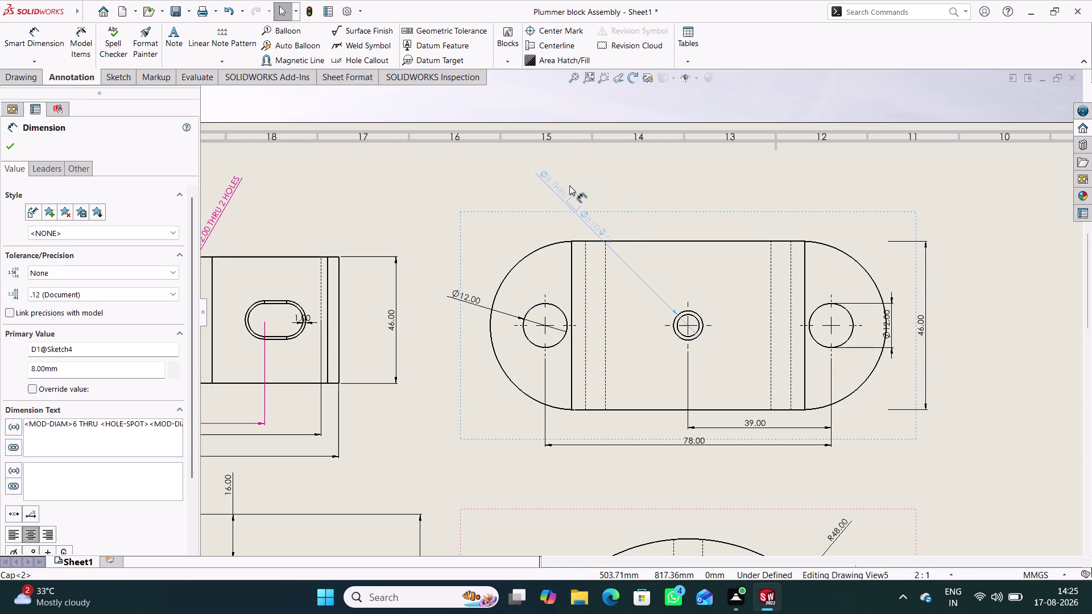
drag(568, 185, 596, 175)
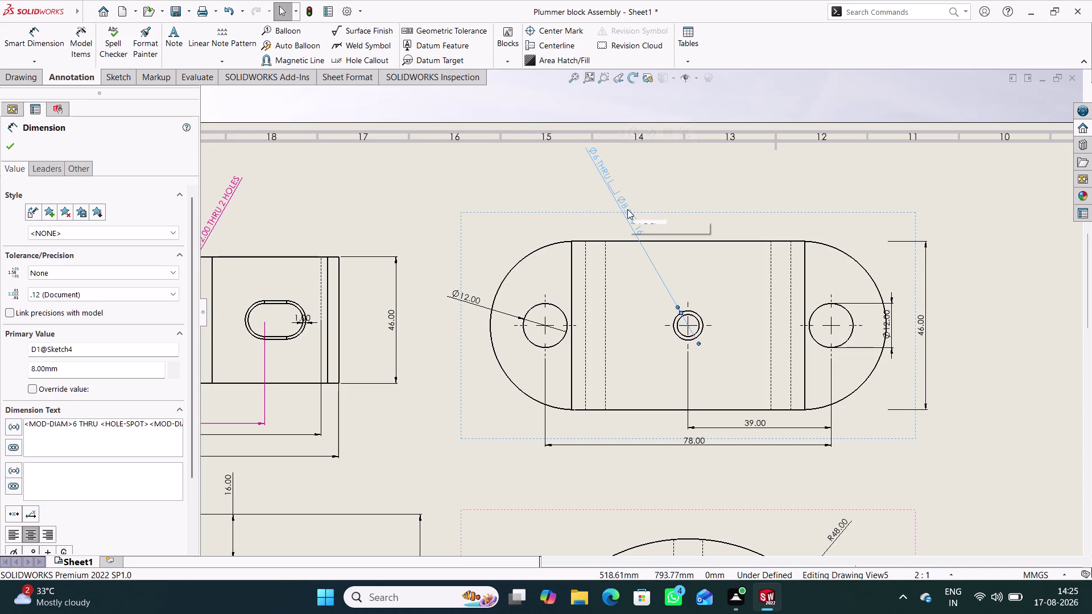
Place the callout text above the top view and change its leader style.
right_click(627, 209)
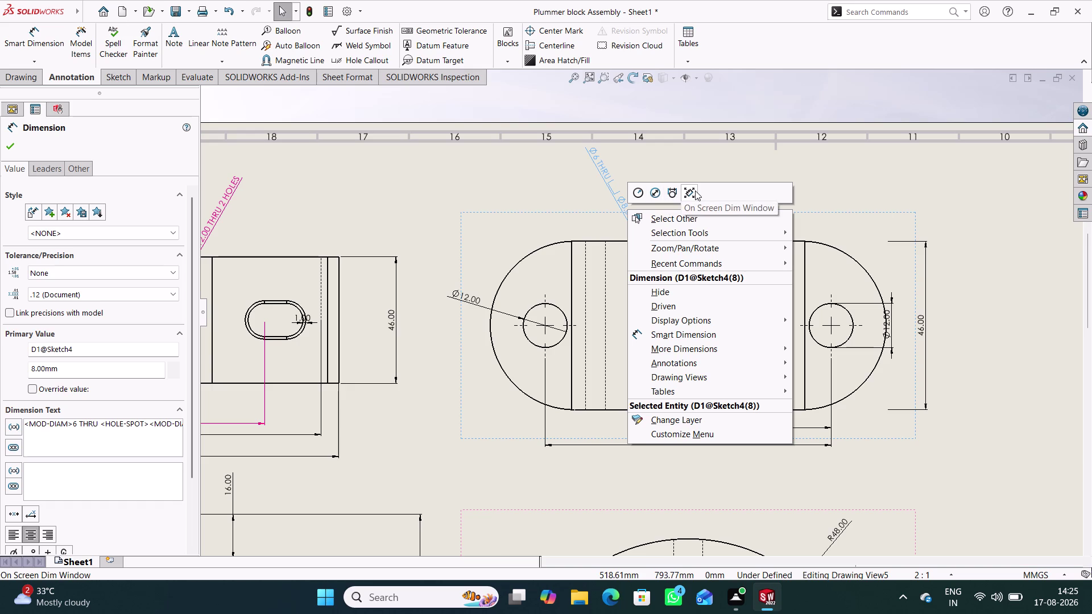
click(735, 178)
scroll(up, 3)
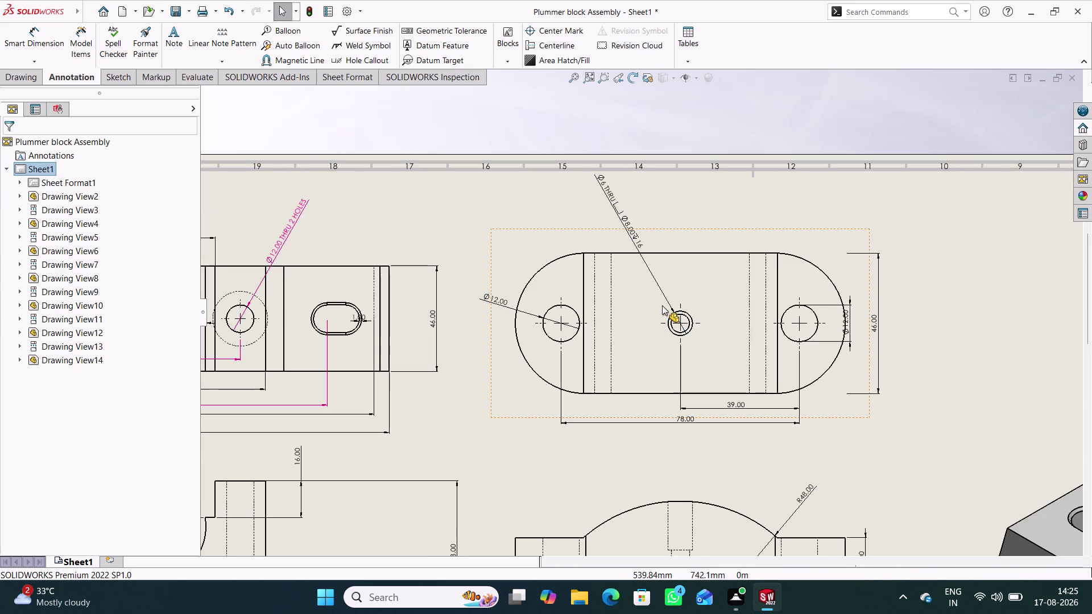
drag(613, 193, 626, 210)
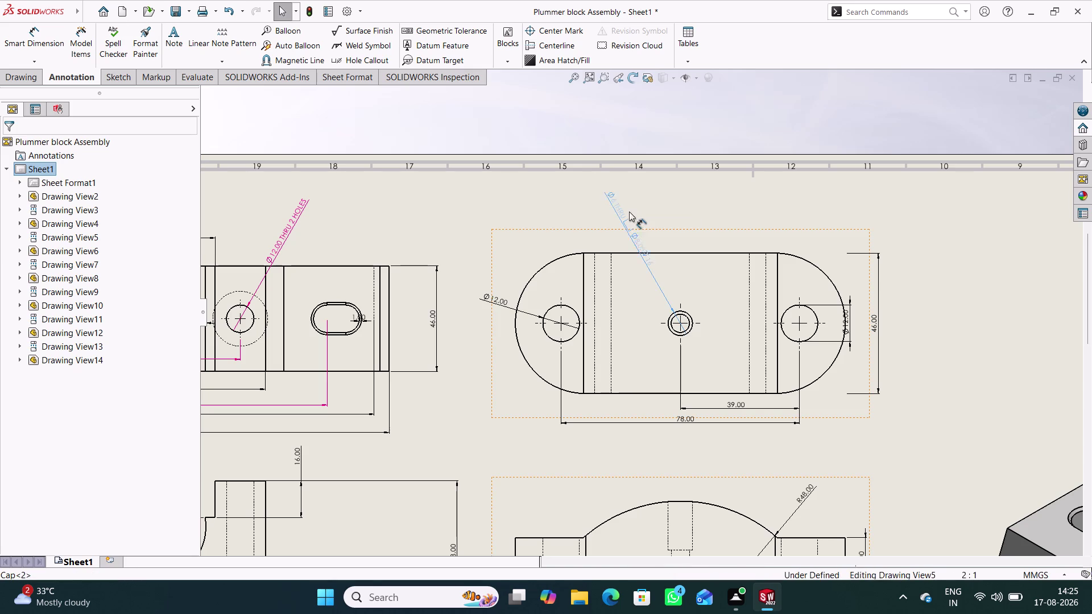
drag(626, 210, 649, 212)
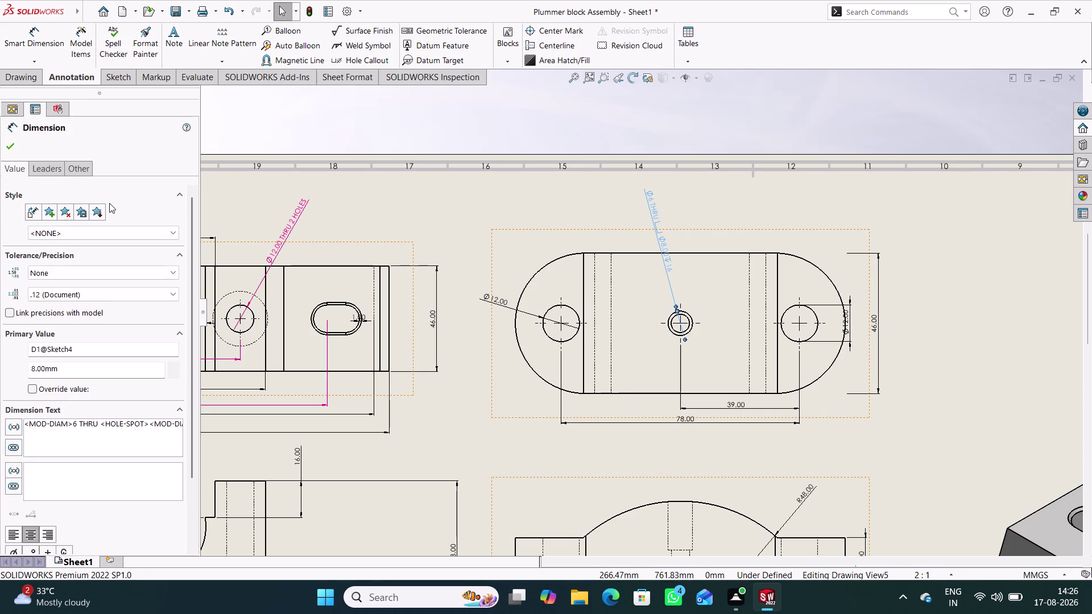
click(46, 166)
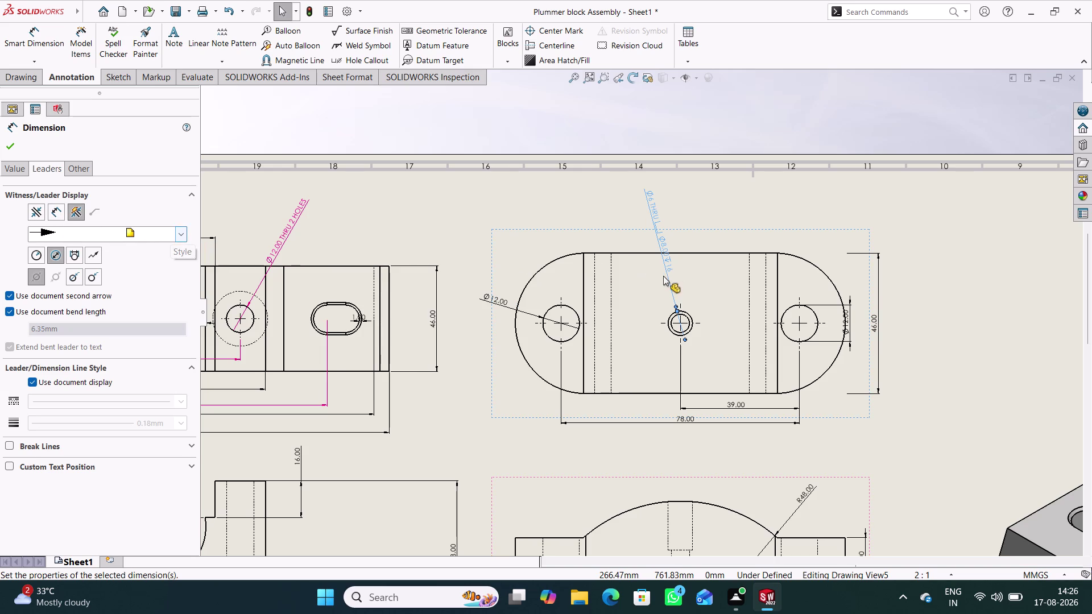
click(670, 317)
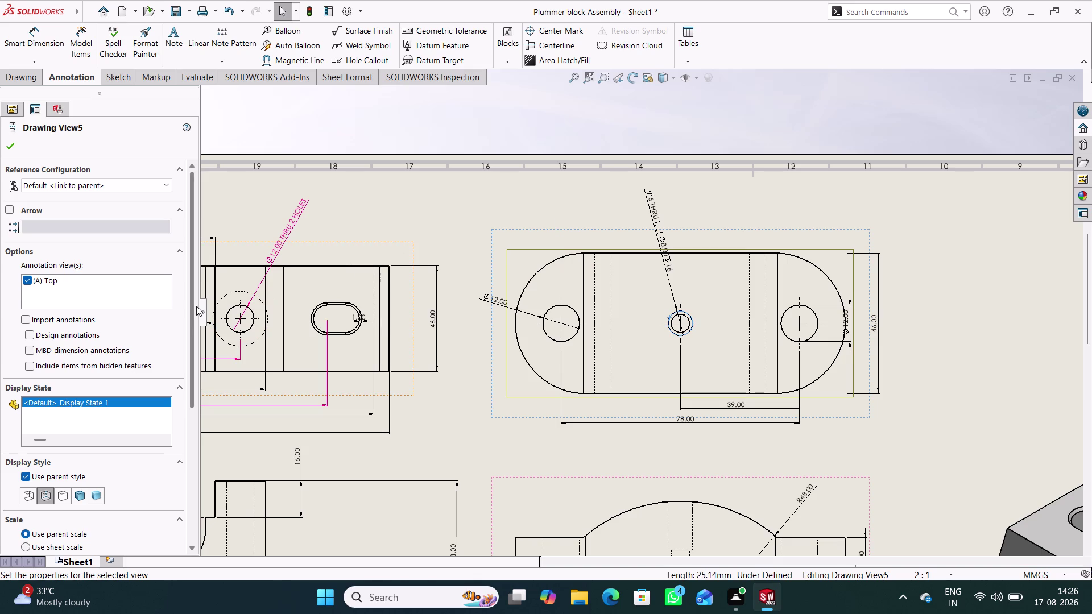
click(9, 145)
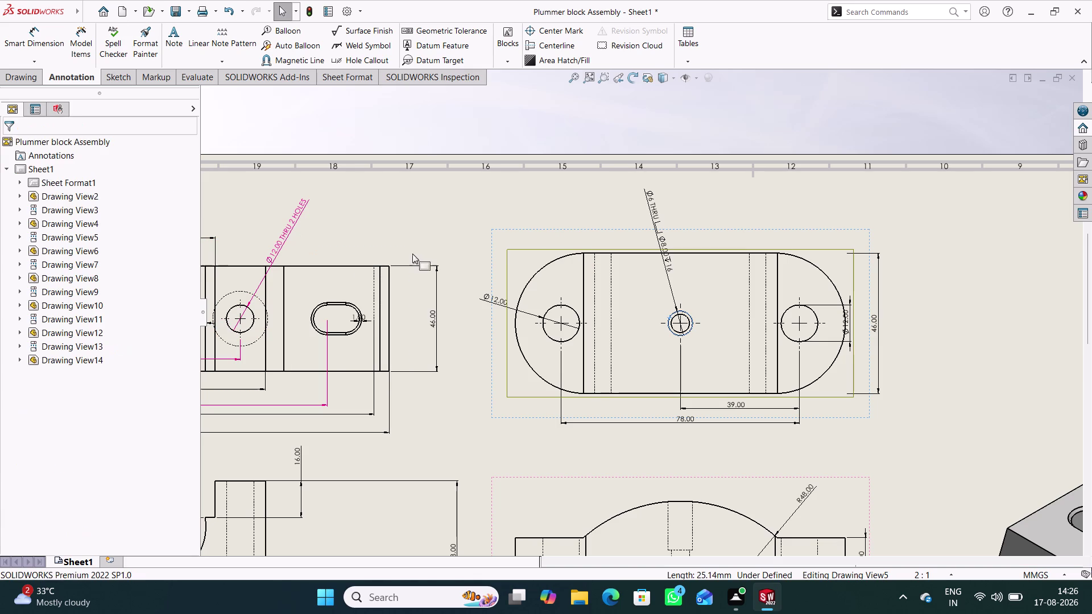
Lock focus on Drawing View5, recentre it on screen, and start Smart Dimension.
scroll(down, 3)
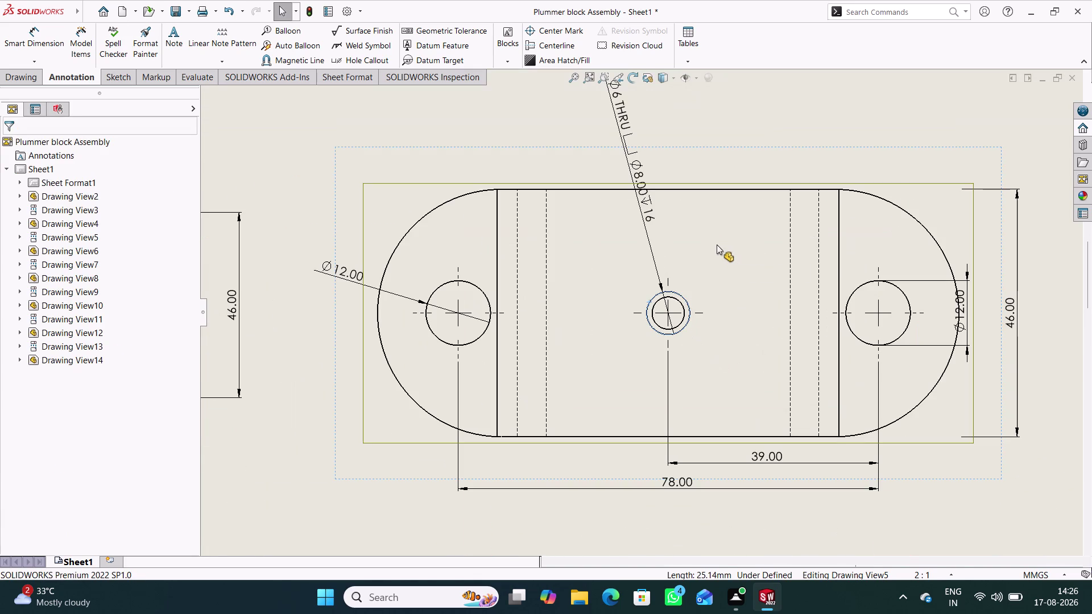
click(716, 245)
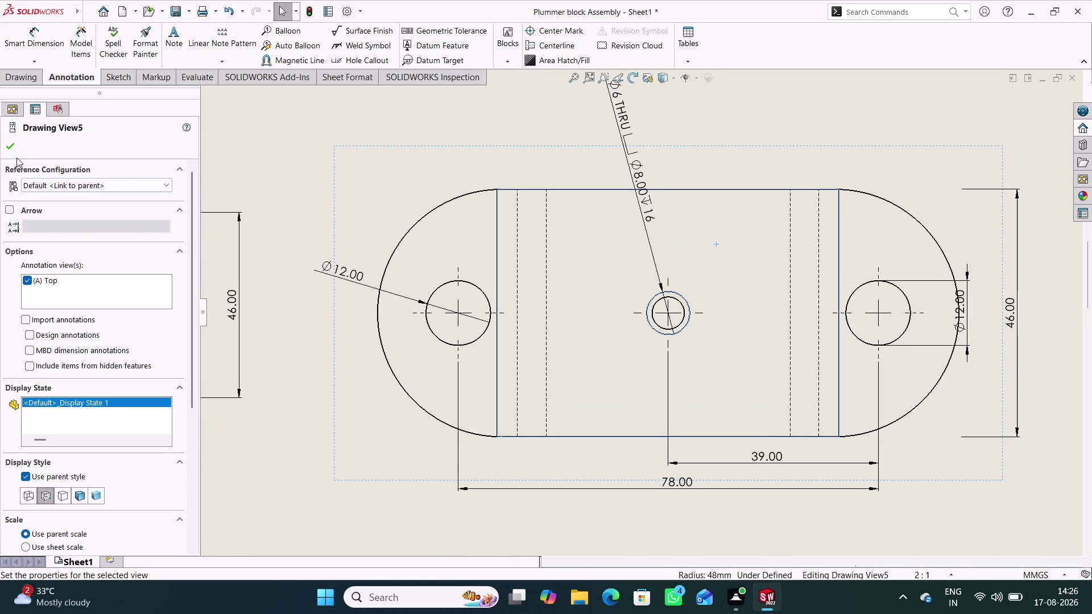
click(15, 147)
double_click(511, 120)
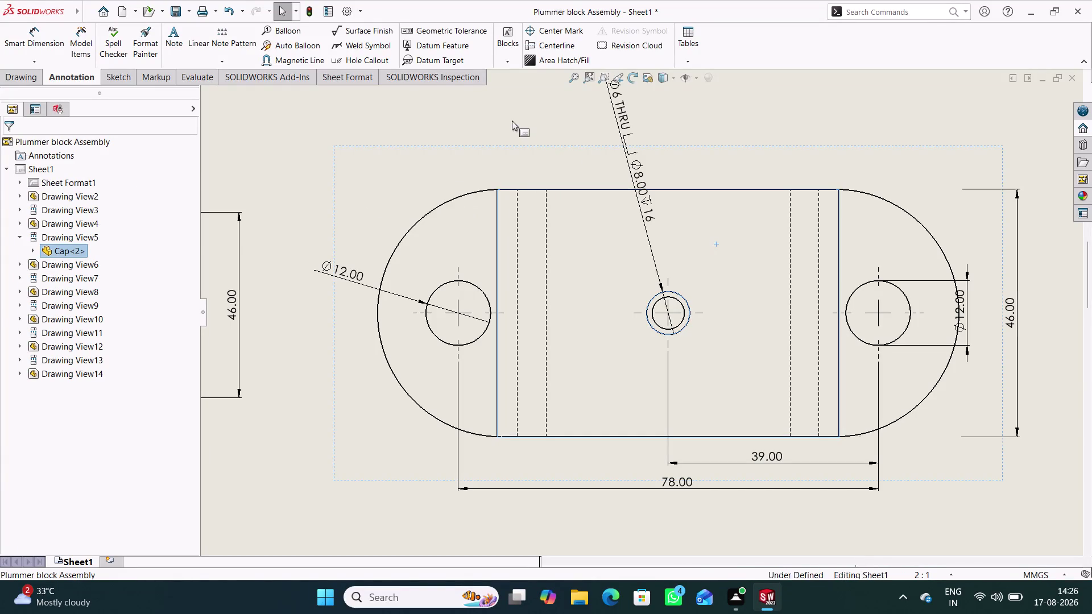
scroll(up, 3)
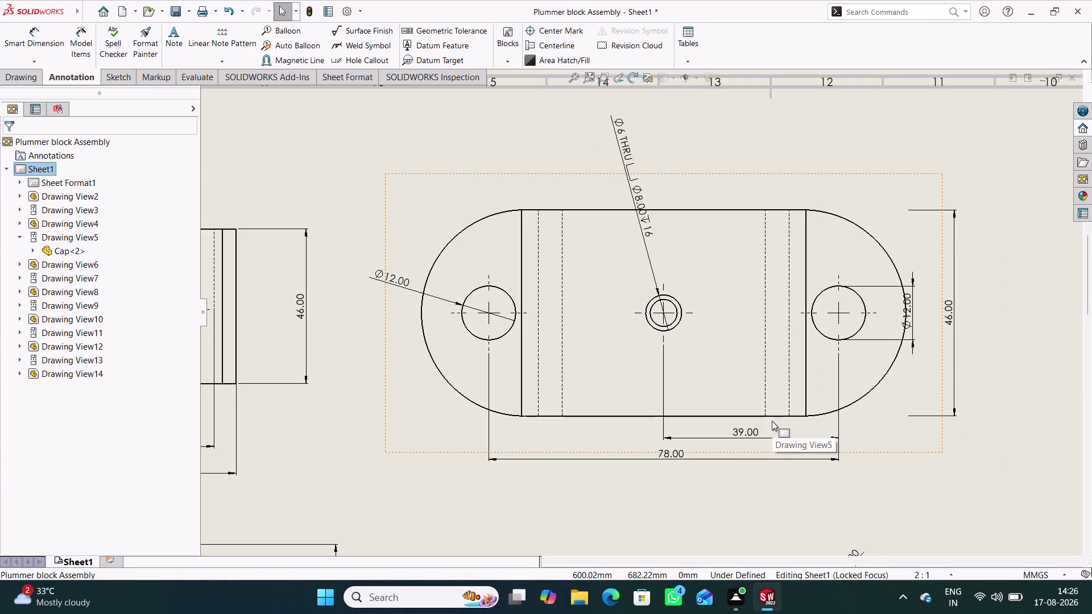
right_drag(877, 471, 880, 442)
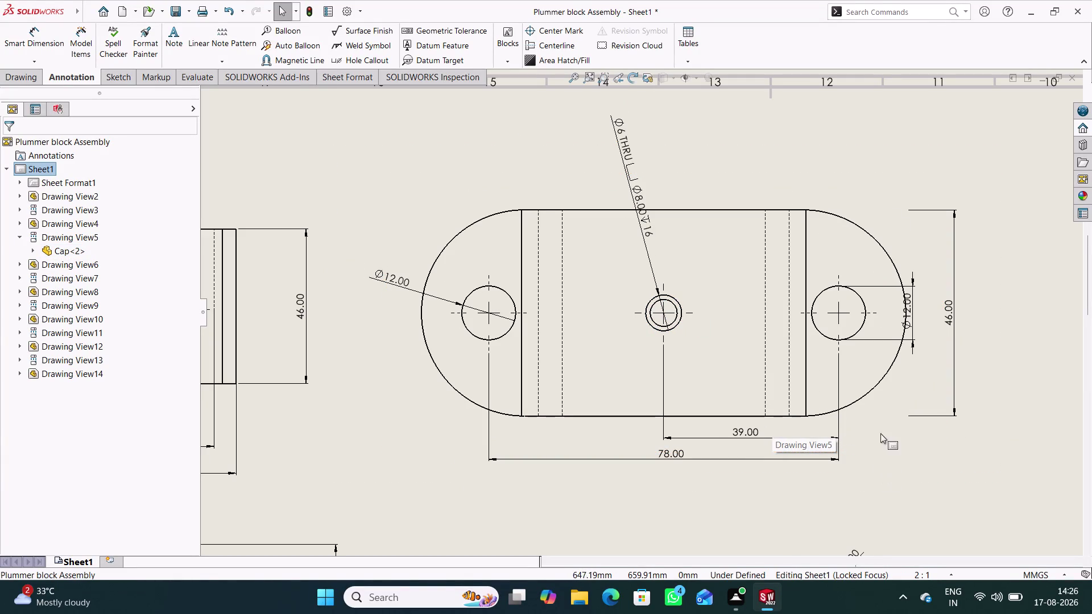
right_drag(881, 442, 891, 240)
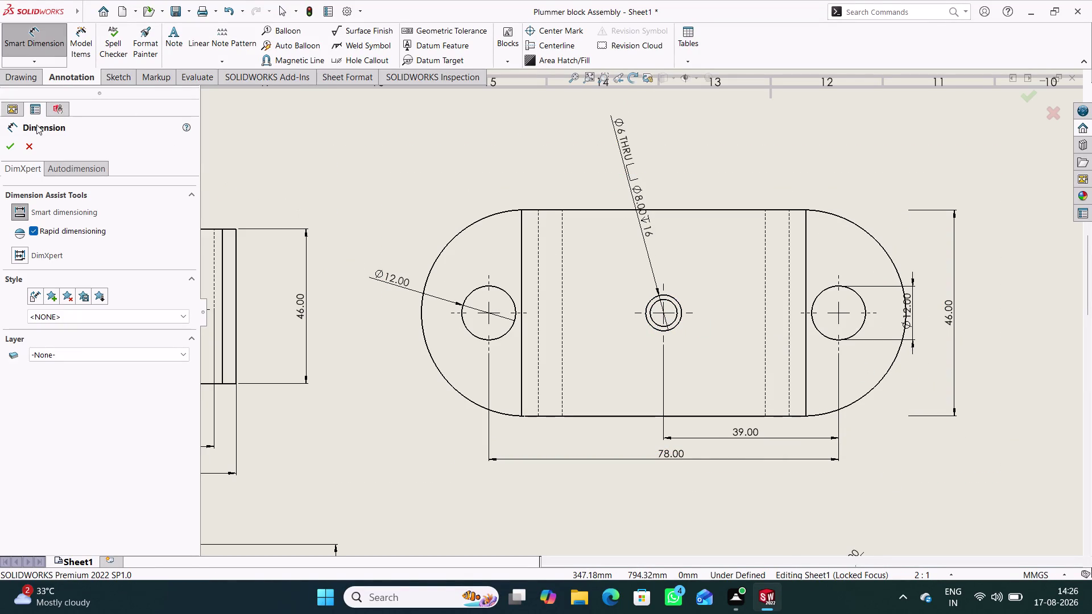
click(882, 379)
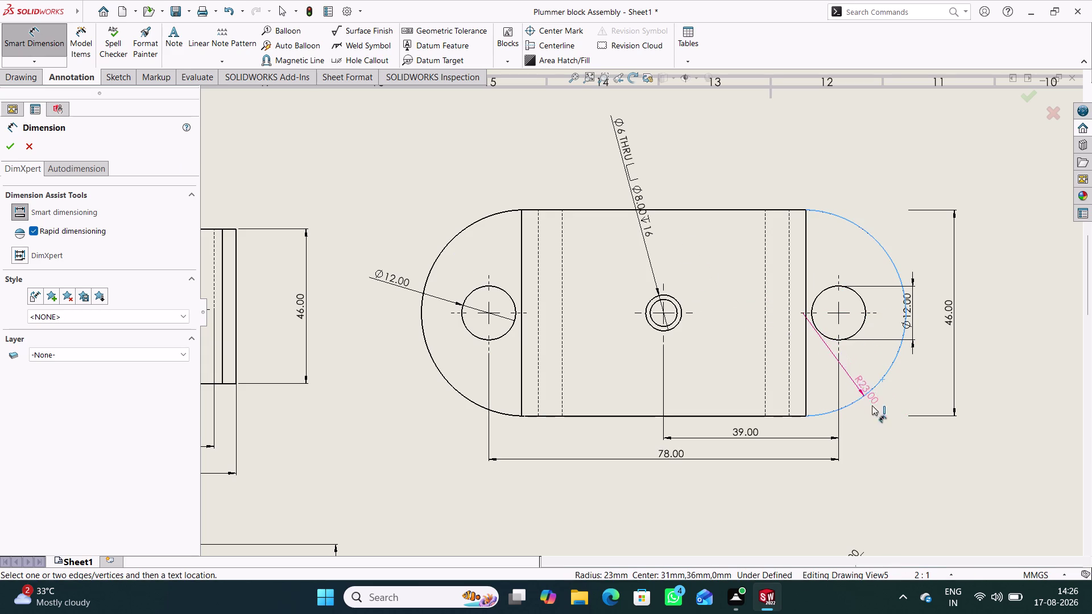
Dimension the right rounded end R23.00 and move the right hole's ⌀12.00 dimension upward.
click(883, 433)
click(1036, 321)
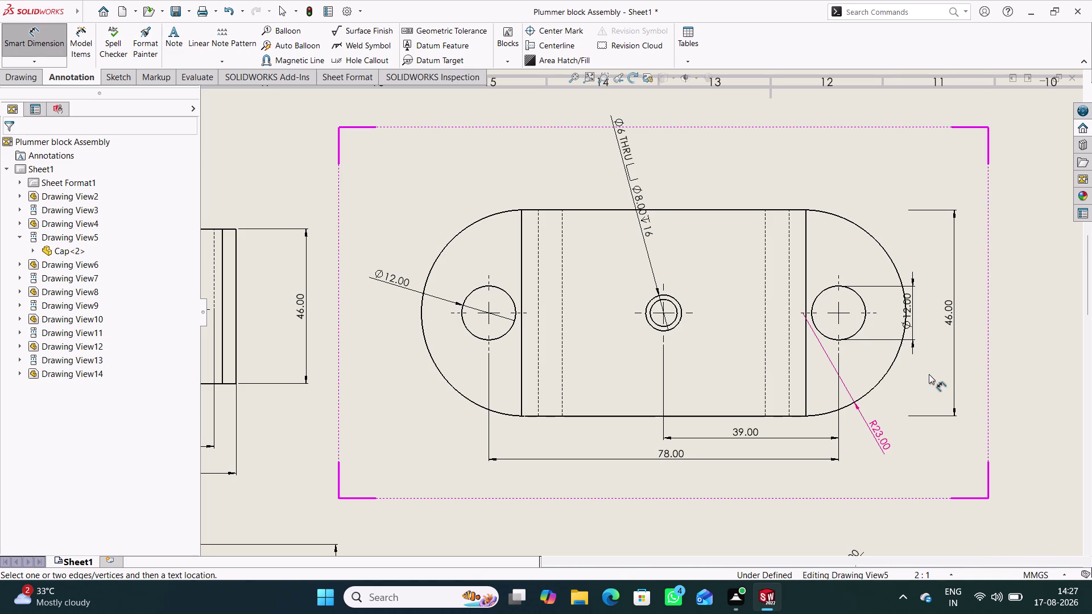
click(827, 289)
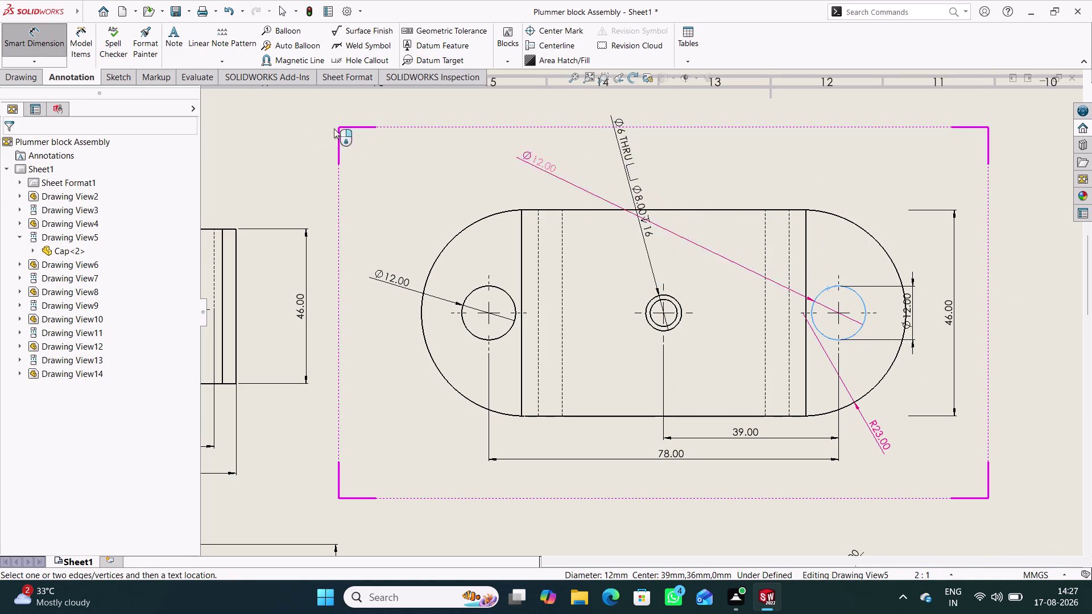
click(37, 48)
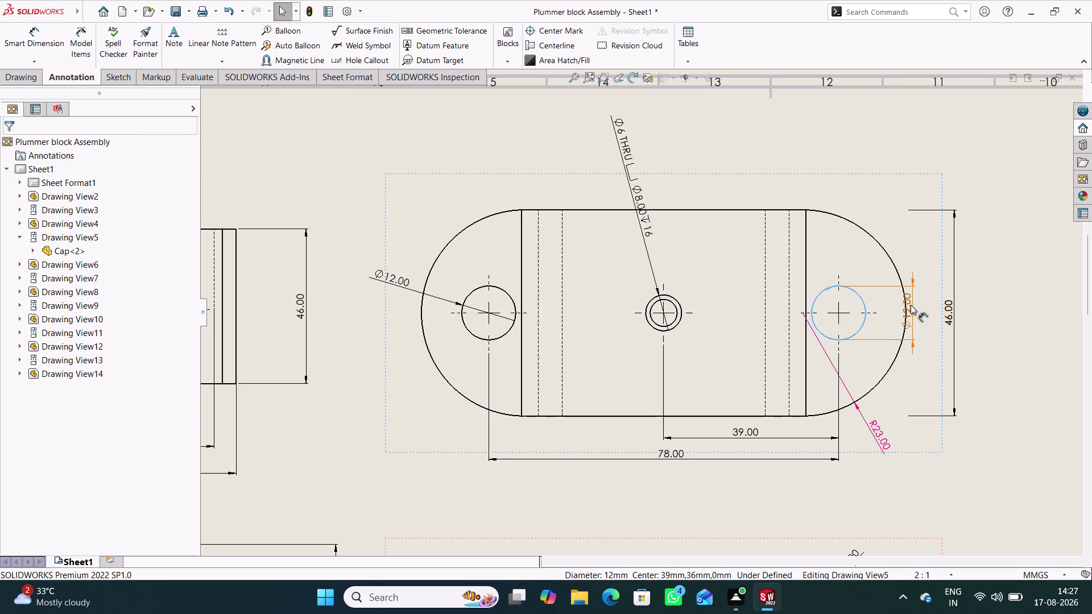
drag(910, 305, 881, 195)
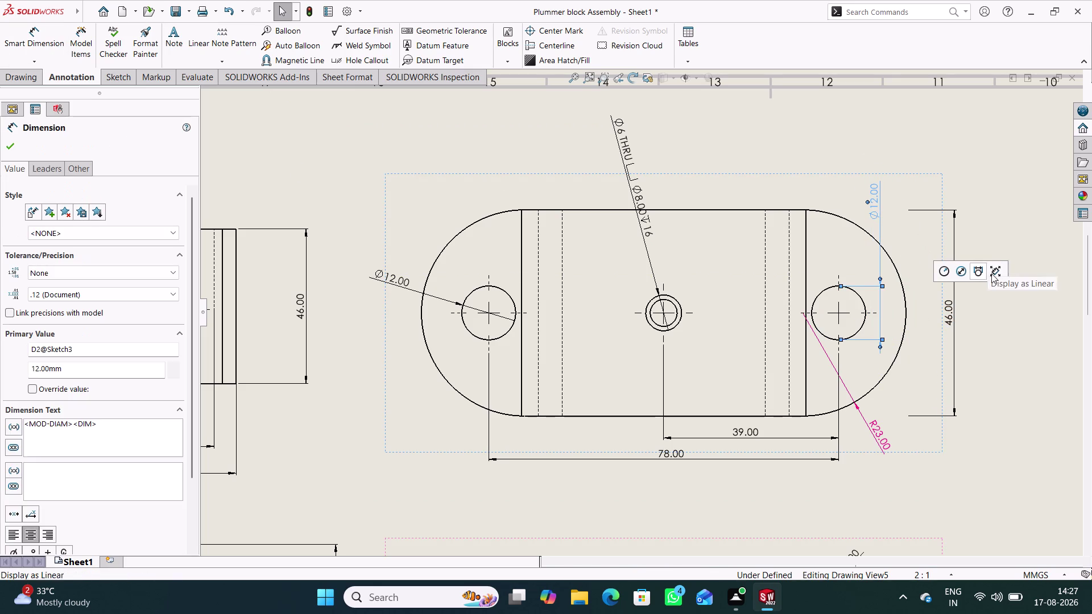
Show the right hole as a diameter and type THRU 2 HOLES after ⌀12.00.
click(963, 274)
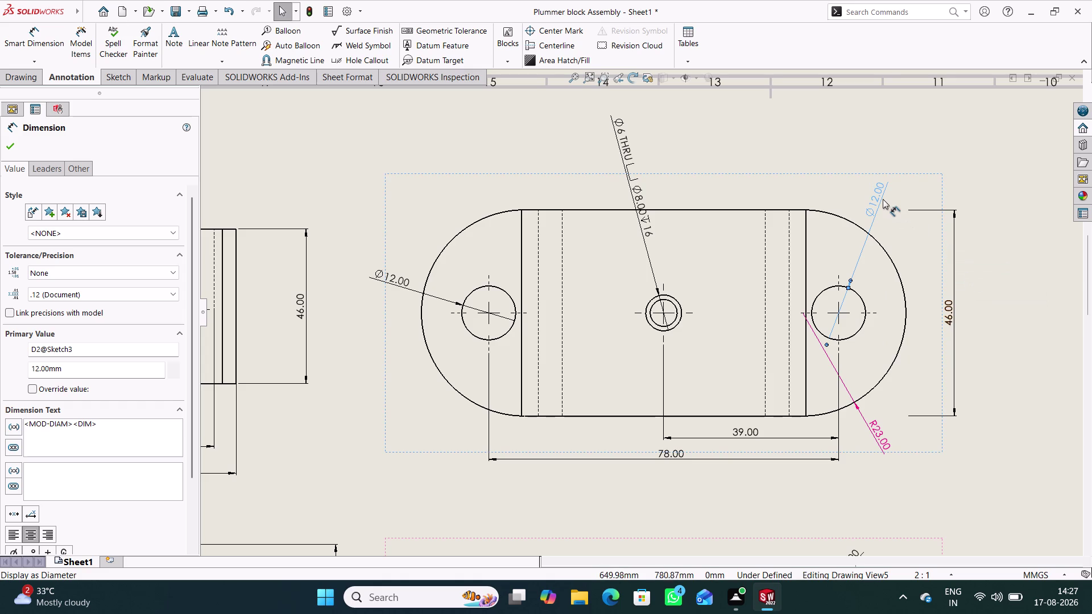
double_click(878, 196)
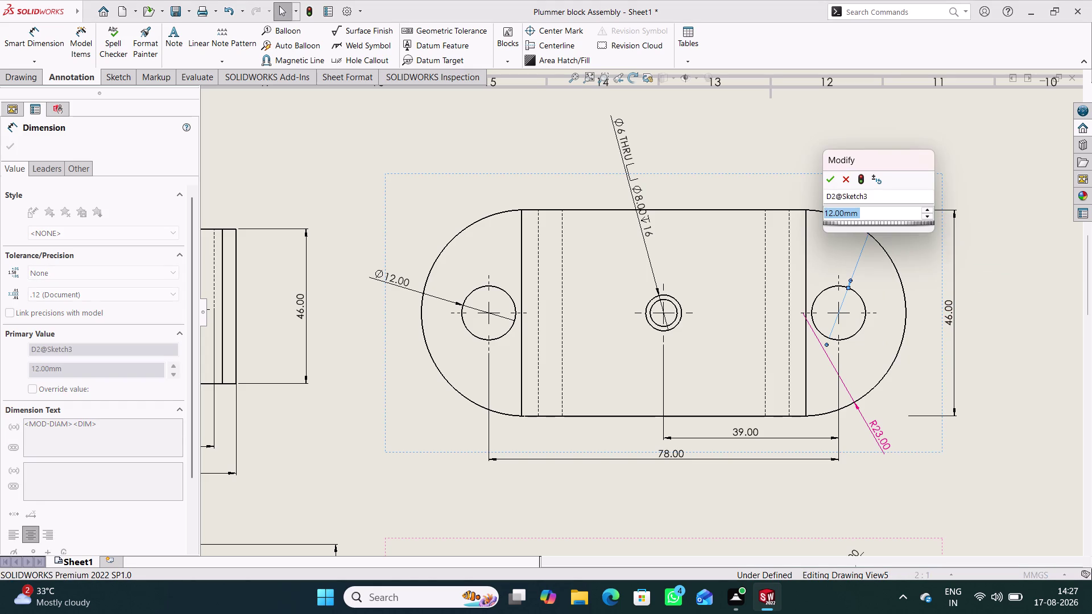
click(845, 180)
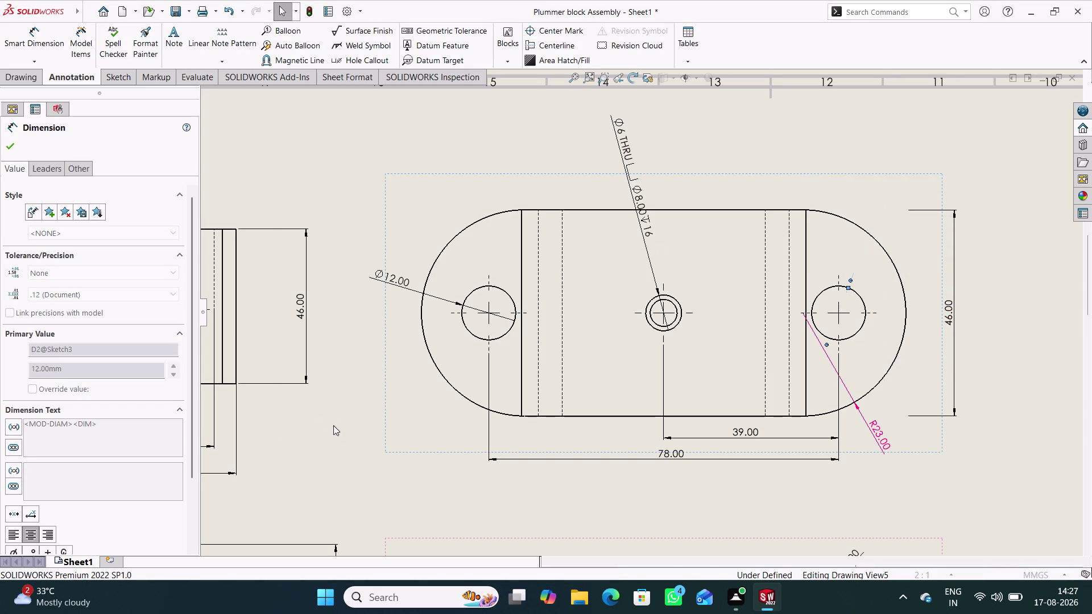
click(105, 429)
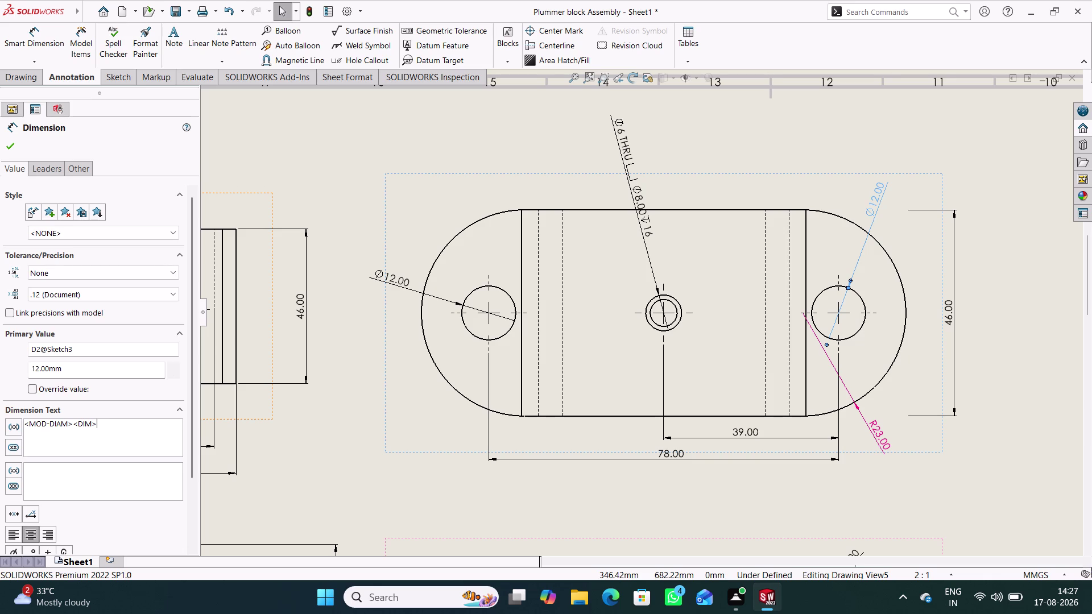
key(space)
text(THRU)
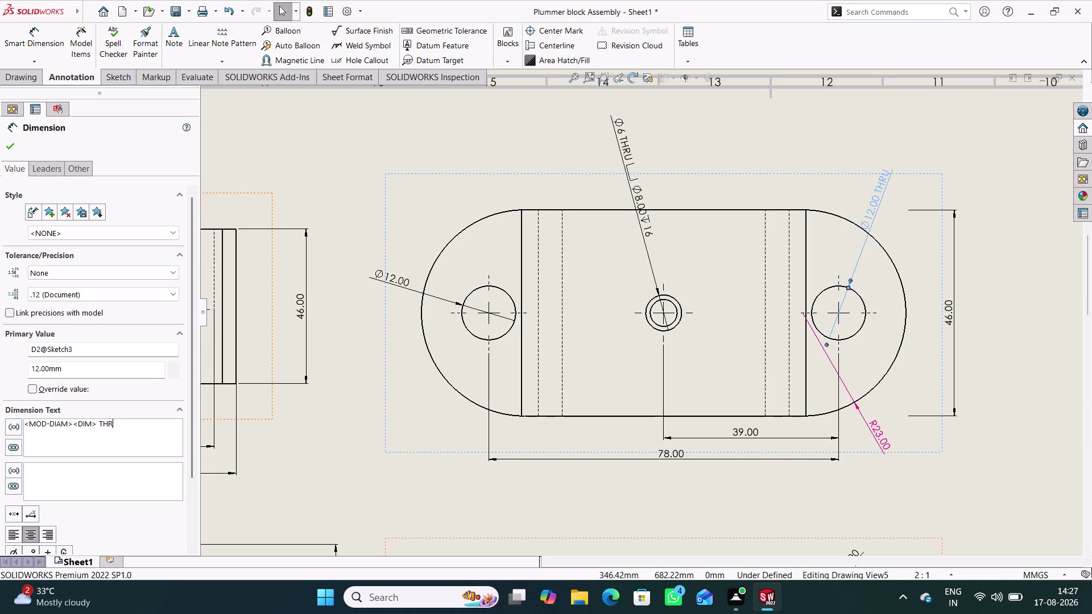
click(105, 428)
key(space)
text(2)
key(space)
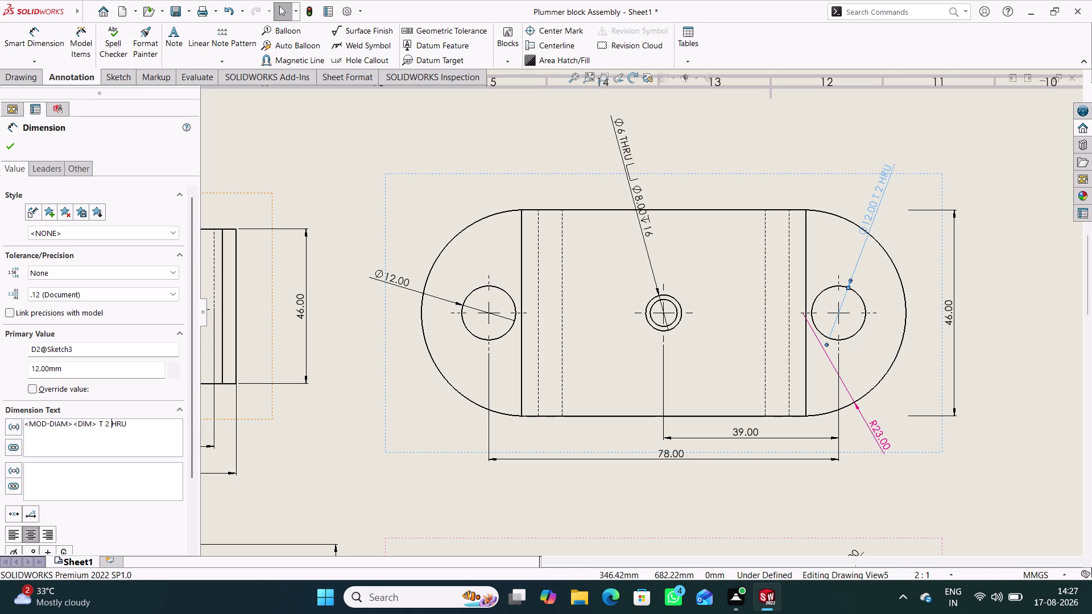
text(HOLES)
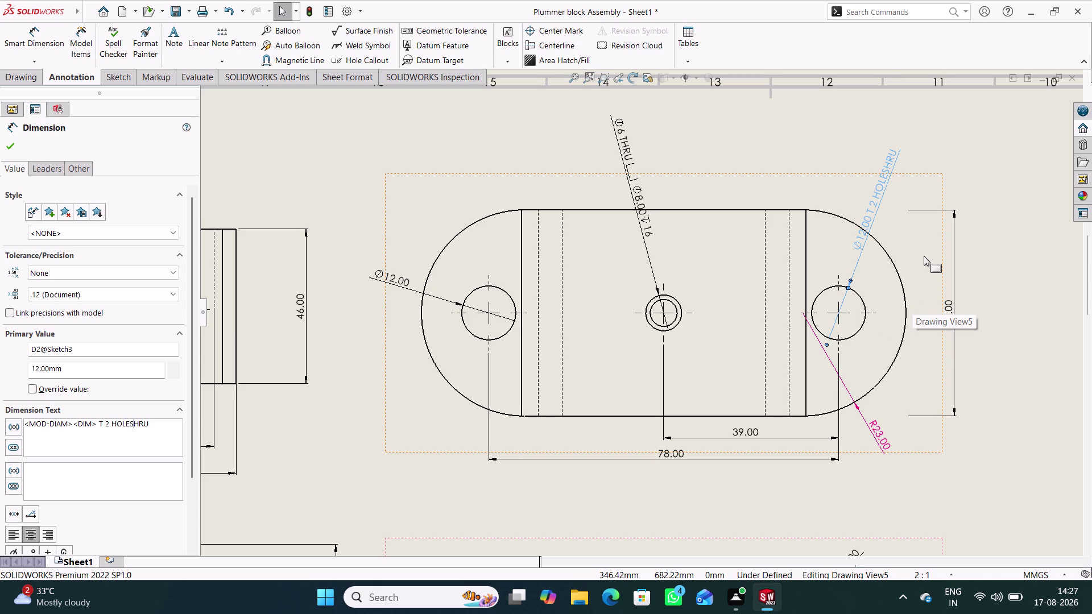
Correct the misplaced text so the note reads ⌀12.00 THRU 2 HOLES, and confirm.
key(BackSpace)
key(BackSpace)
key(BackSpace)
key(BackSpace)
key(BackSpace)
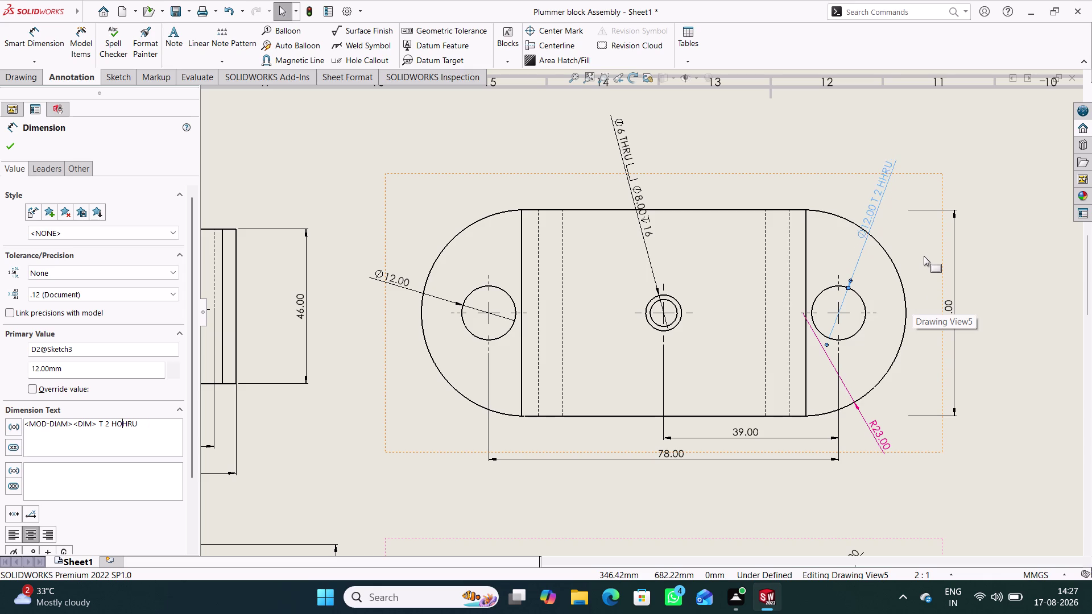
key(BackSpace)
key(BackSpace)
key(BackSpace)
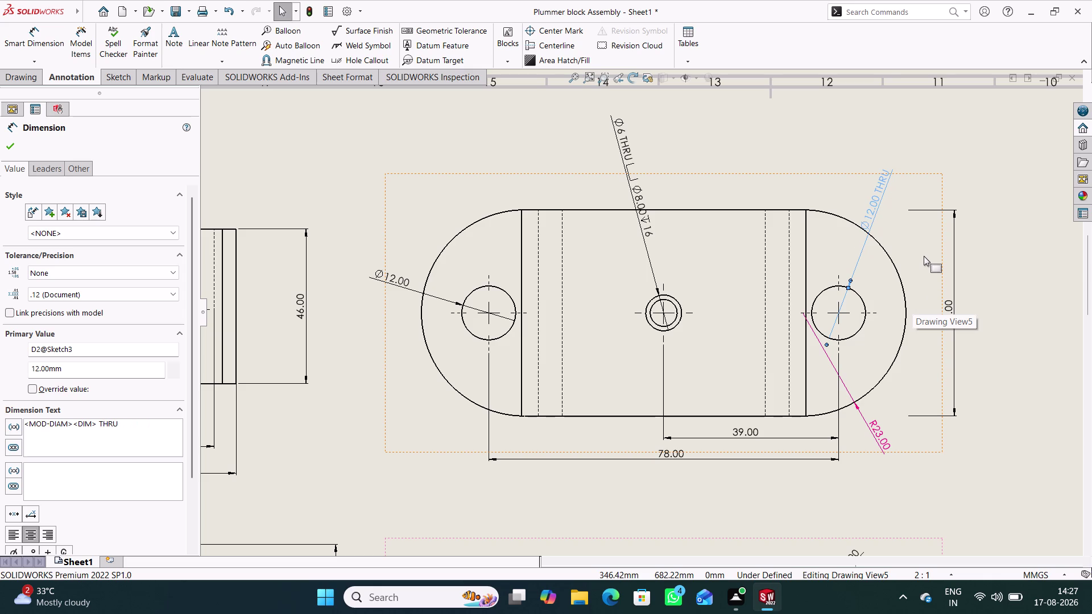
key(Right)
key(Right)
key(Right)
key(space)
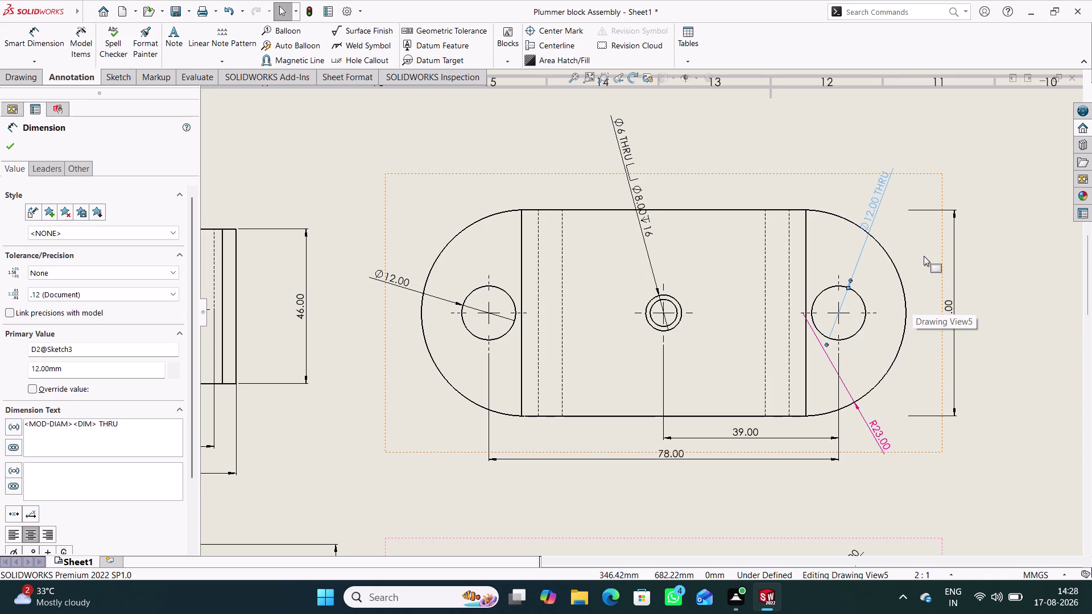
key(2)
key(space)
text(H)
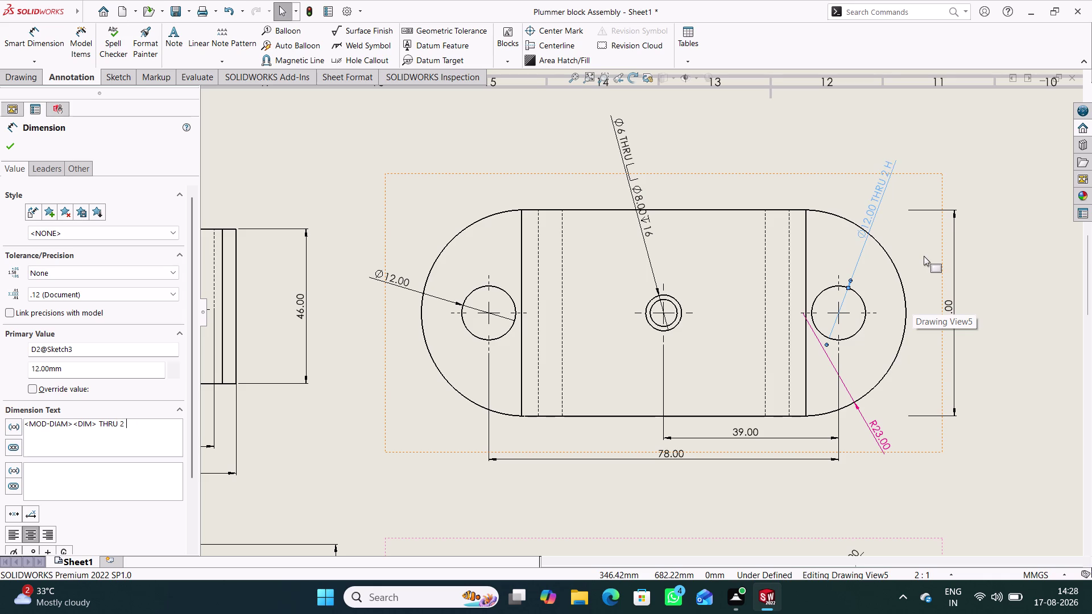
text(OLES)
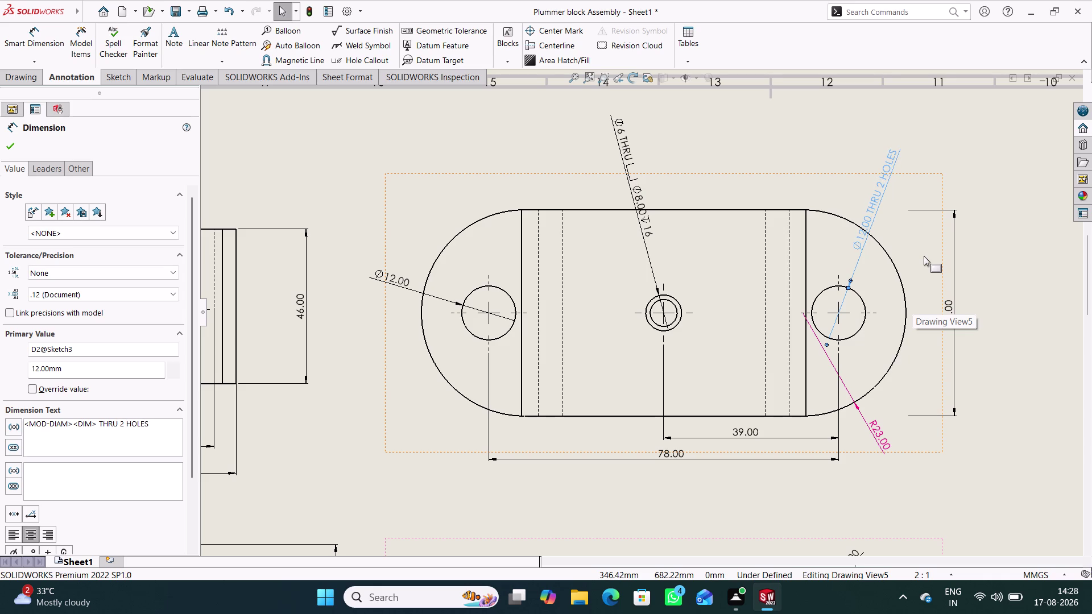
key(Return)
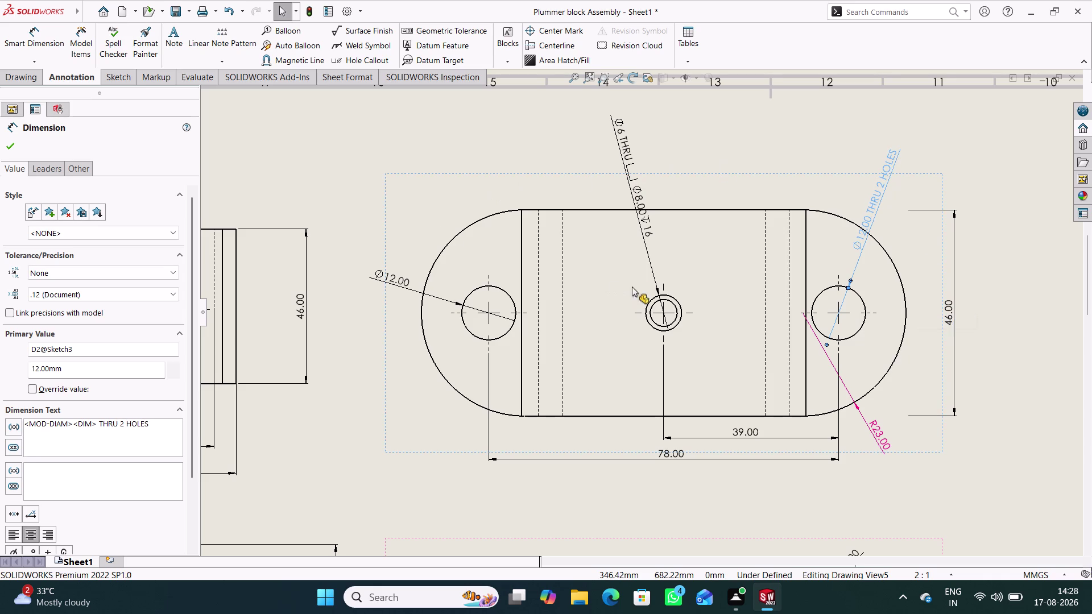
click(16, 149)
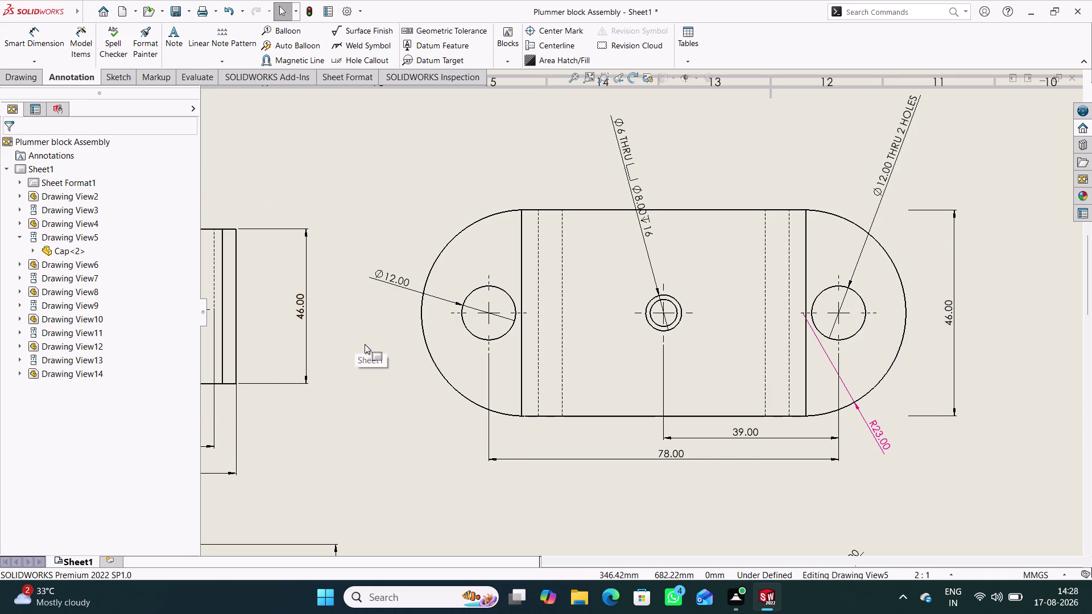
Zoom around the sheet to review the dimensioned cap views, then start Smart Dimension.
scroll(up, 3)
scroll(up, 3)
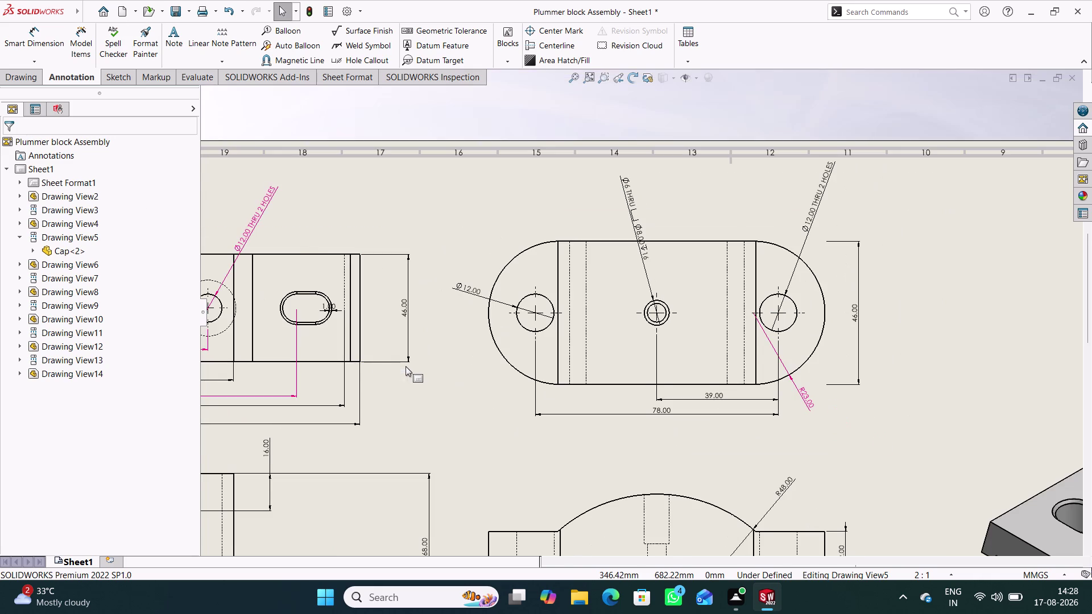
scroll(down, 3)
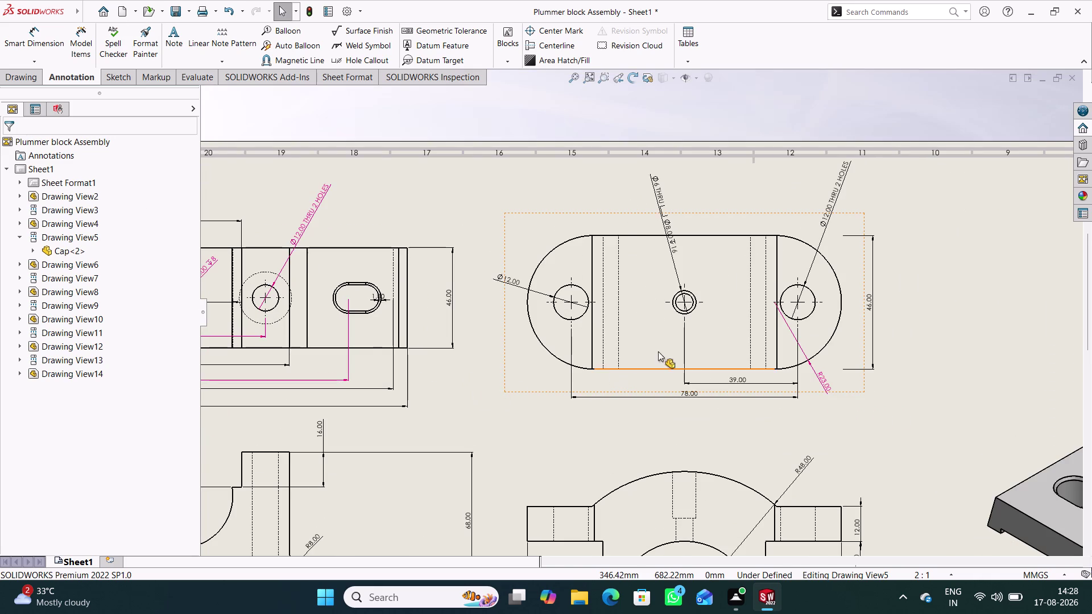
scroll(down, 3)
scroll(down, 3)
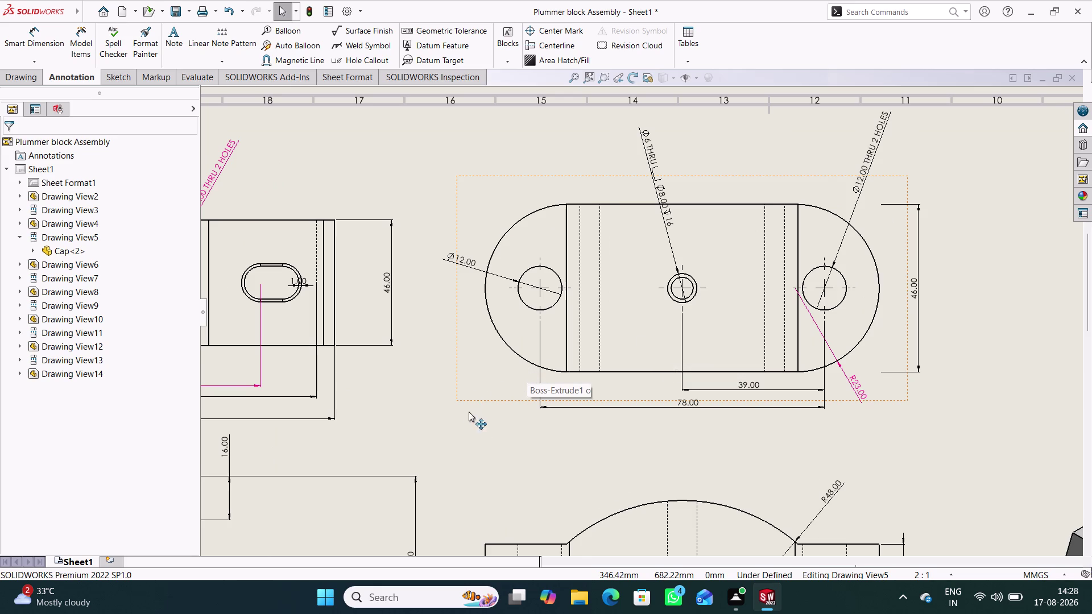
scroll(up, 3)
scroll(up, 3)
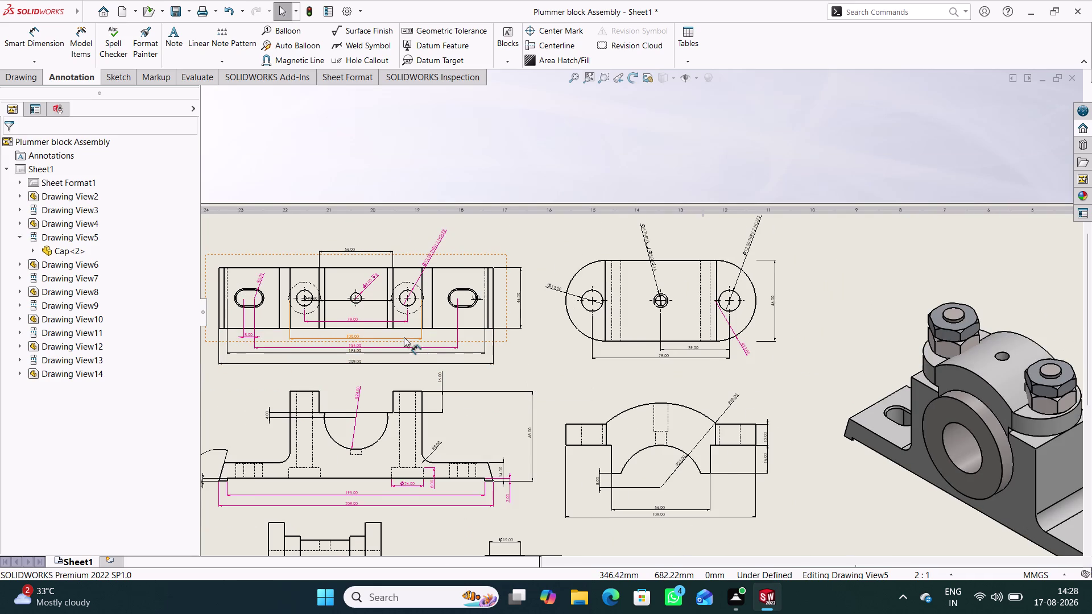
scroll(down, 3)
scroll(down, 3)
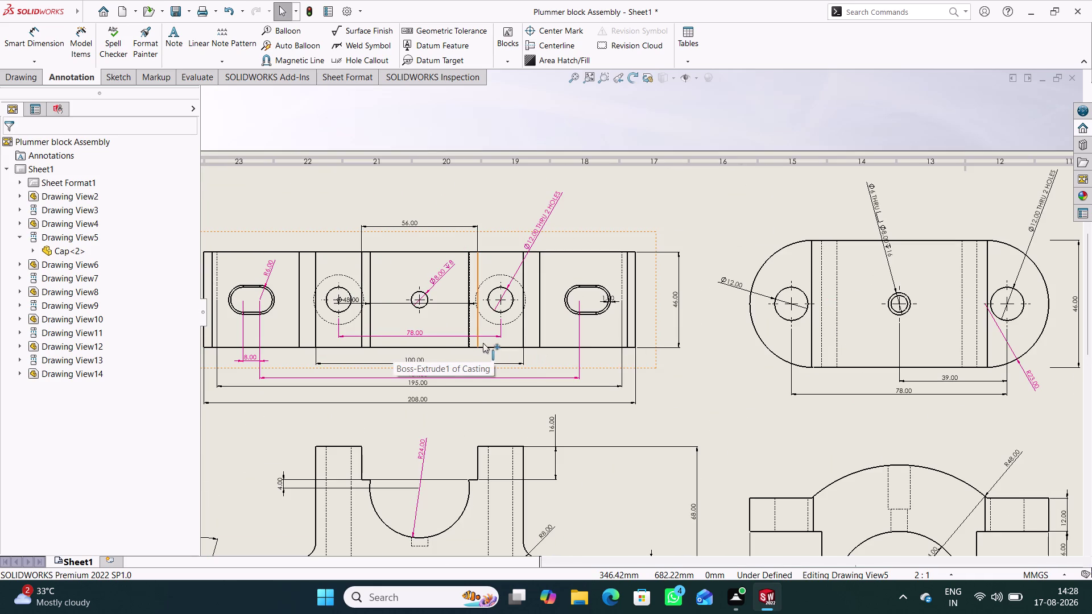
click(717, 325)
scroll(up, 3)
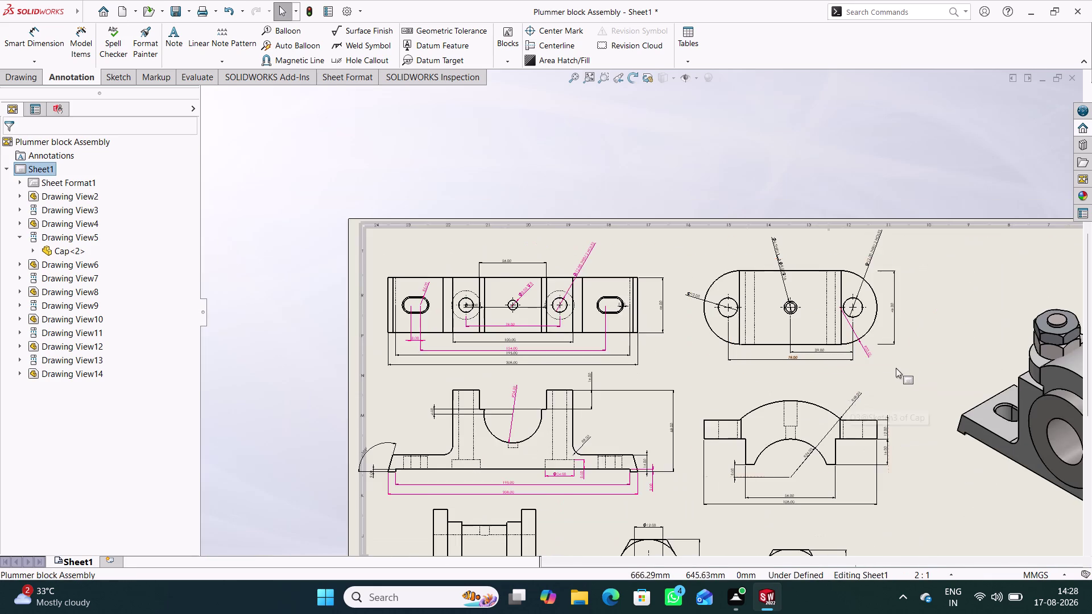
scroll(down, 3)
scroll(down, 3)
scroll(down, 3)
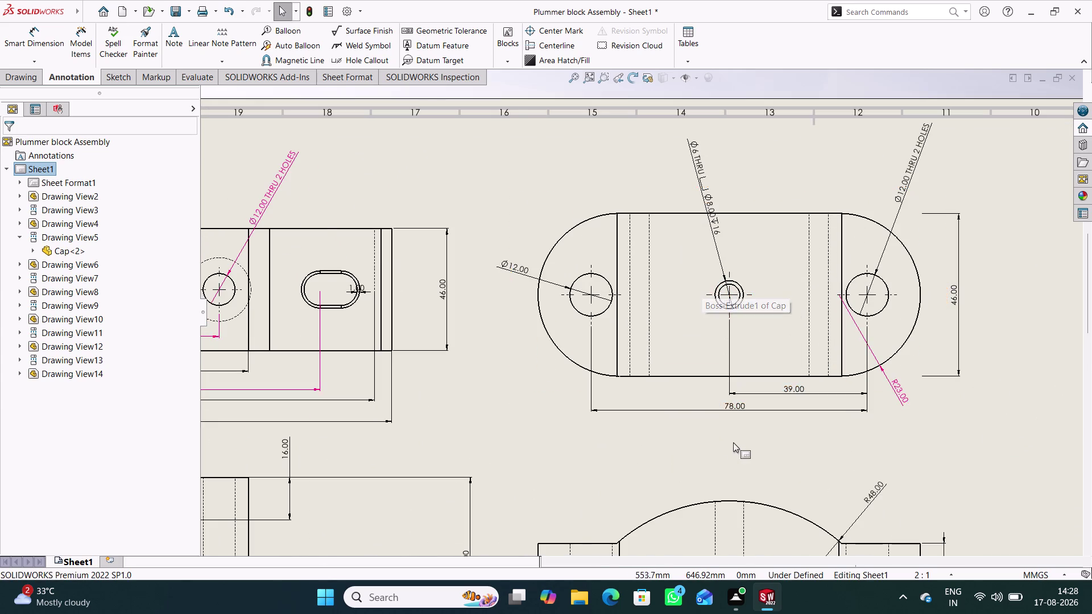
scroll(up, 3)
scroll(up, 3)
scroll(down, 3)
scroll(down, 3)
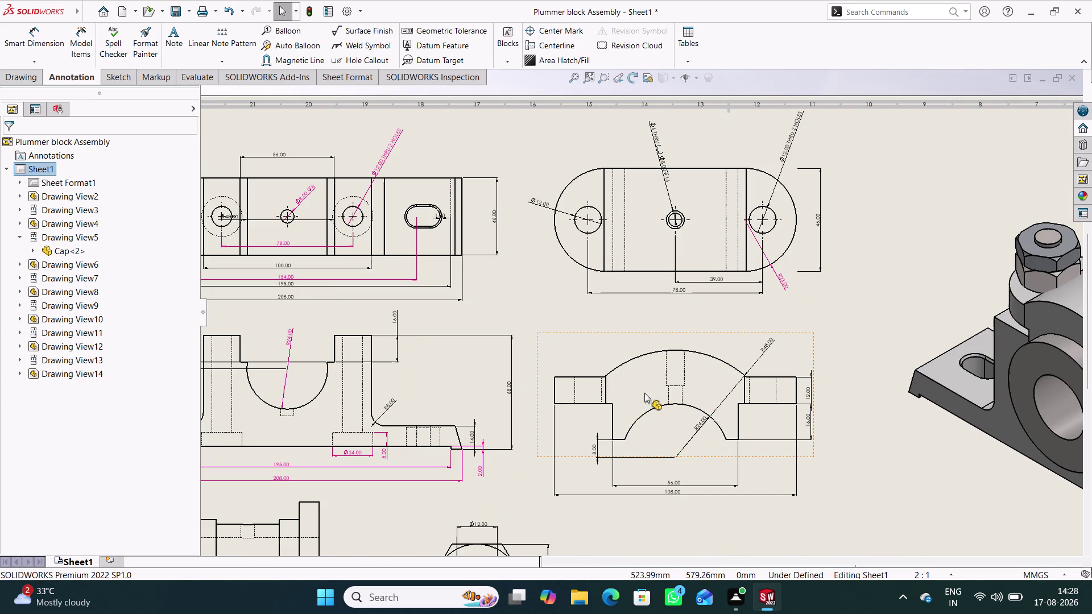
scroll(down, 3)
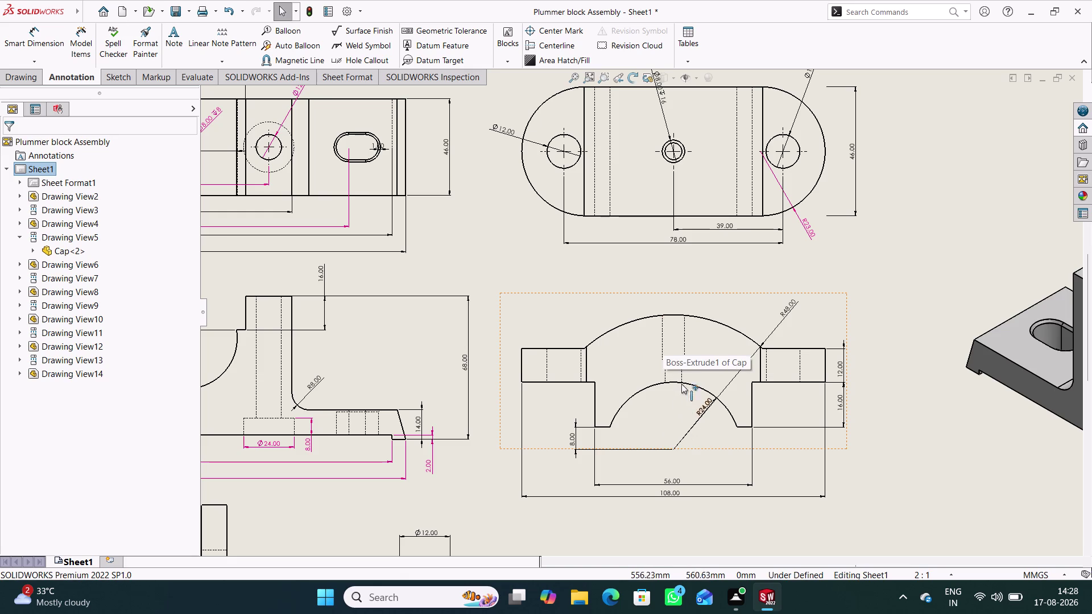
click(55, 42)
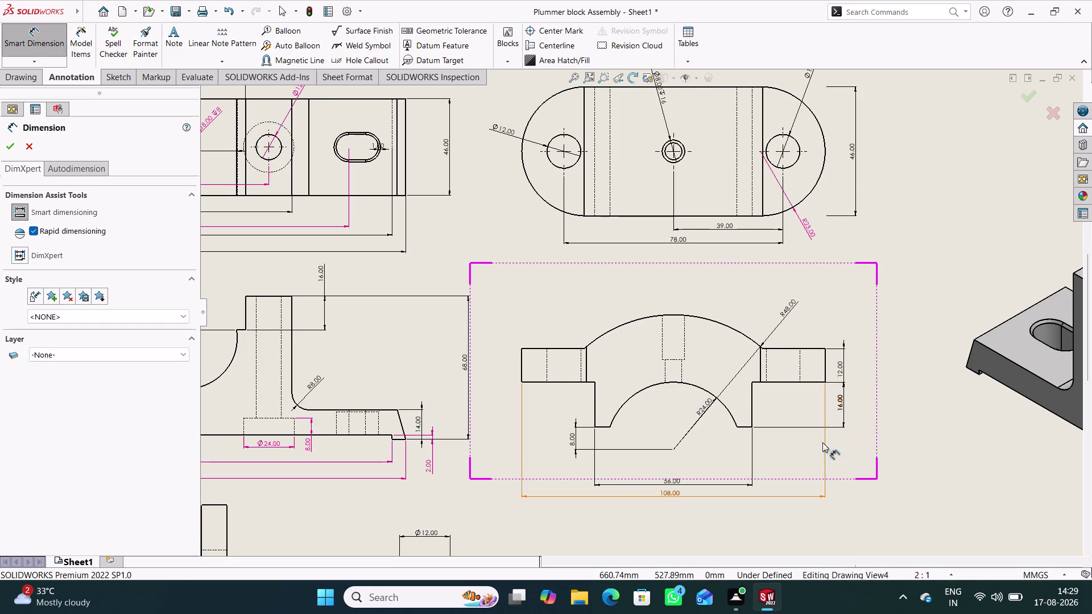
Pick an edge of the cap view, operate the dimension toolbar, and zoom to the brasses view.
click(742, 428)
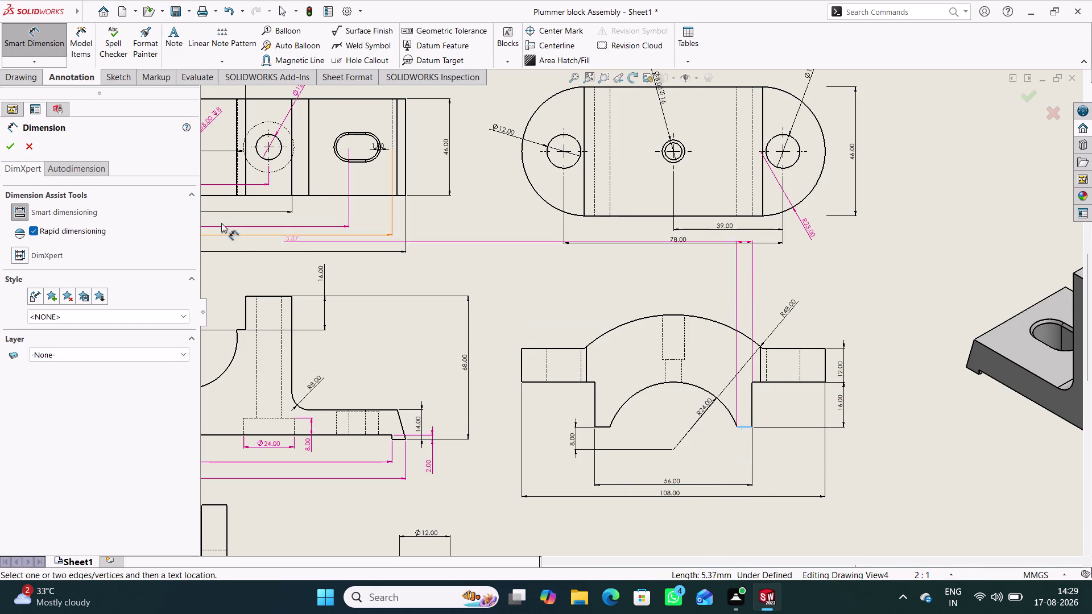
click(57, 44)
click(49, 45)
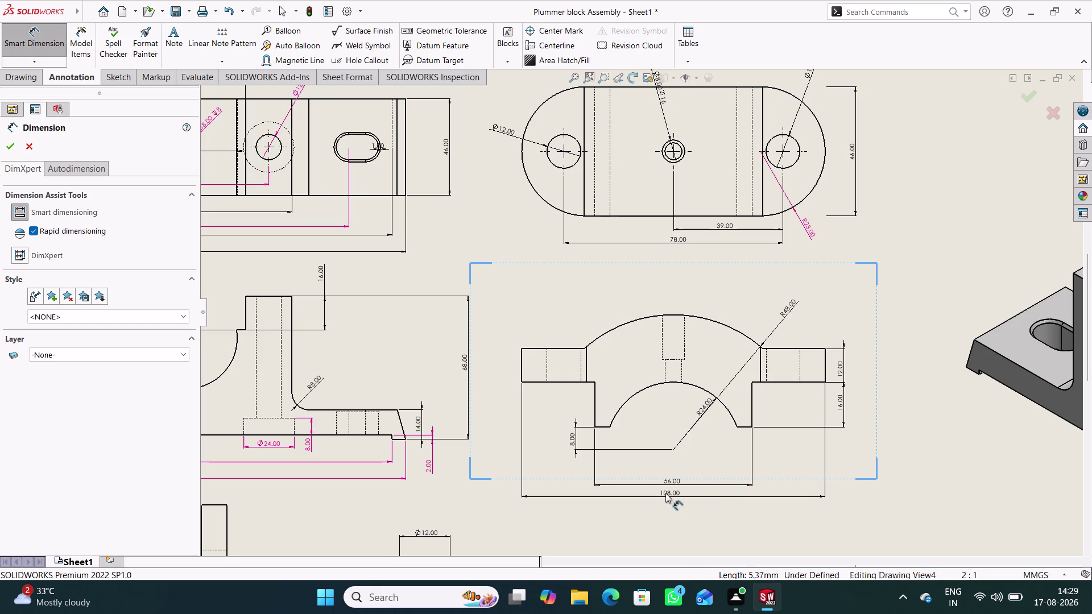
scroll(up, 3)
scroll(up, 3)
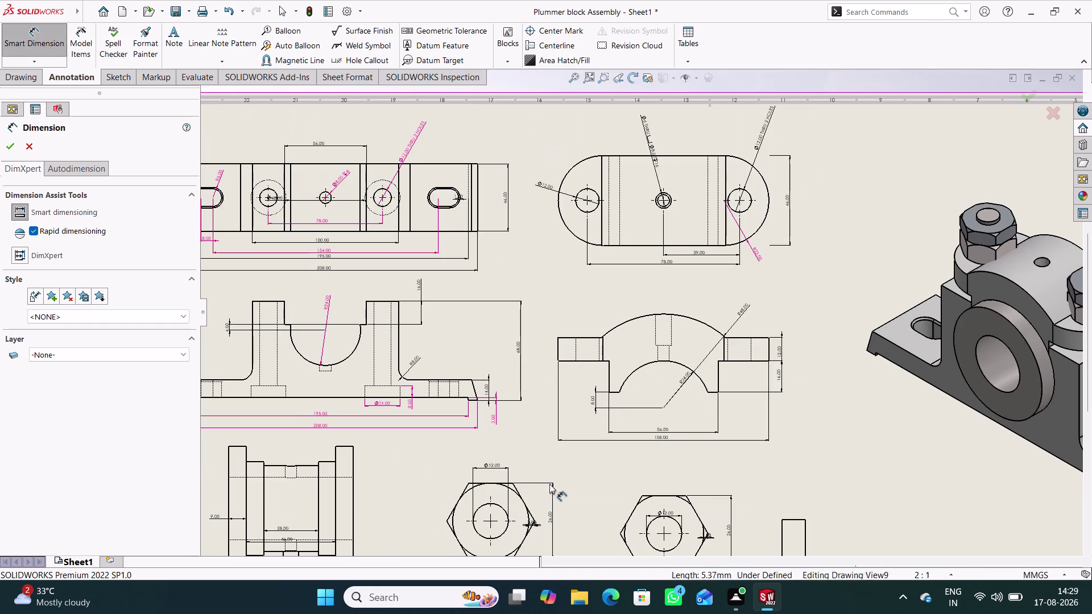
scroll(up, 3)
scroll(down, 3)
scroll(down, 3)
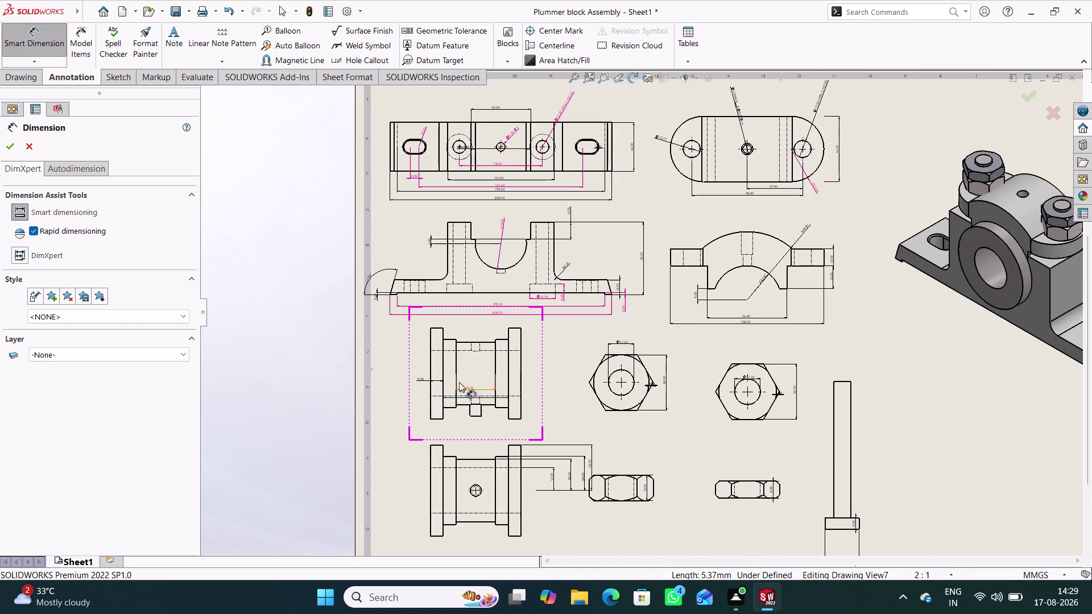
scroll(down, 3)
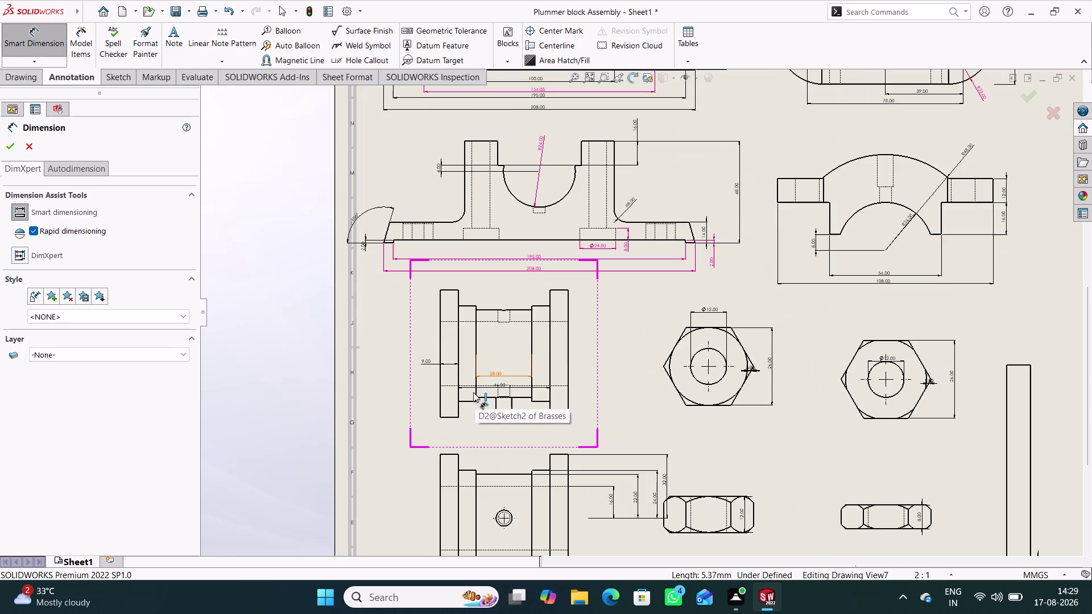
scroll(down, 3)
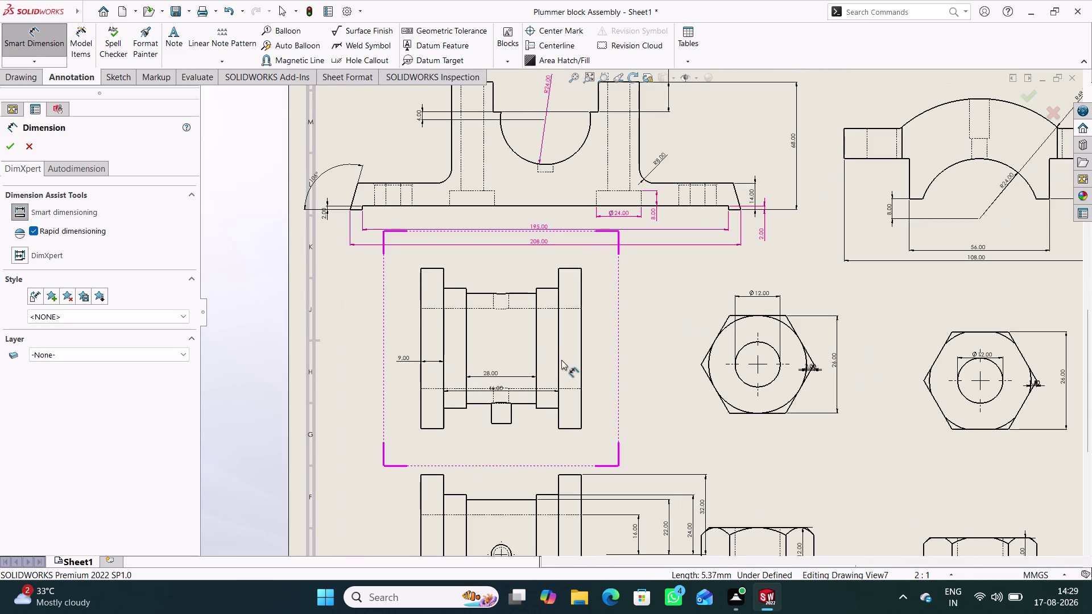
scroll(up, 3)
scroll(down, 3)
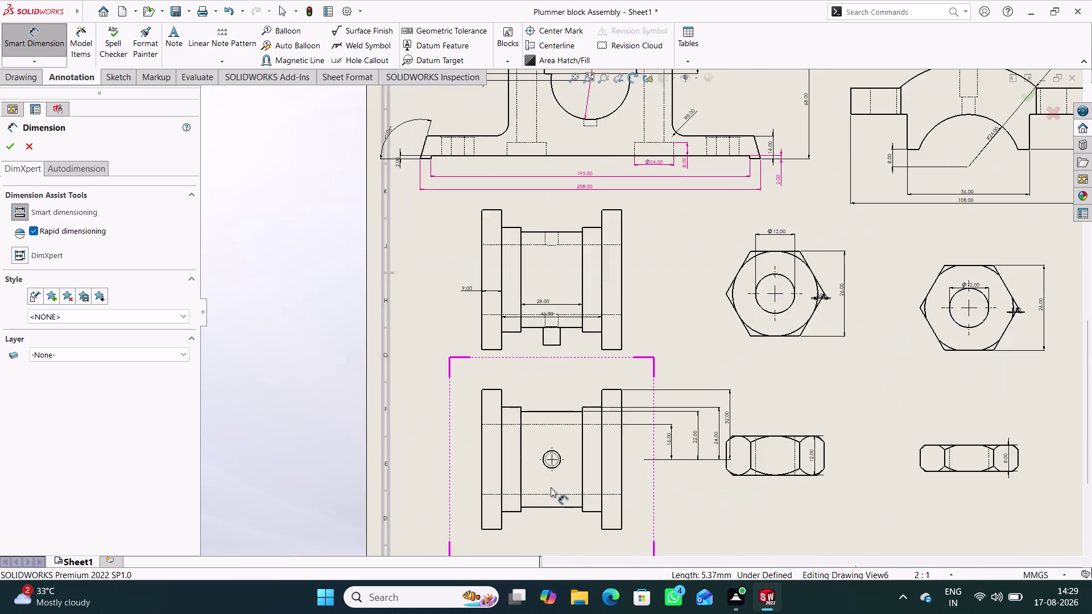
scroll(down, 3)
scroll(down, 3)
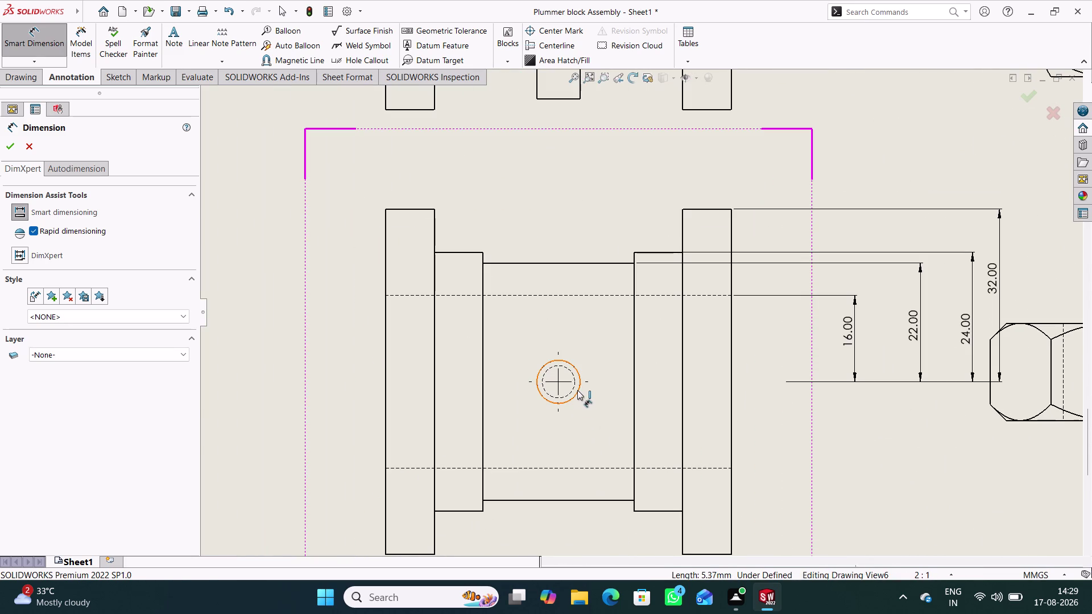
Add the ⌀8.00 hole diameter and 32.00 height dimensions to the brasses view.
click(578, 390)
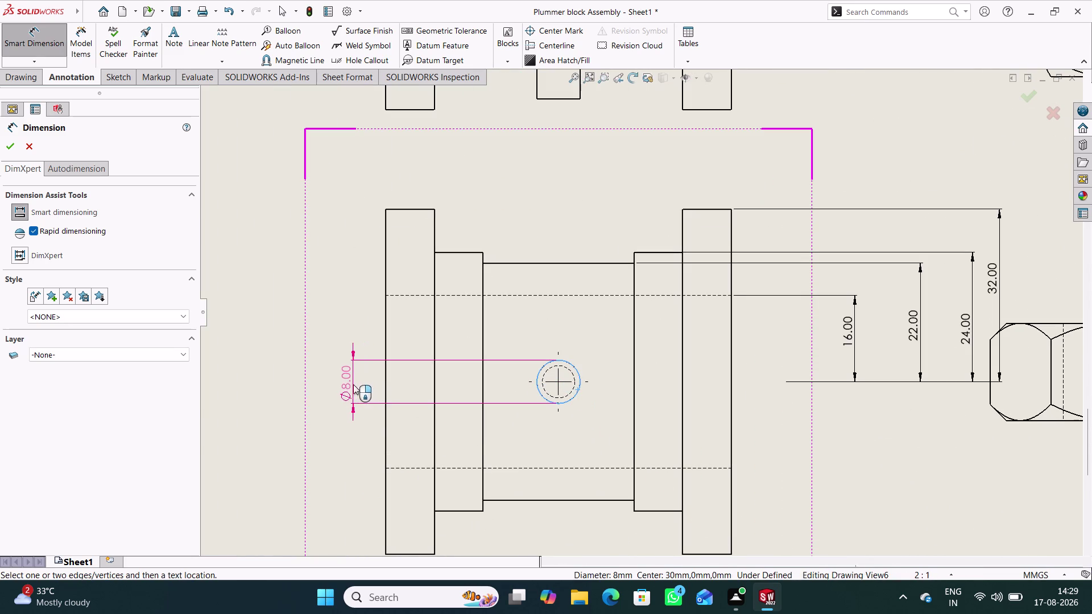
click(360, 448)
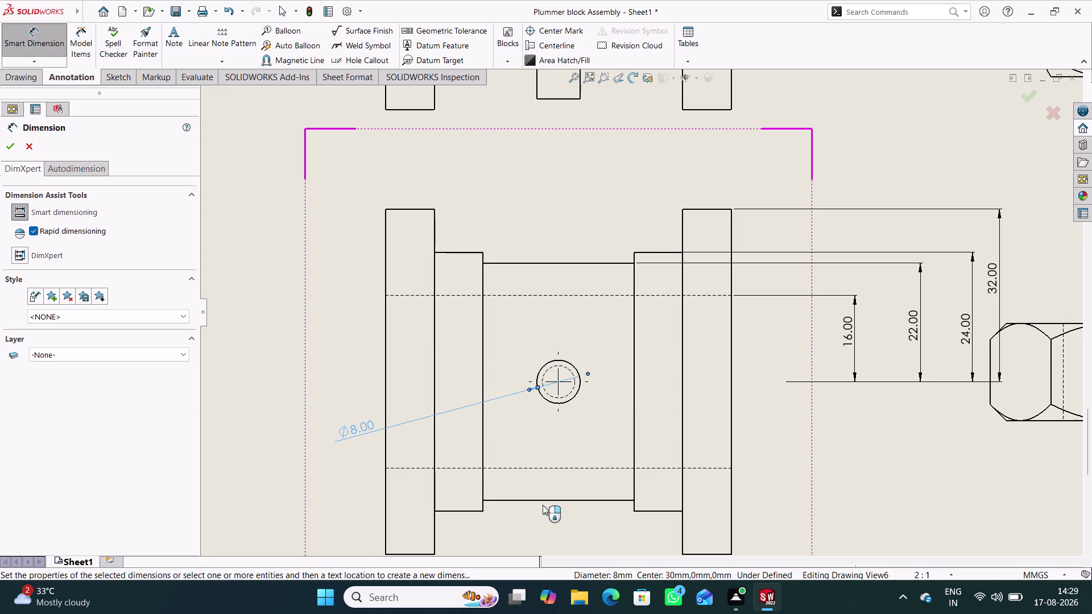
click(550, 540)
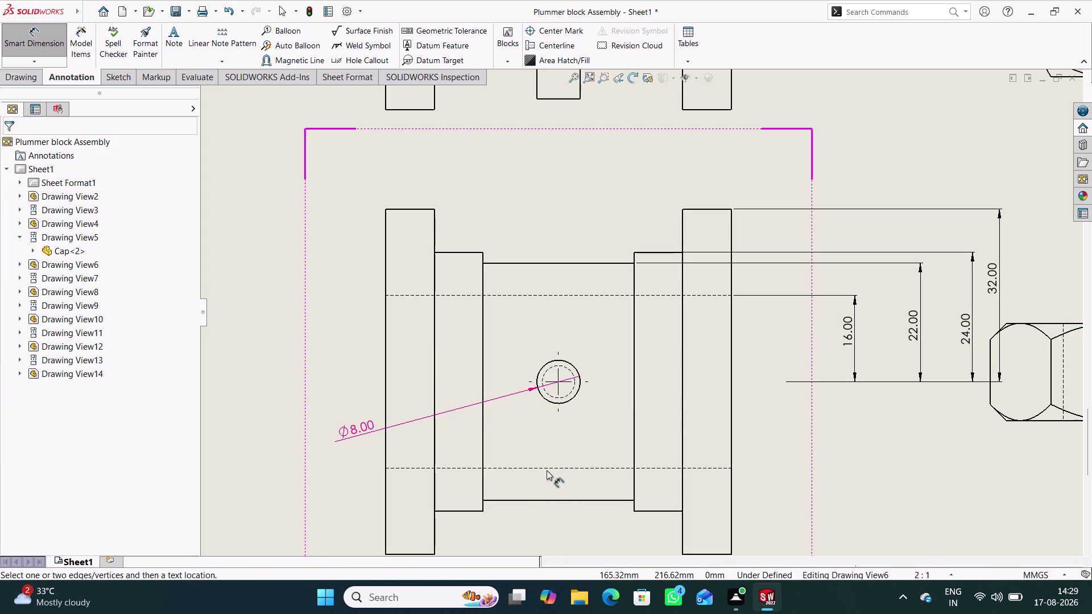
scroll(up, 3)
scroll(up, 3)
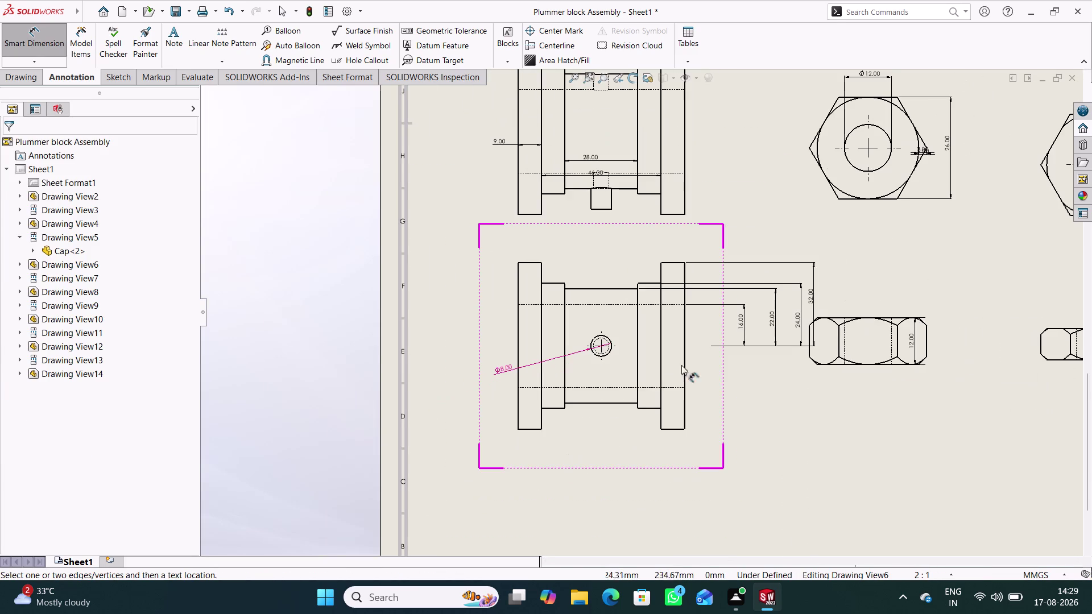
scroll(up, 3)
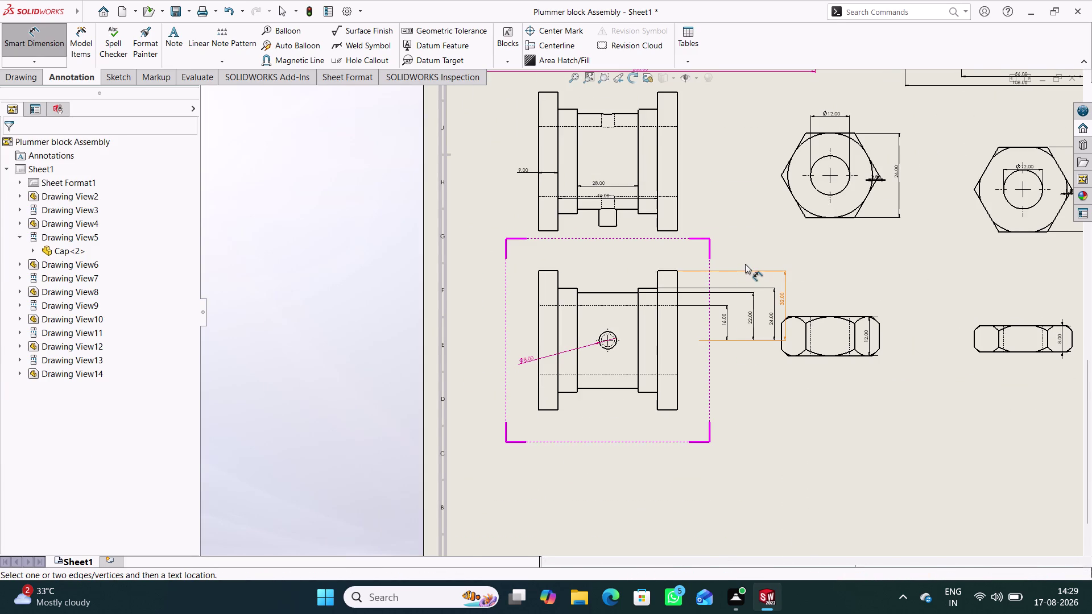
scroll(up, 3)
scroll(down, 3)
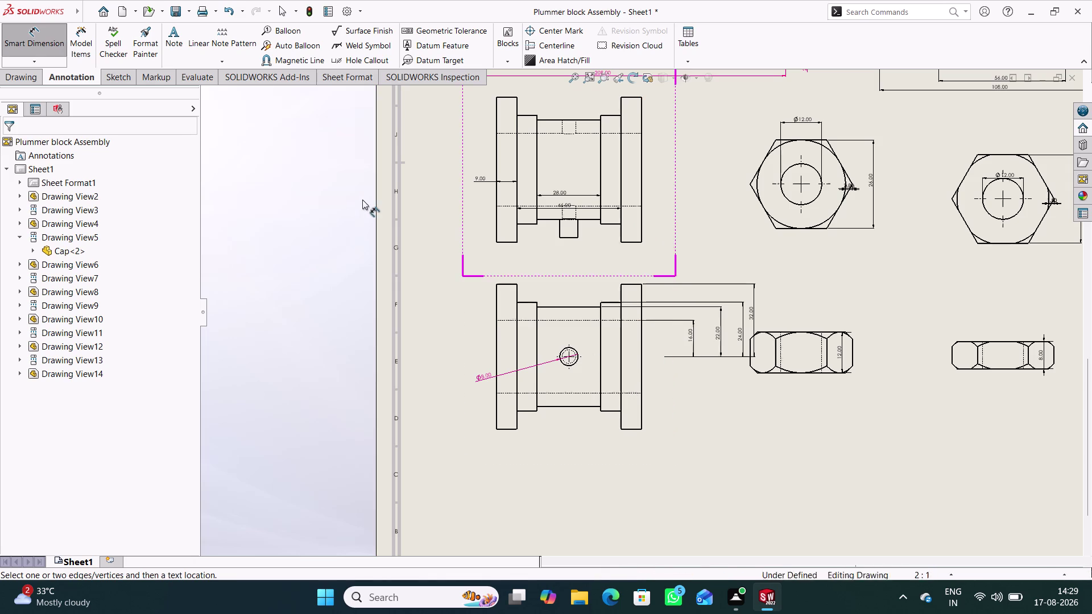
click(54, 47)
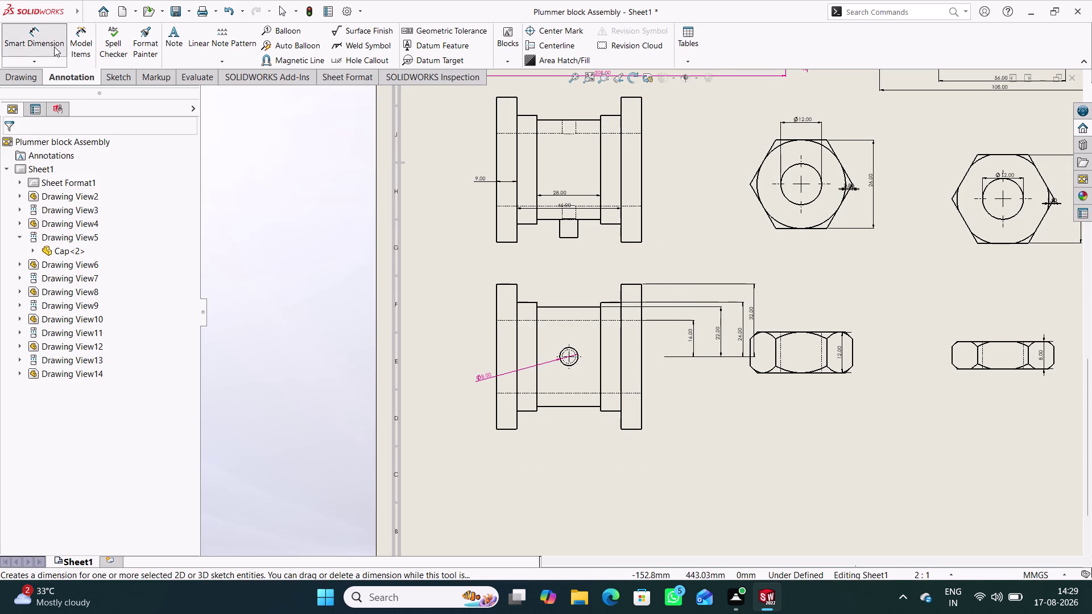
Lock focus on Drawing View6 and run a horizontal Section View cutting line through its centre.
right_click(658, 239)
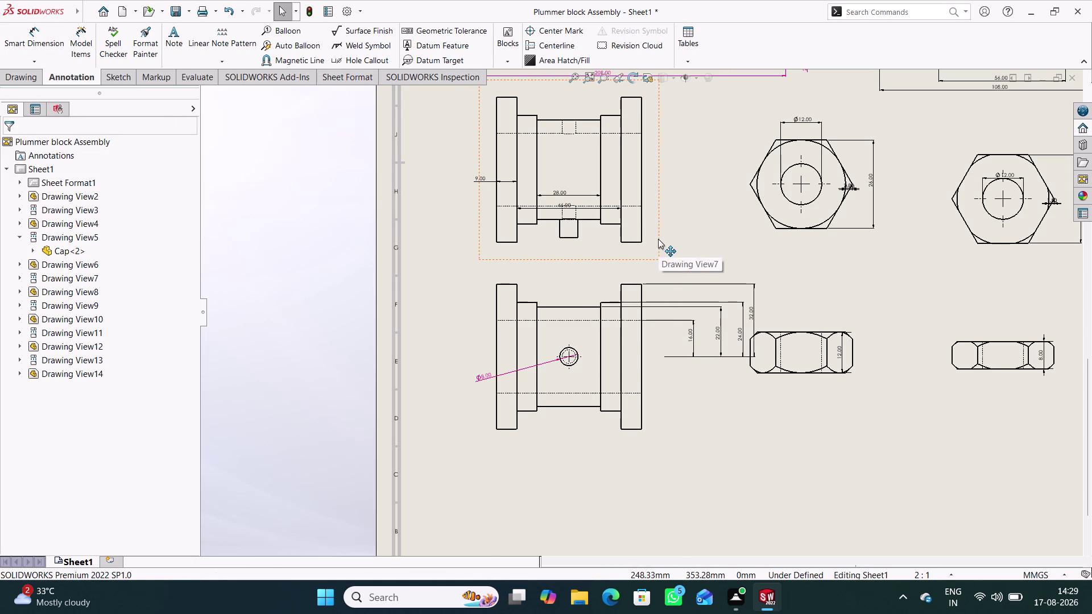
click(442, 261)
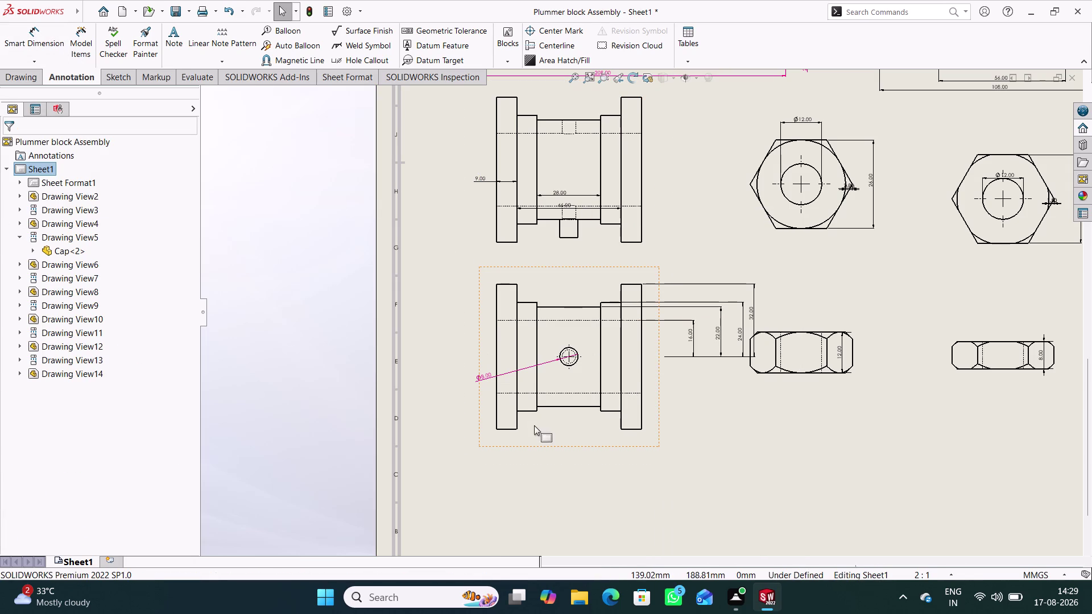
double_click(531, 448)
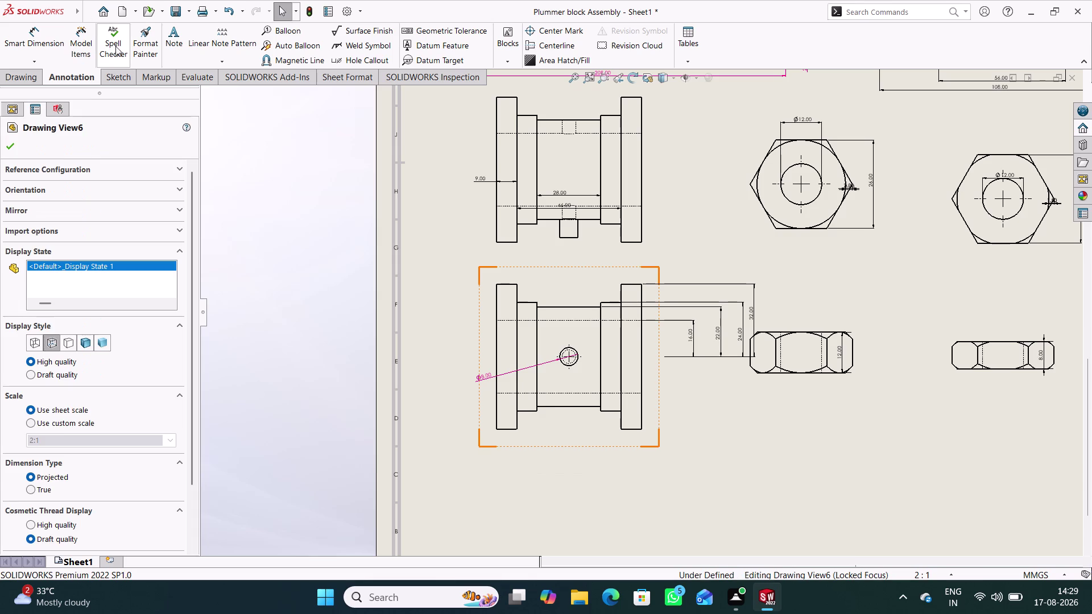
click(31, 78)
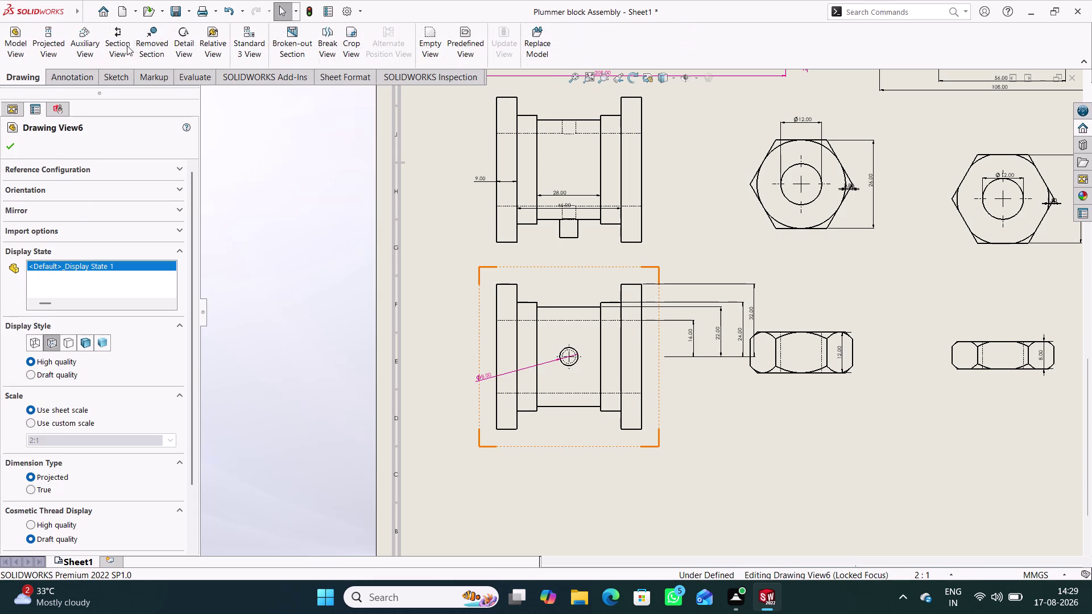
click(119, 41)
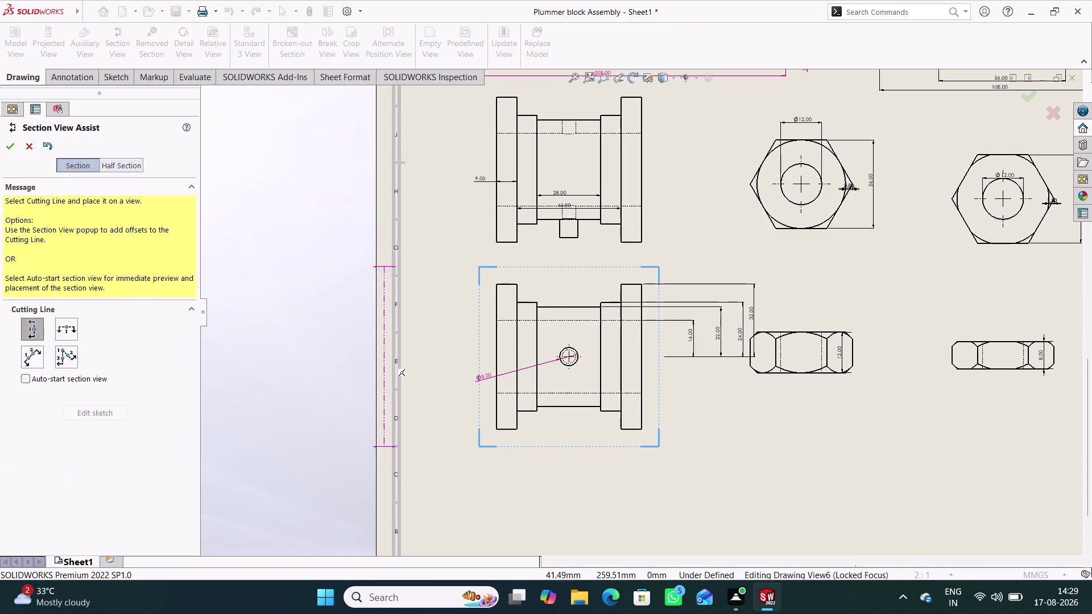
click(58, 327)
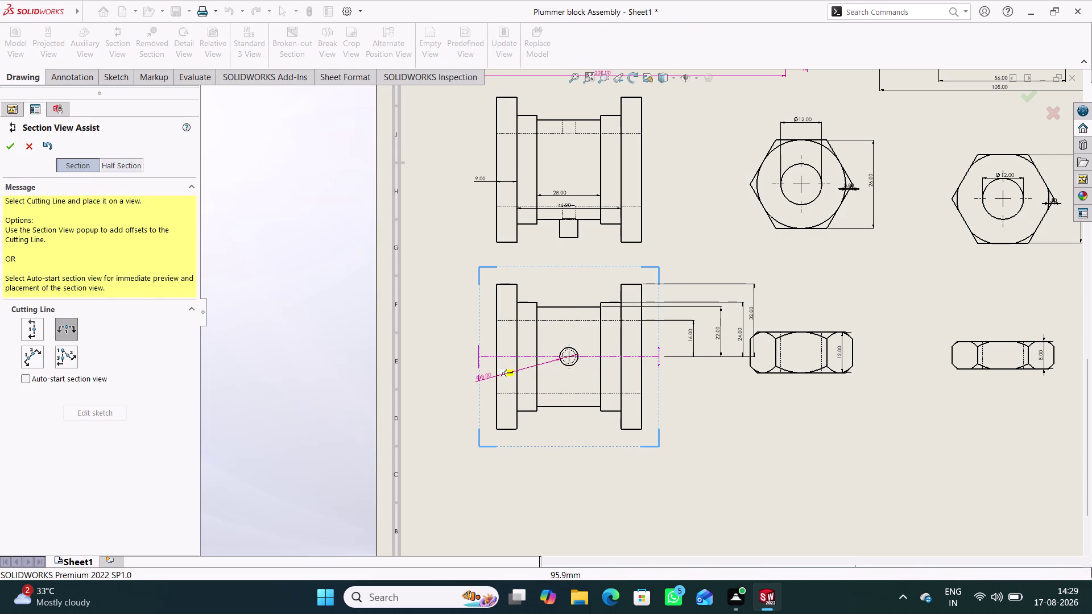
click(568, 356)
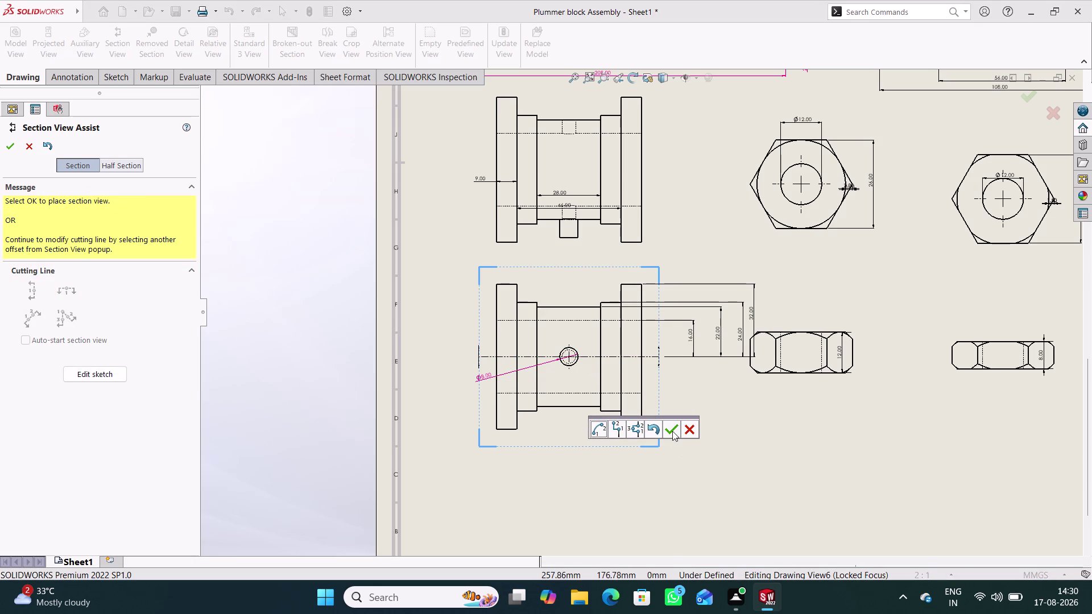
click(672, 431)
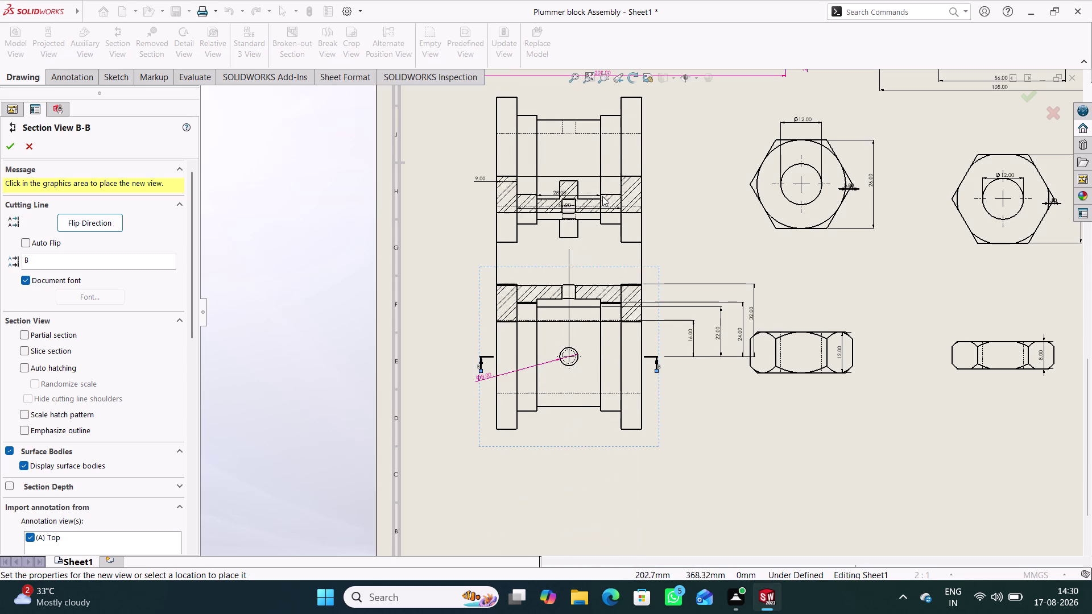
Zoom out, drop Section View B-B below Drawing View6, and accept it.
scroll(up, 3)
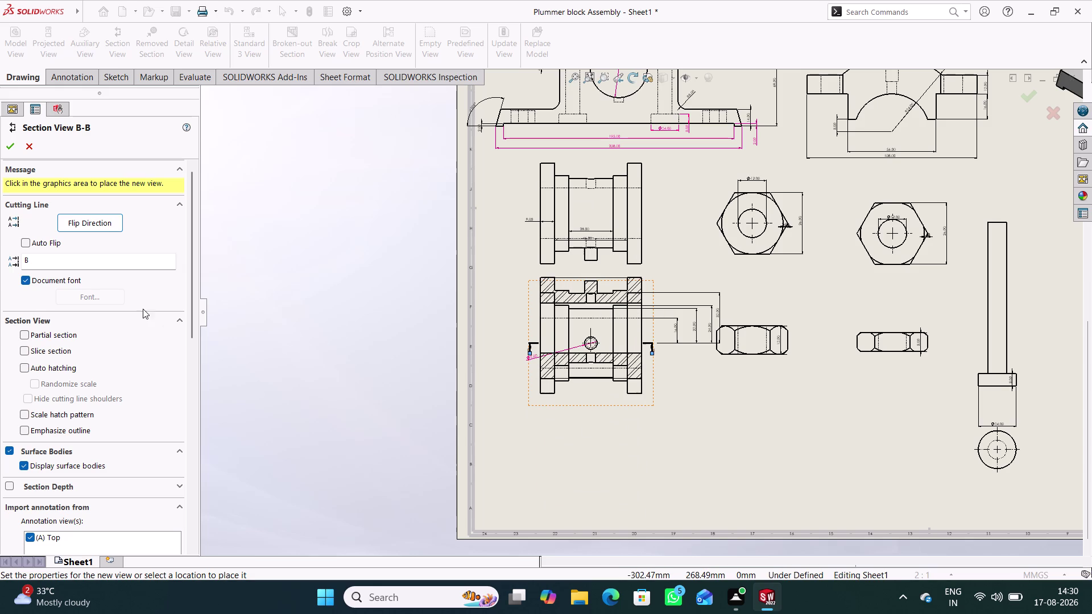
click(104, 224)
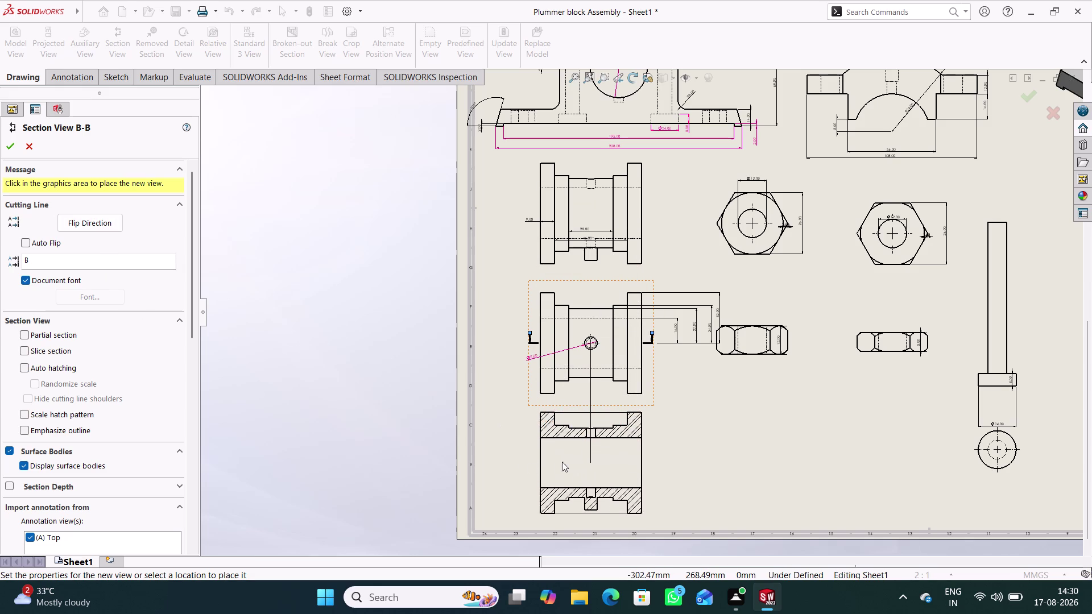
click(628, 463)
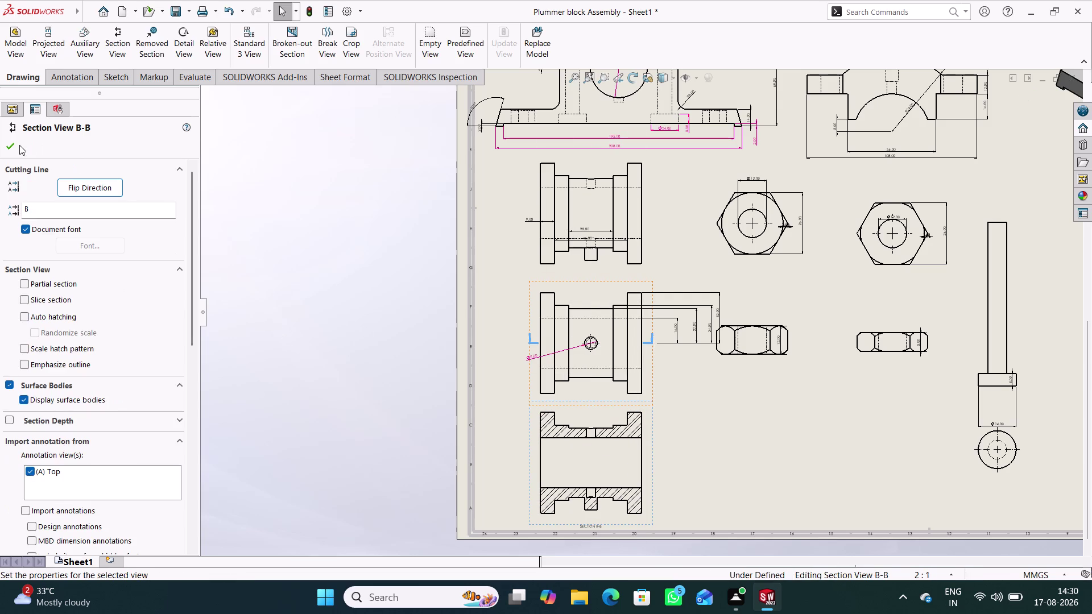
click(10, 147)
right_click(652, 260)
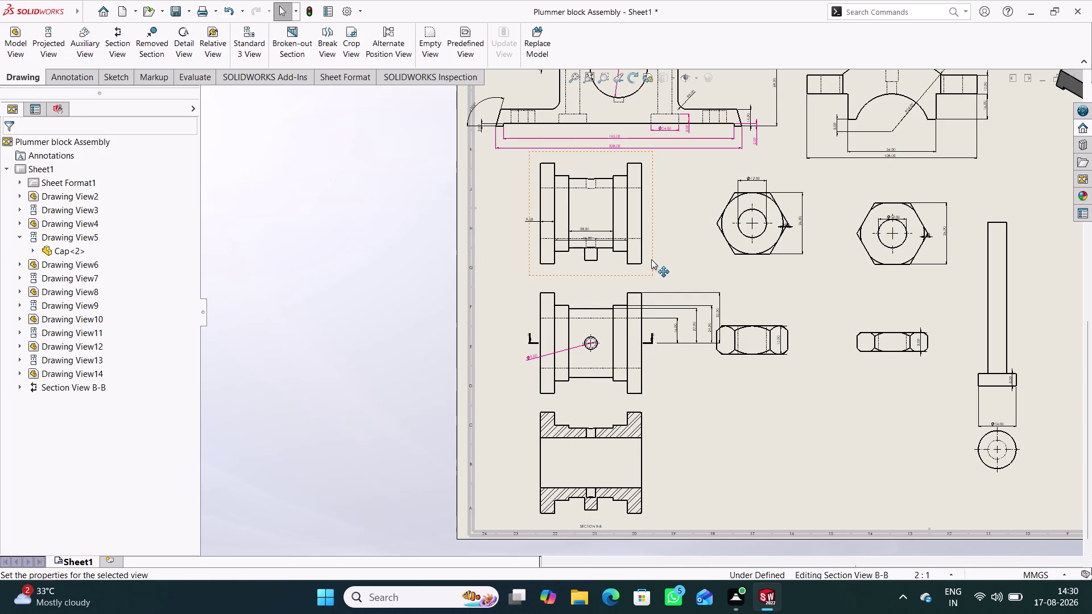
Delete the extra top brasses view and move the front view and section B-B up into its space.
click(716, 446)
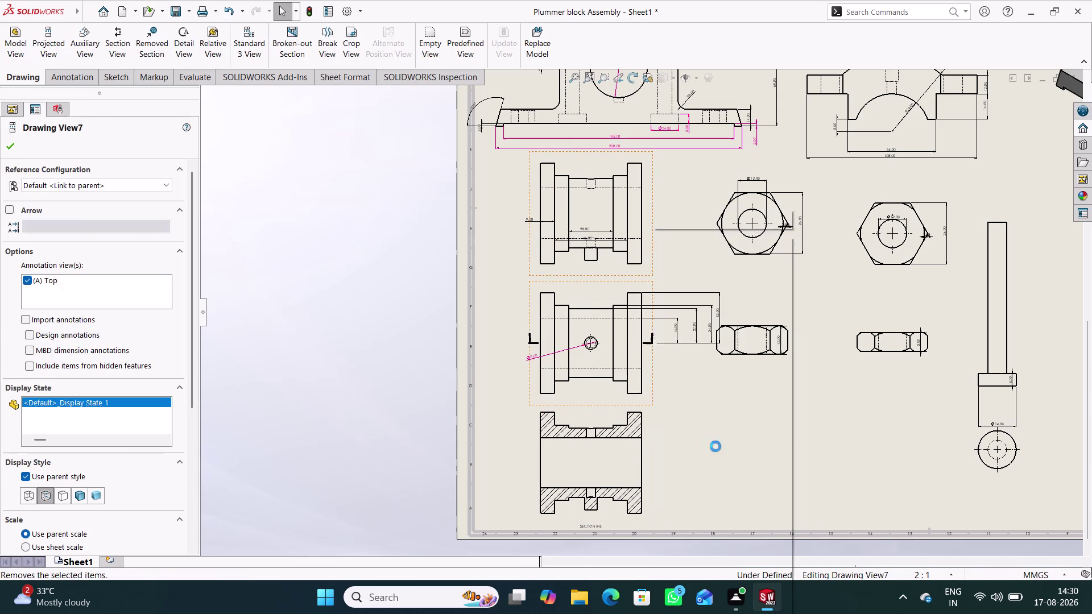
click(634, 246)
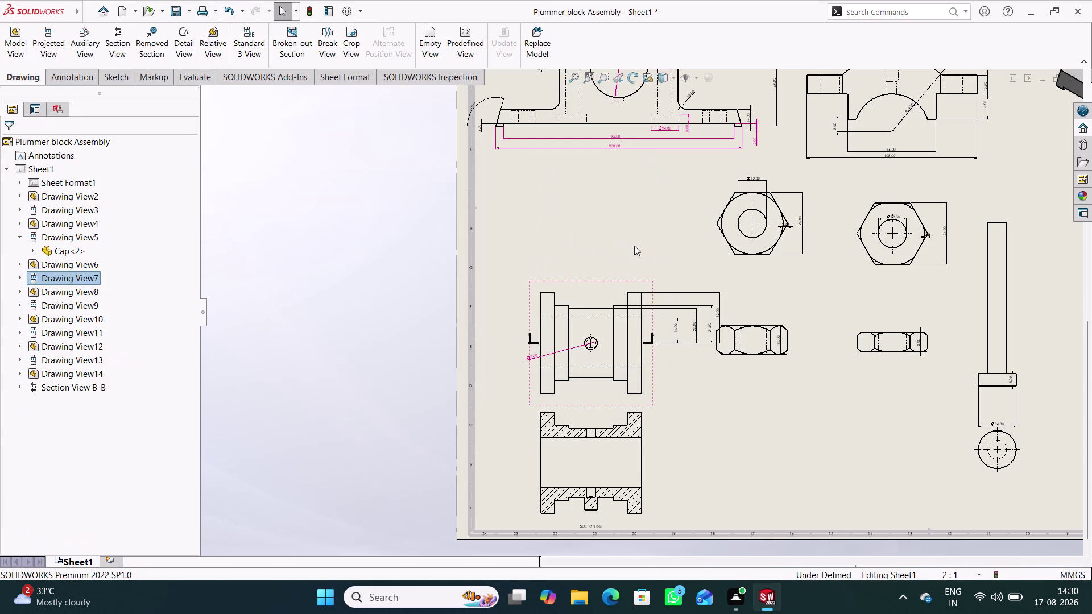
drag(651, 383, 652, 335)
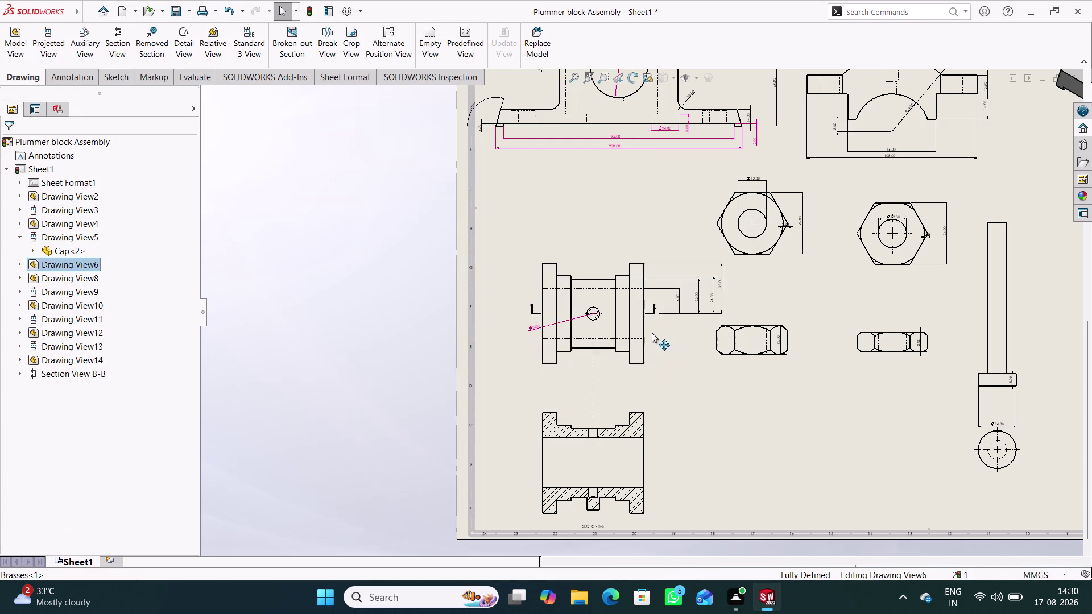
drag(652, 334, 631, 268)
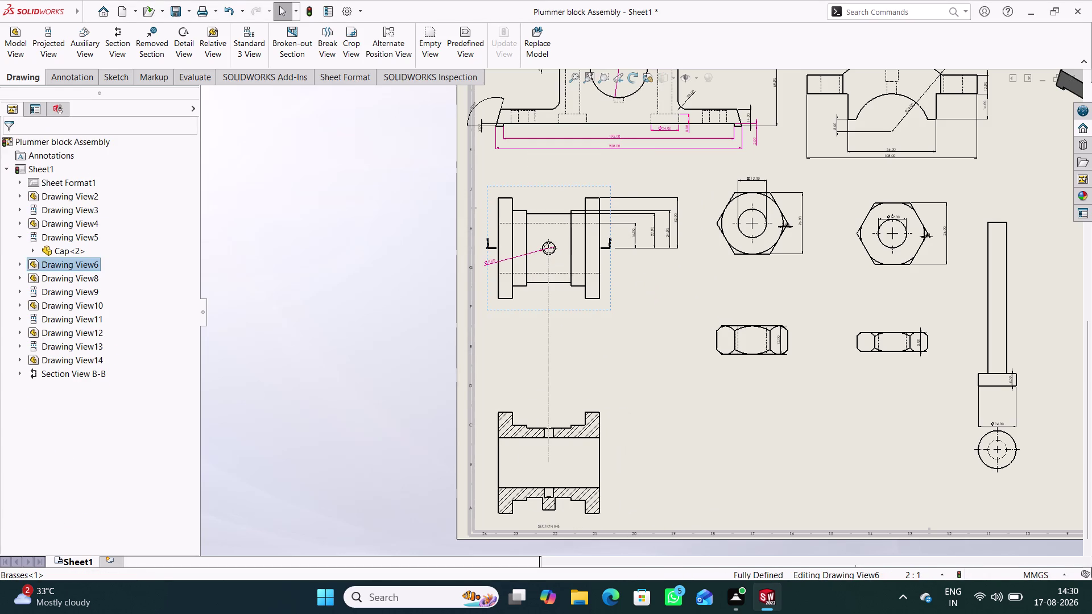
drag(611, 452, 644, 392)
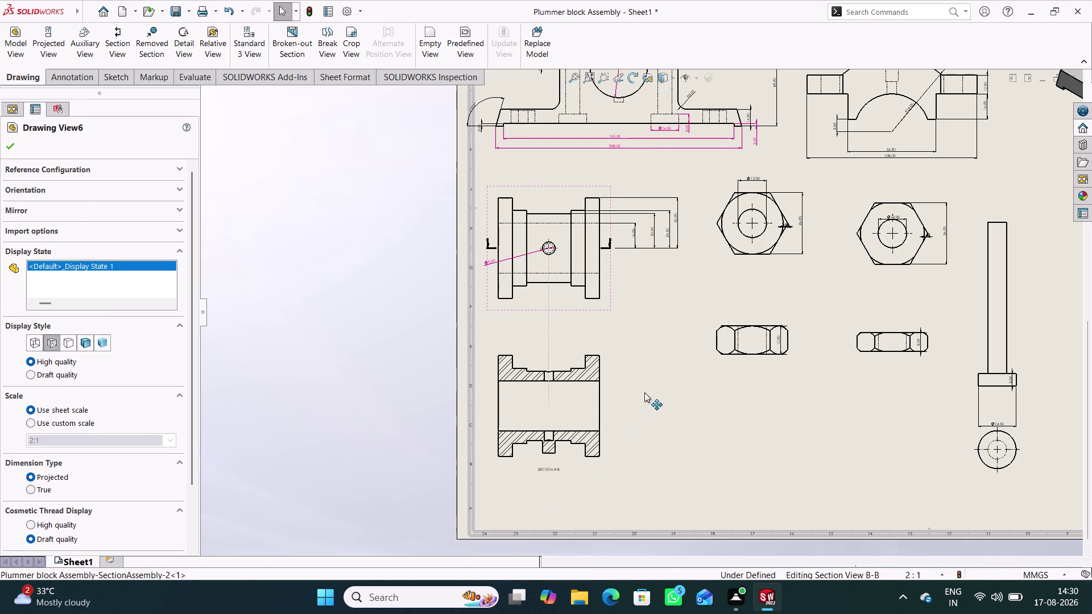
drag(644, 392, 679, 381)
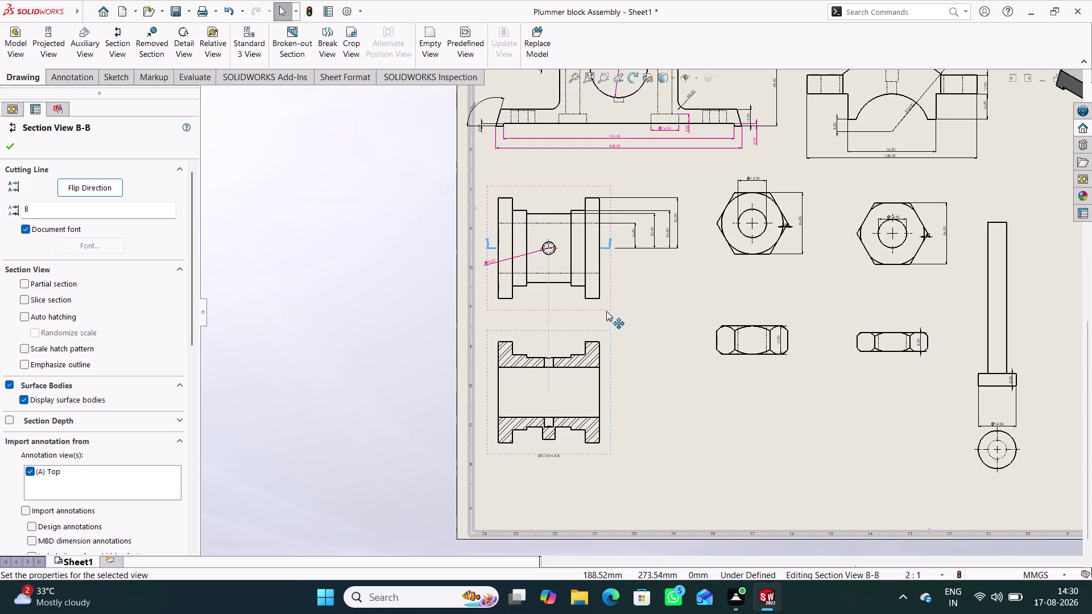
drag(615, 307, 649, 298)
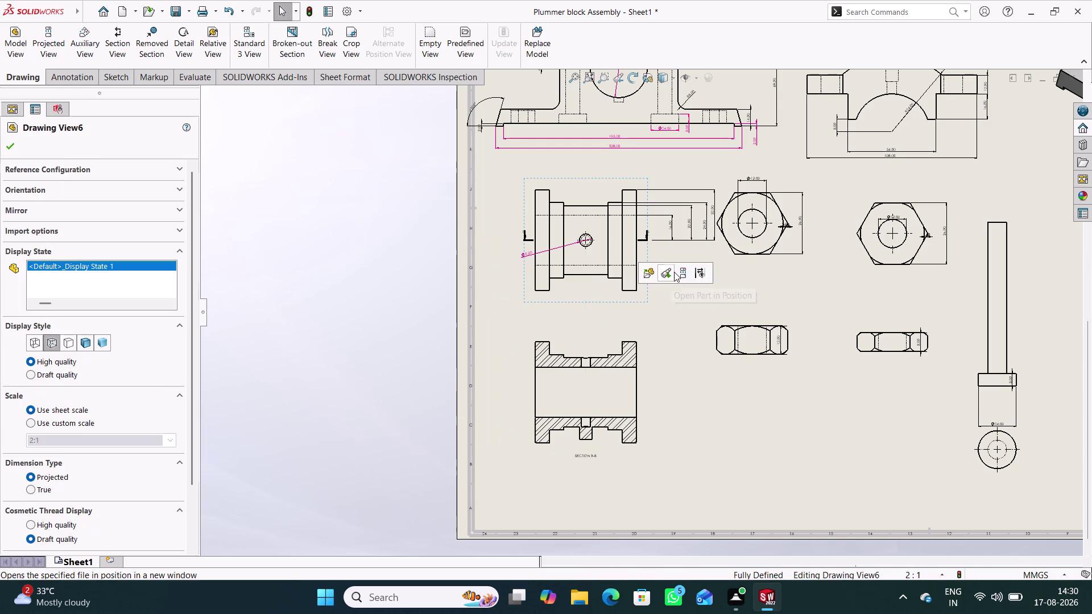
Shift the 16.00 height dimension outward beside the brasses front view.
scroll(down, 3)
scroll(down, 3)
scroll(down, 3)
scroll(up, 3)
scroll(up, 3)
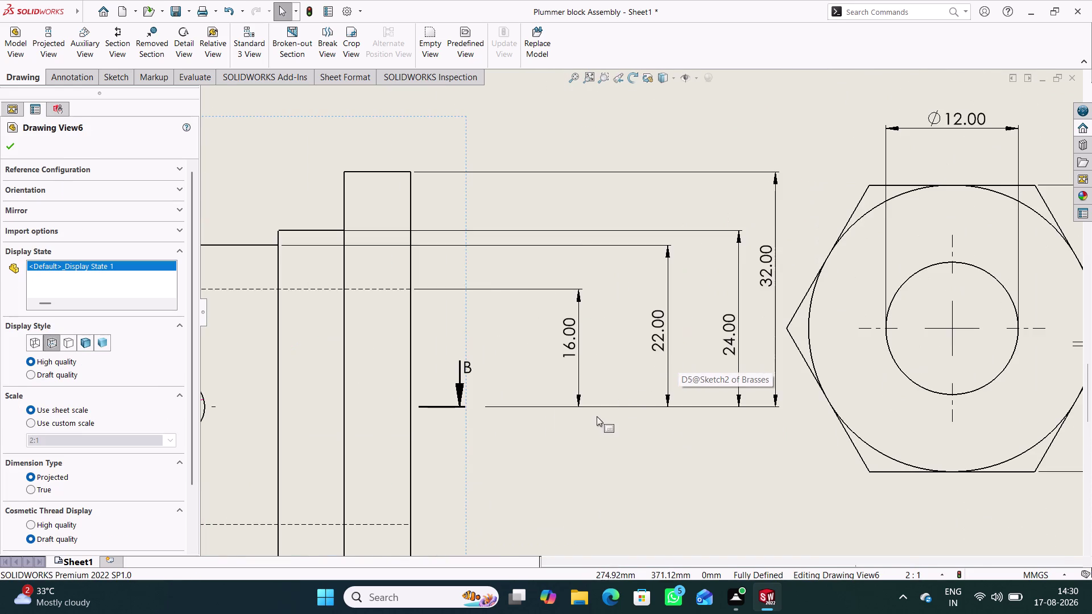
scroll(up, 3)
drag(615, 323, 606, 322)
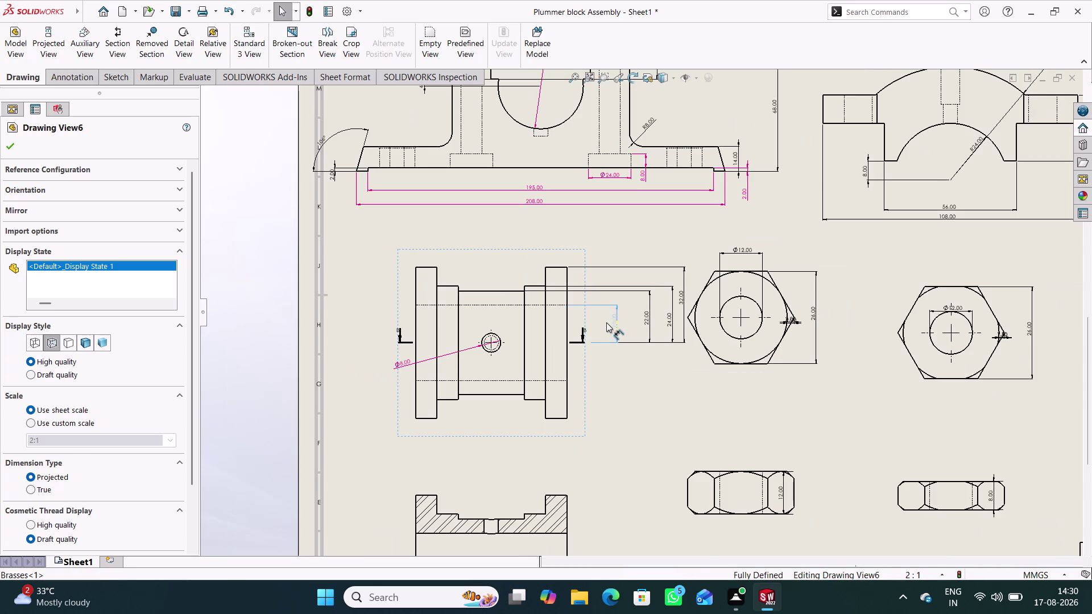
drag(606, 322, 601, 322)
click(624, 391)
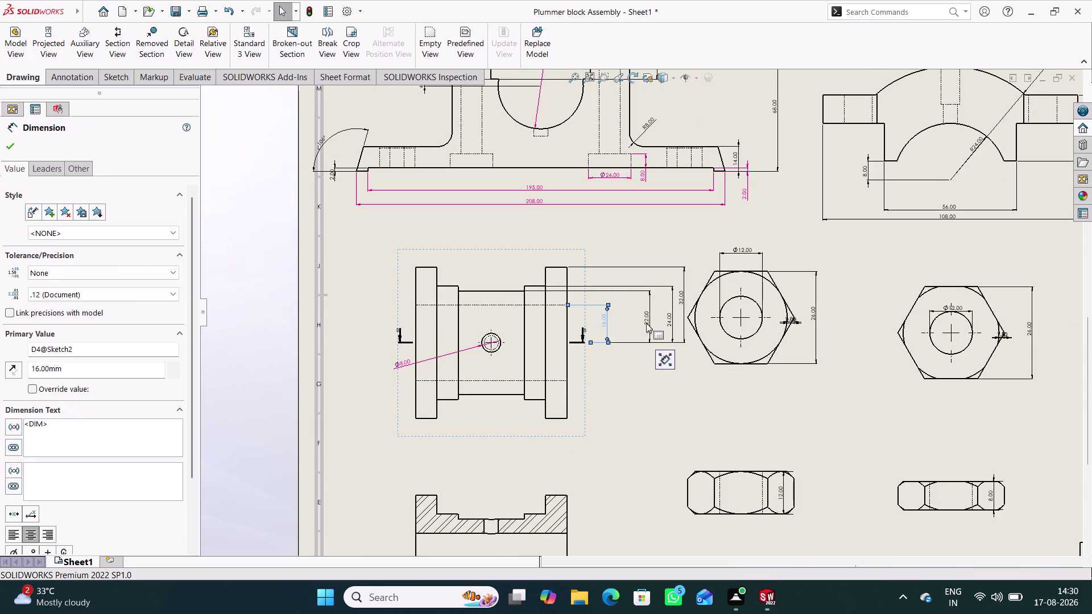
Space the 22.00 and 32.00 height dimensions outward, with 32.00 outermost.
drag(647, 320, 623, 319)
click(626, 393)
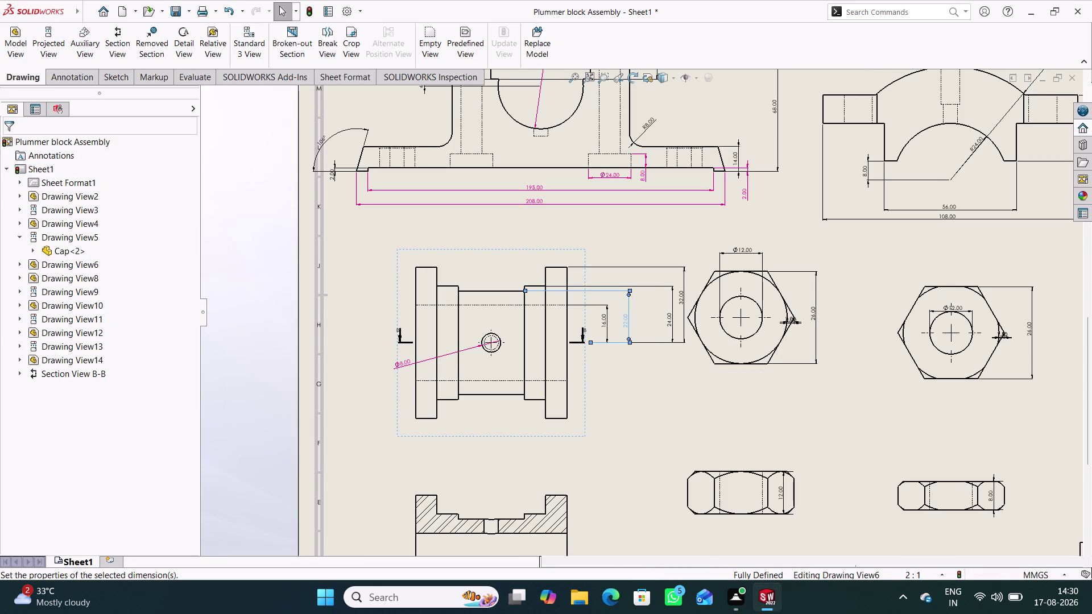
drag(670, 321, 638, 316)
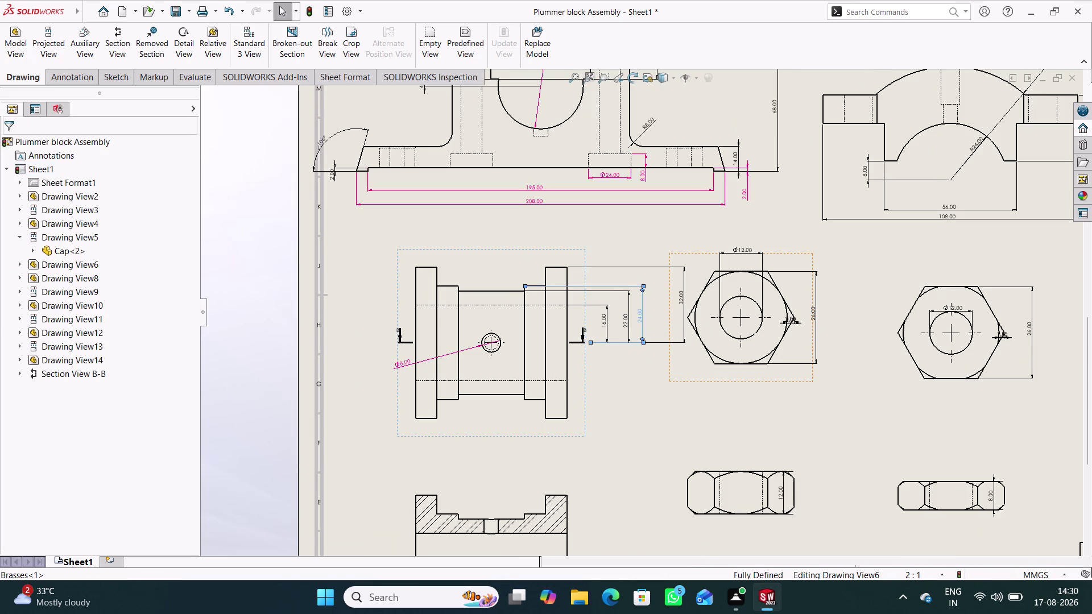
click(634, 405)
drag(682, 299, 659, 303)
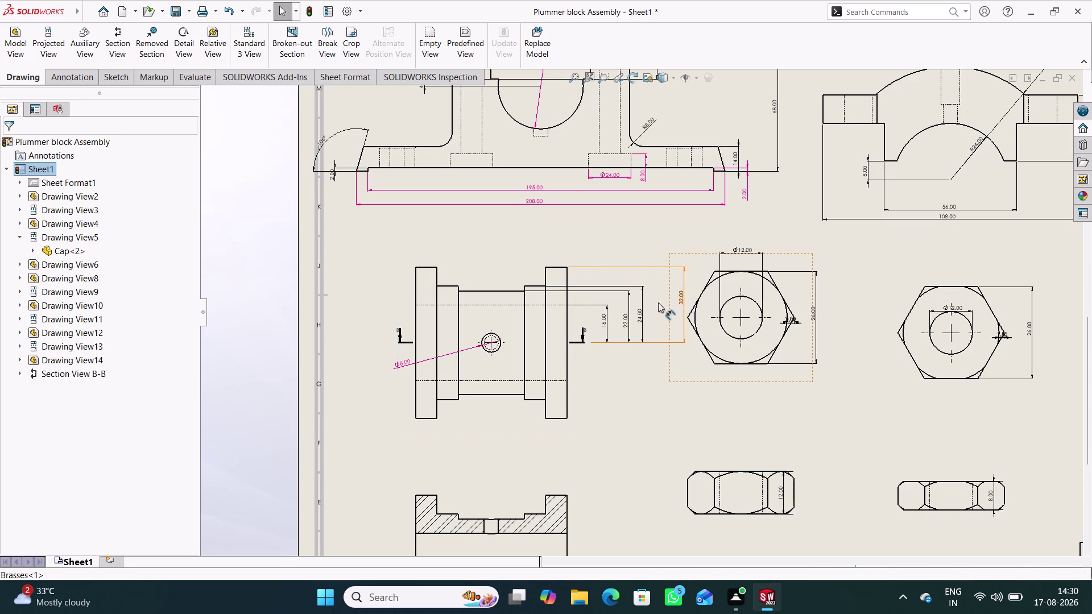
drag(659, 302, 653, 305)
click(615, 406)
scroll(down, 3)
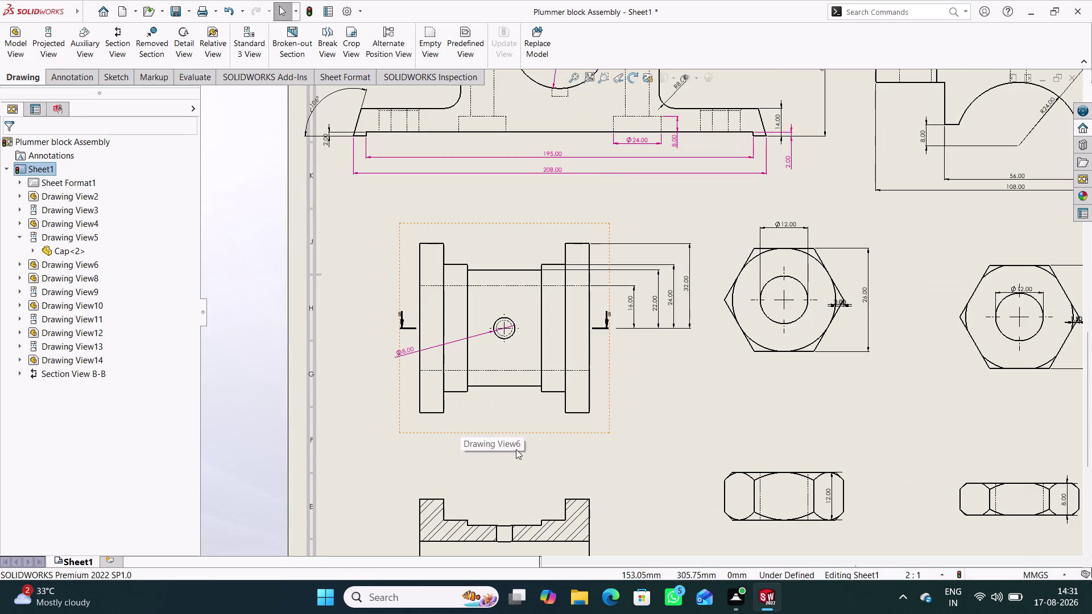
Zoom to section view B-B, select it and start Smart Dimension from the Annotation tools.
scroll(up, 3)
scroll(up, 3)
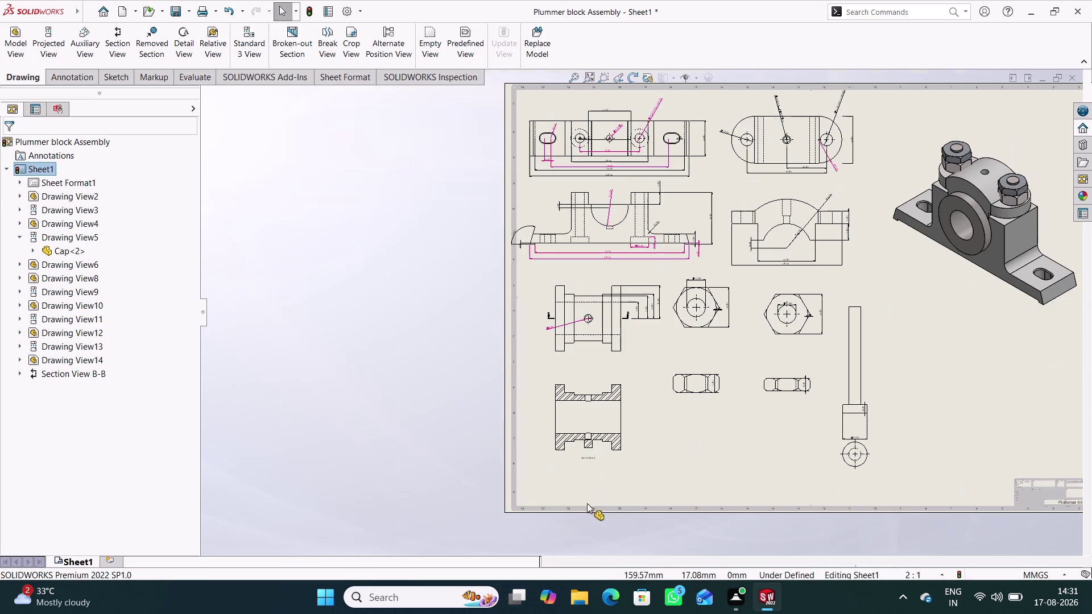
scroll(down, 3)
scroll(down, 3)
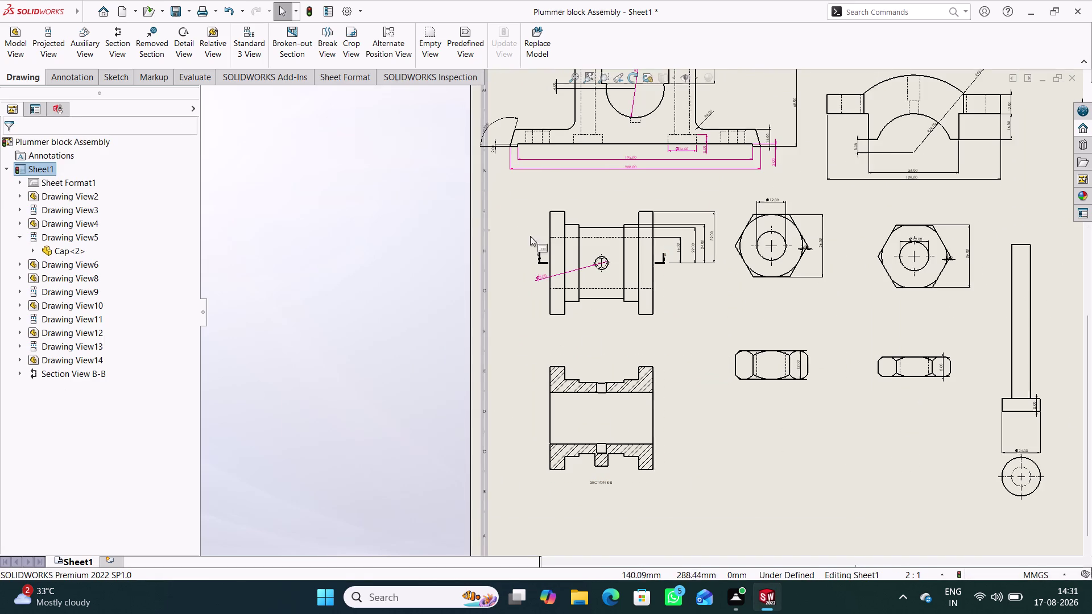
click(59, 82)
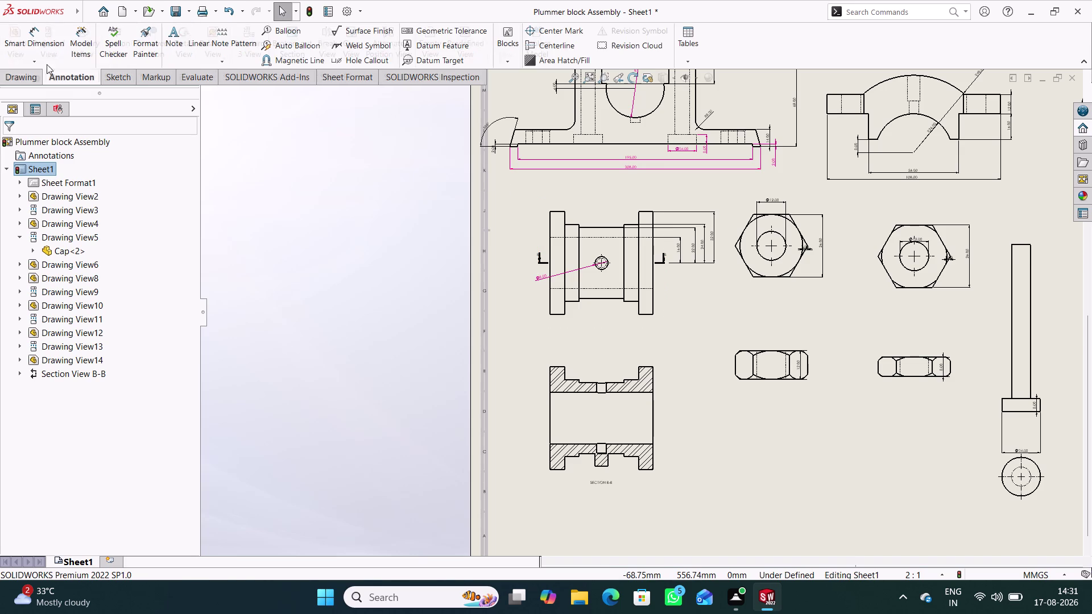
click(25, 42)
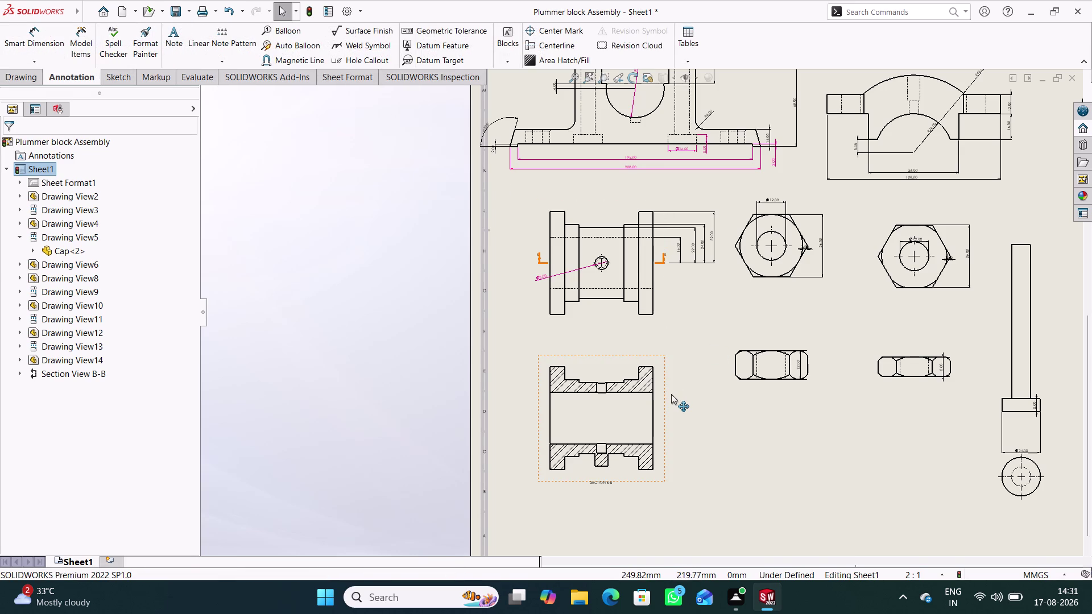
scroll(down, 3)
scroll(down, 3)
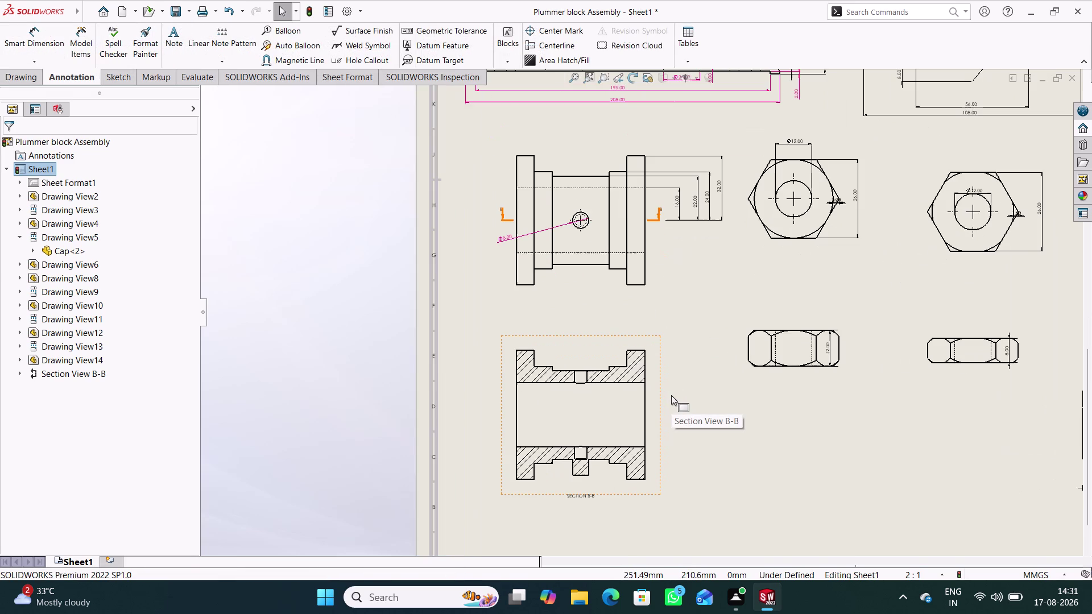
click(640, 446)
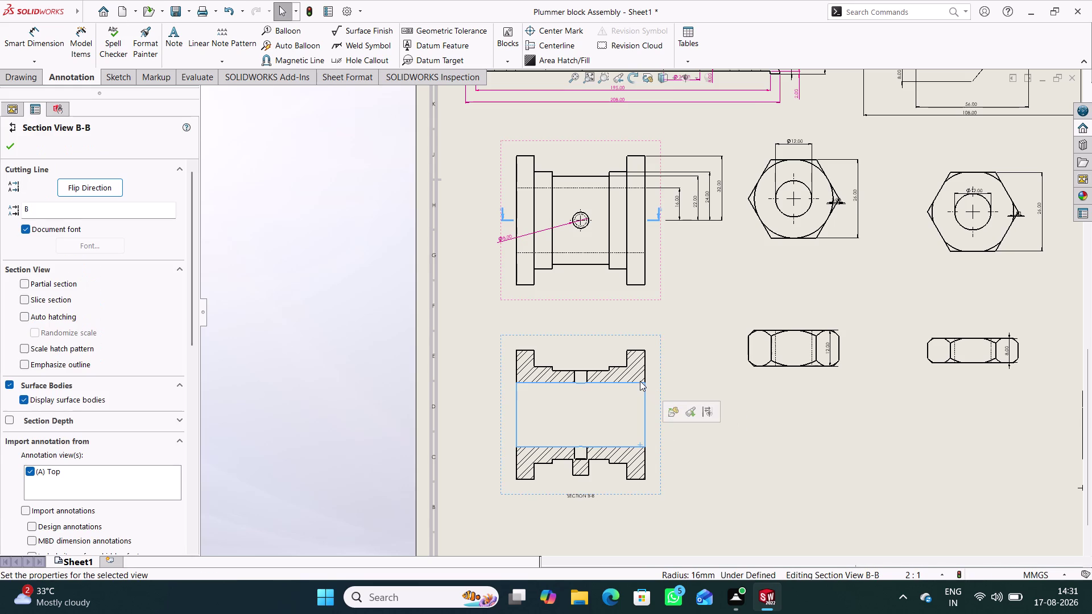
click(639, 381)
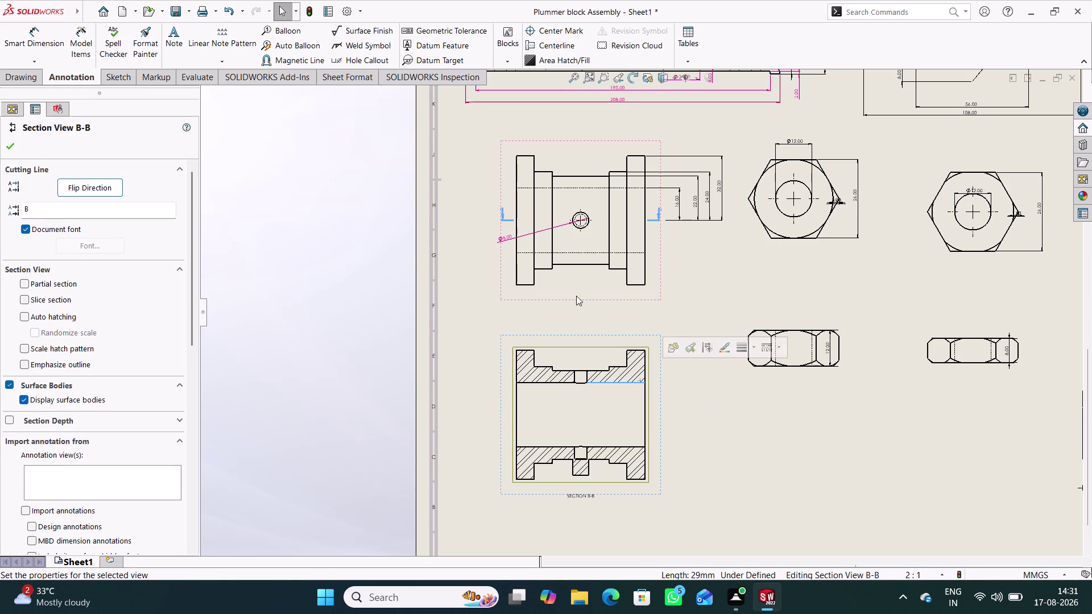
click(45, 42)
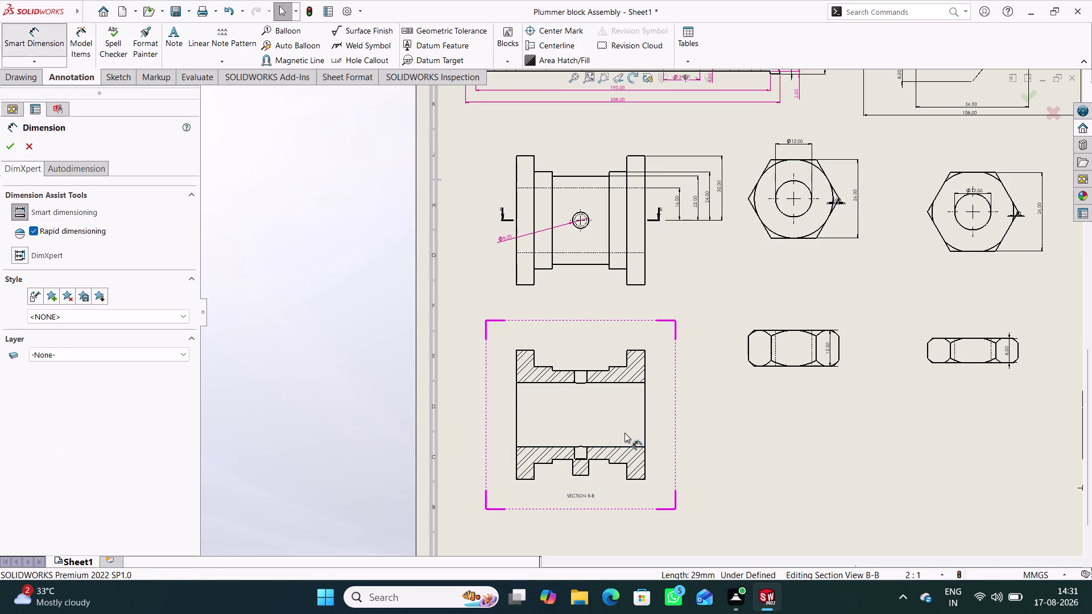
Dimension the bore of section B-B as Ø32 between its upper and lower edges.
click(630, 448)
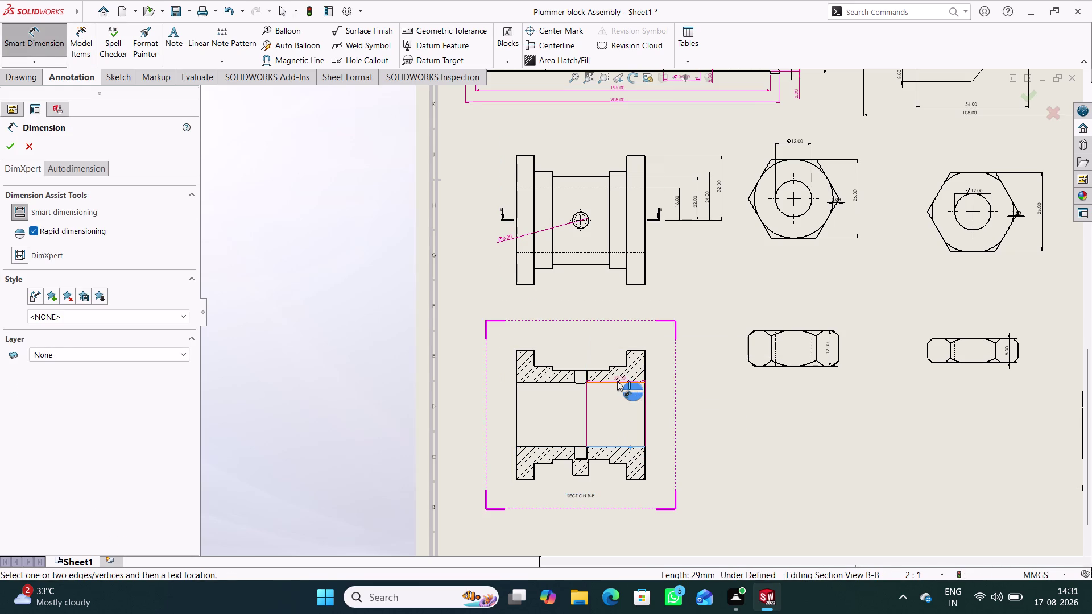
click(617, 381)
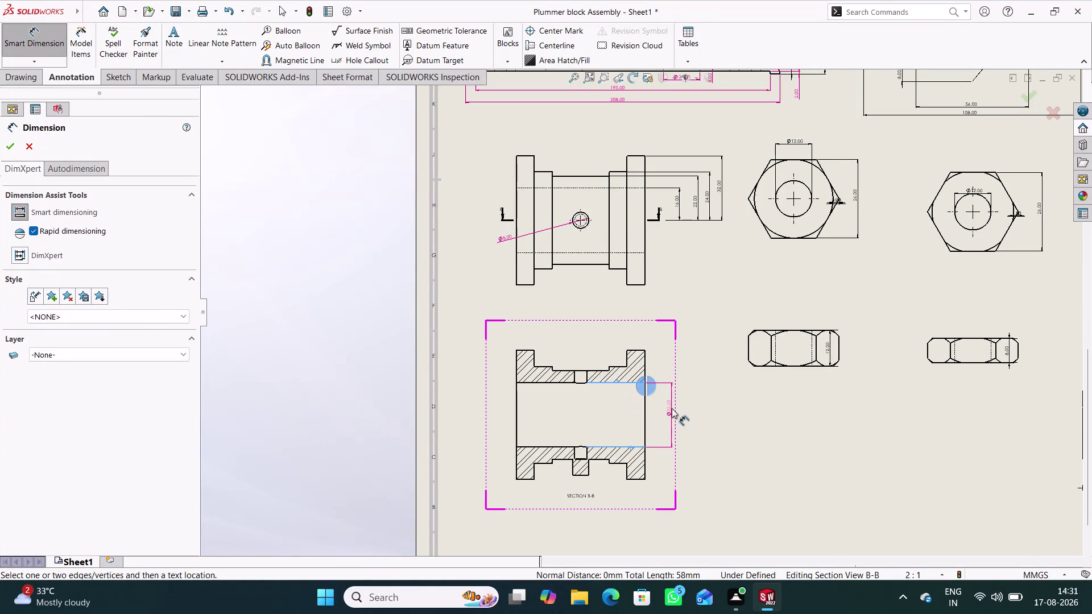
click(672, 408)
click(704, 418)
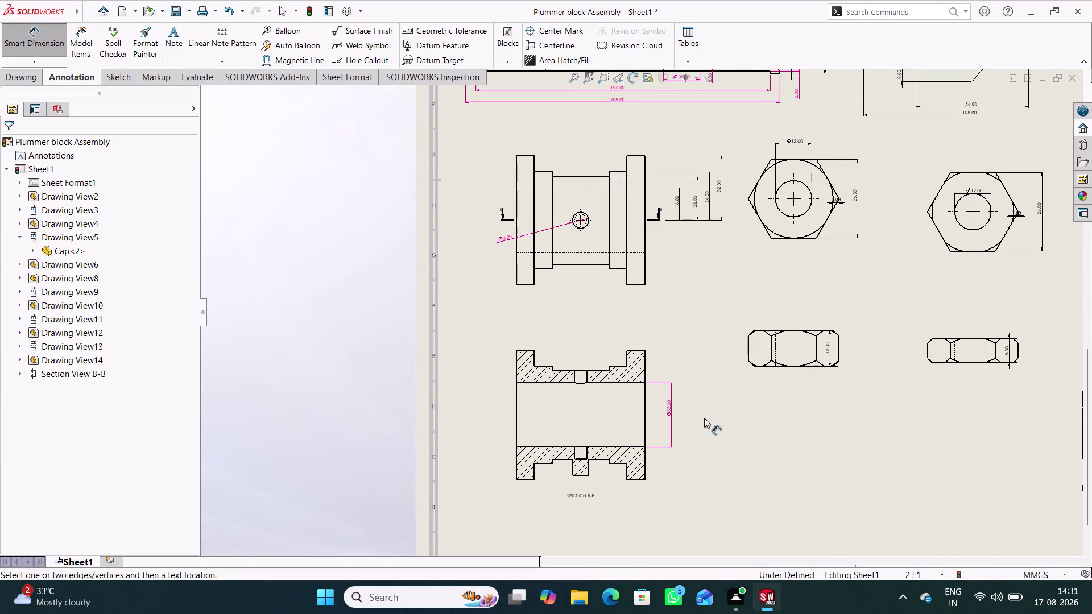
Hide the stray 31.3 angled dimension that was placed by mistake.
click(590, 474)
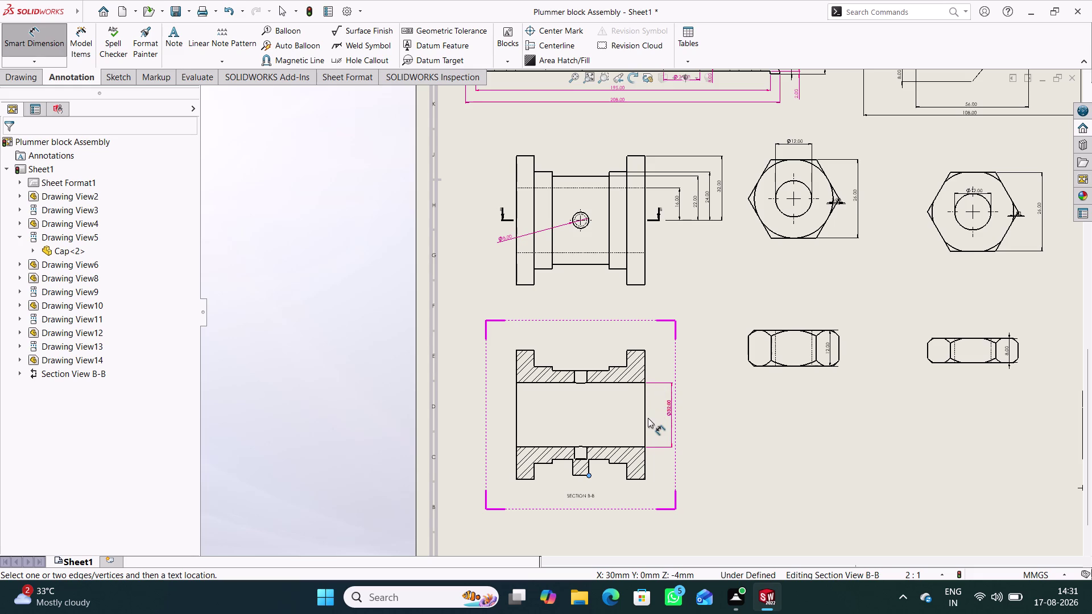
click(645, 447)
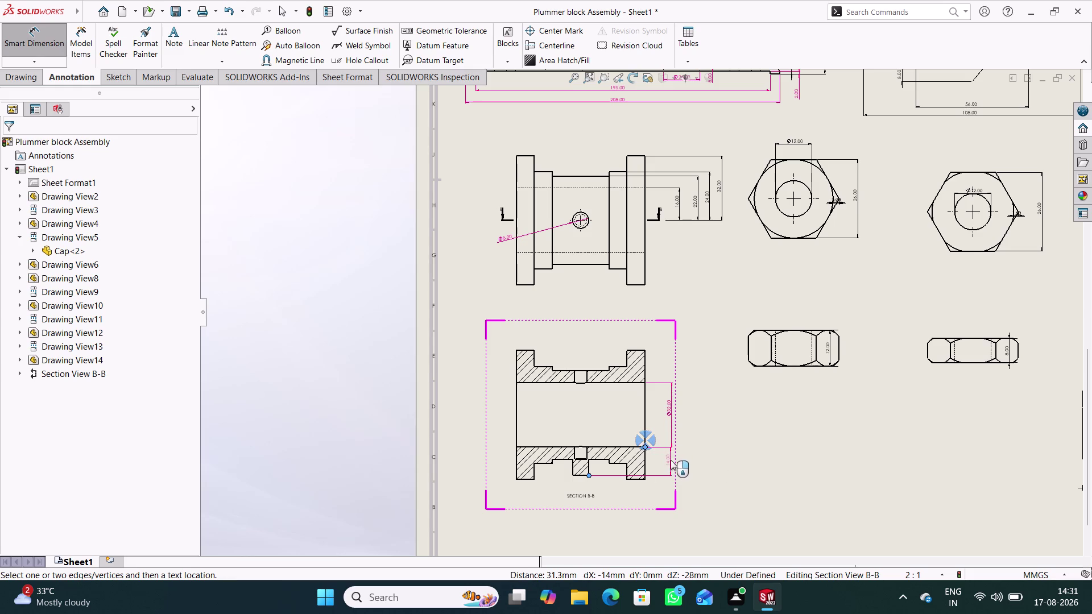
click(670, 460)
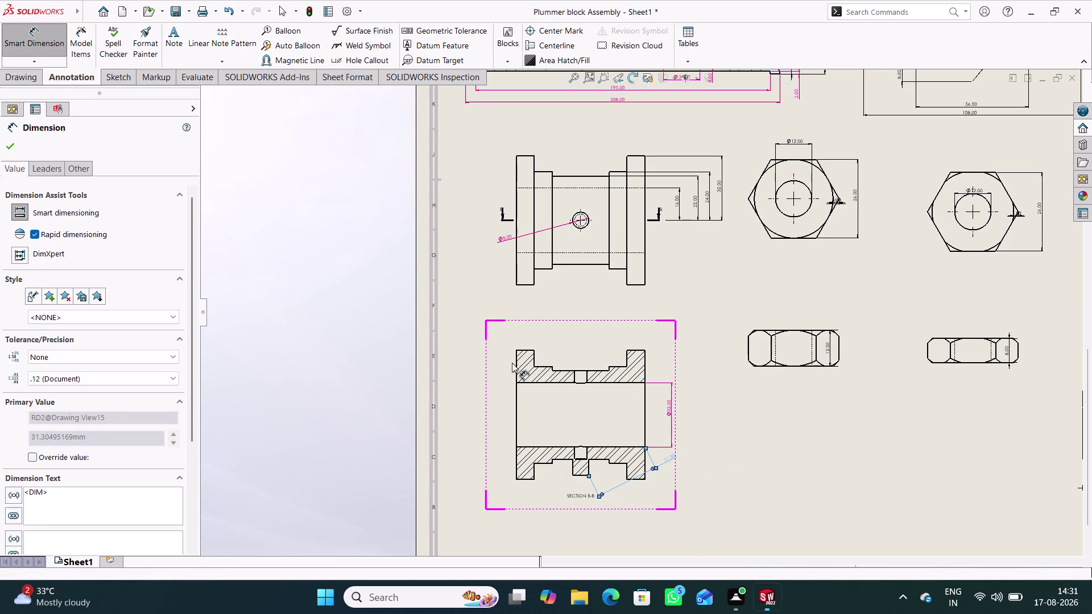
click(12, 146)
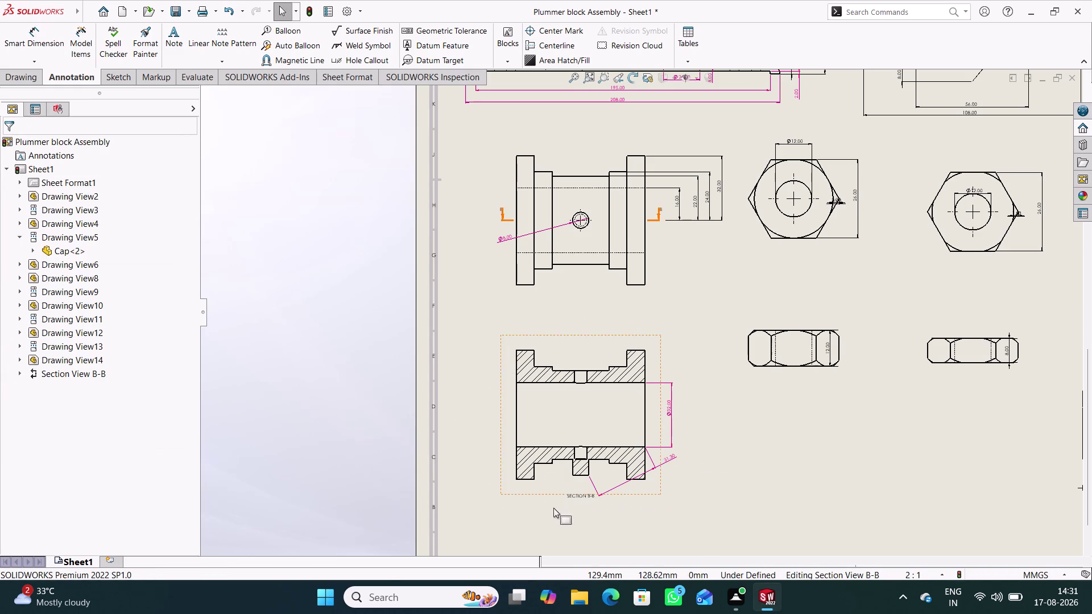
right_click(611, 487)
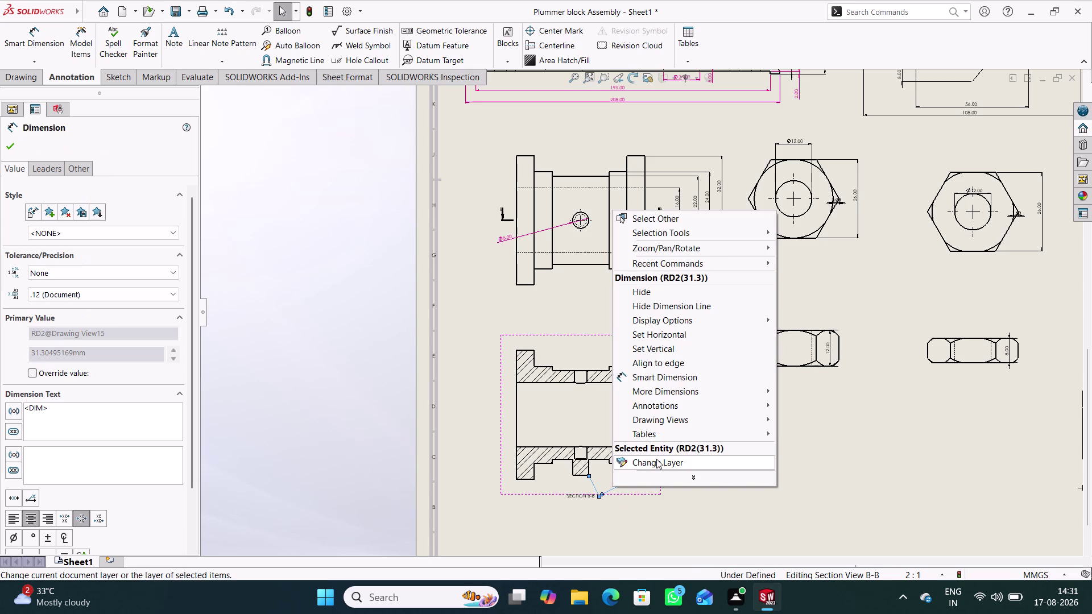
click(653, 293)
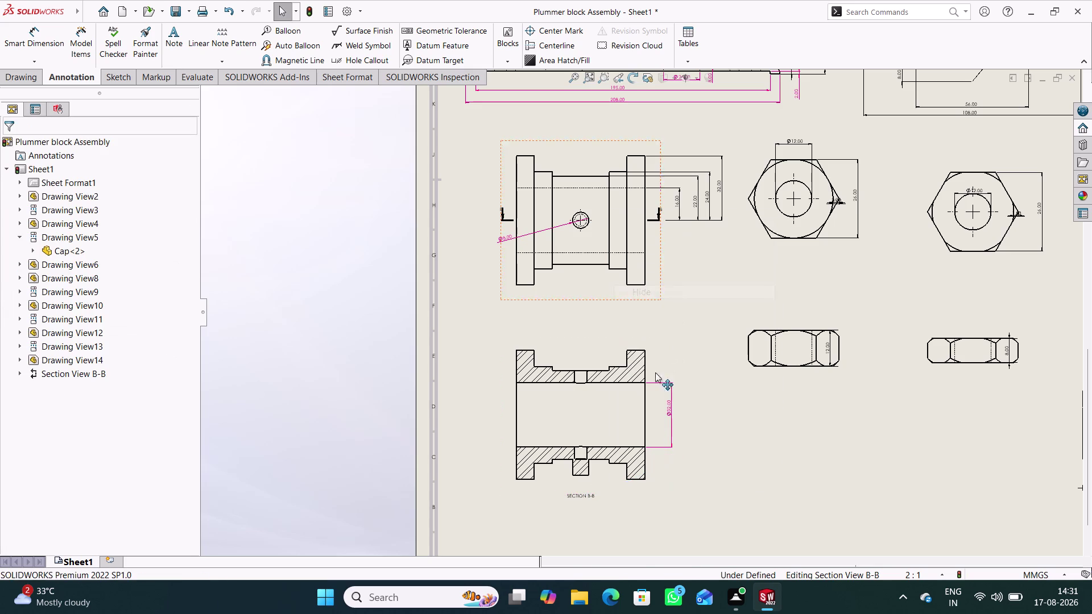
click(41, 36)
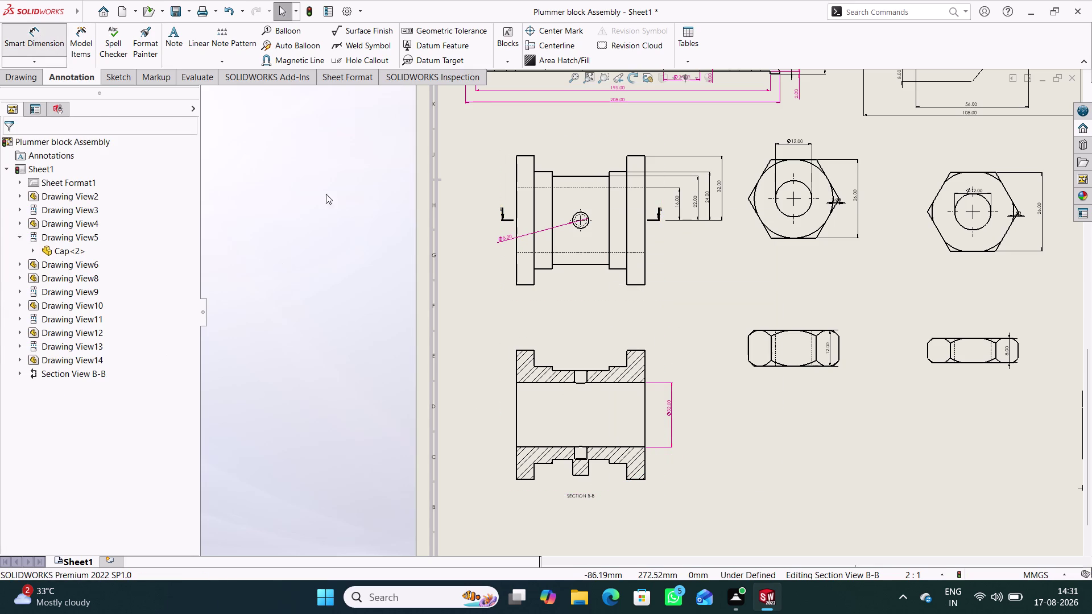
scroll(down, 3)
scroll(down, 3)
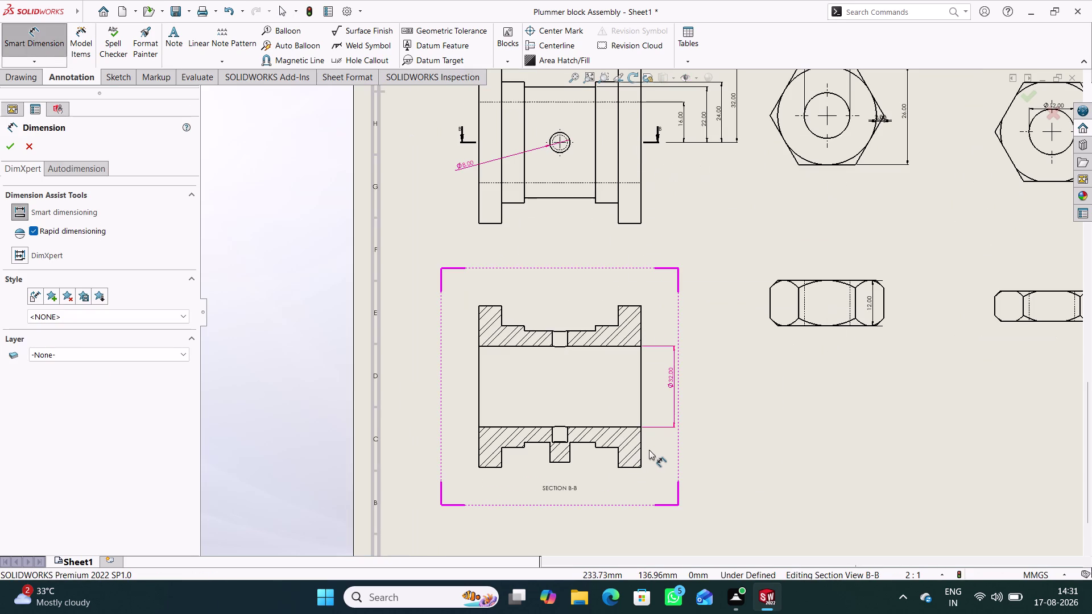
Add the Ø44 and Ø48 step diameters to section B-B.
click(595, 442)
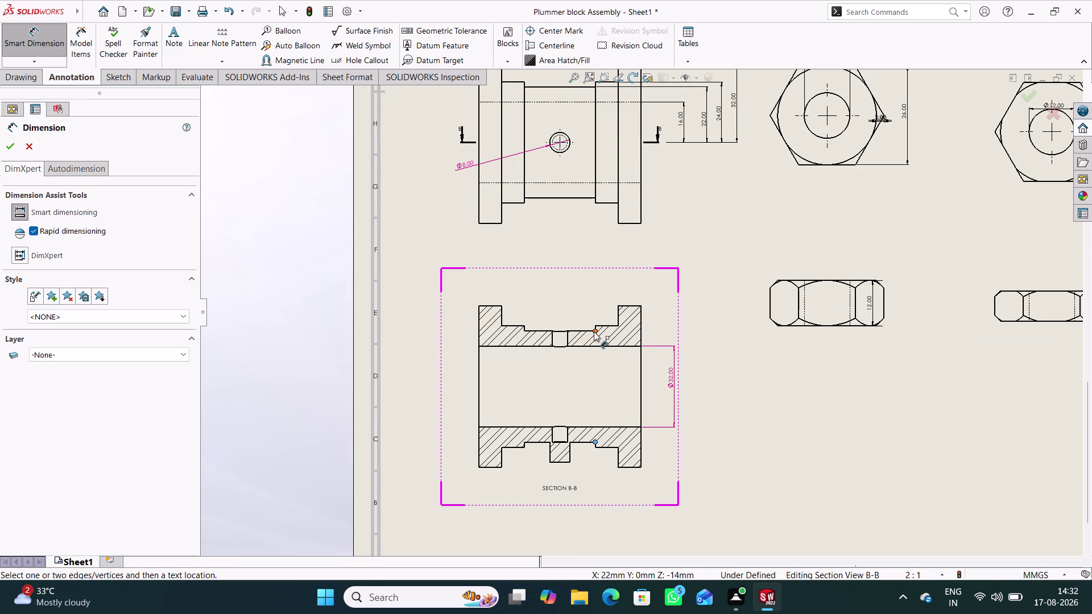
click(593, 331)
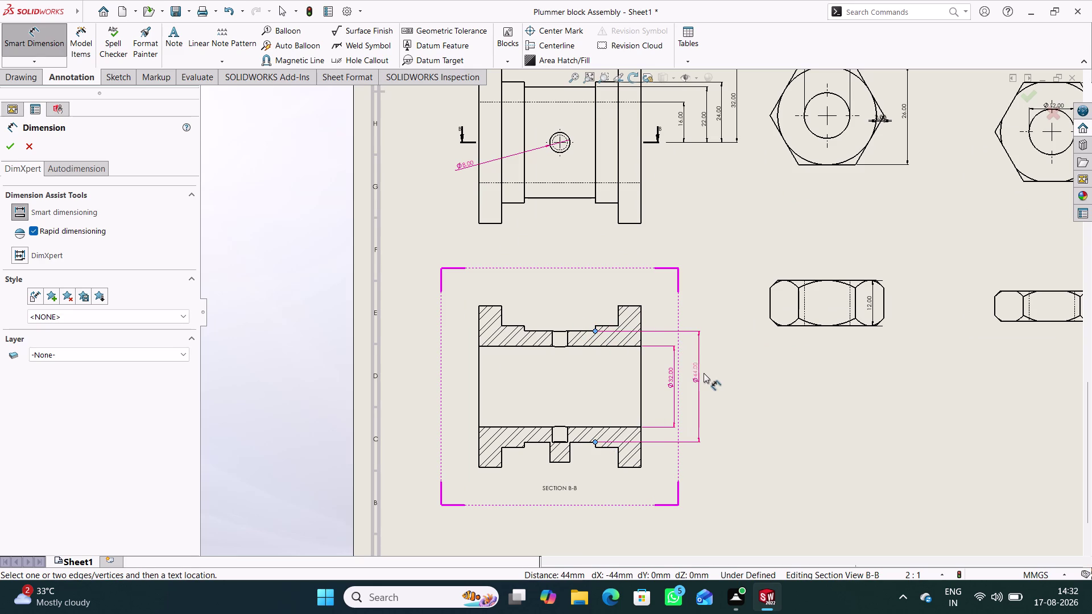
click(693, 377)
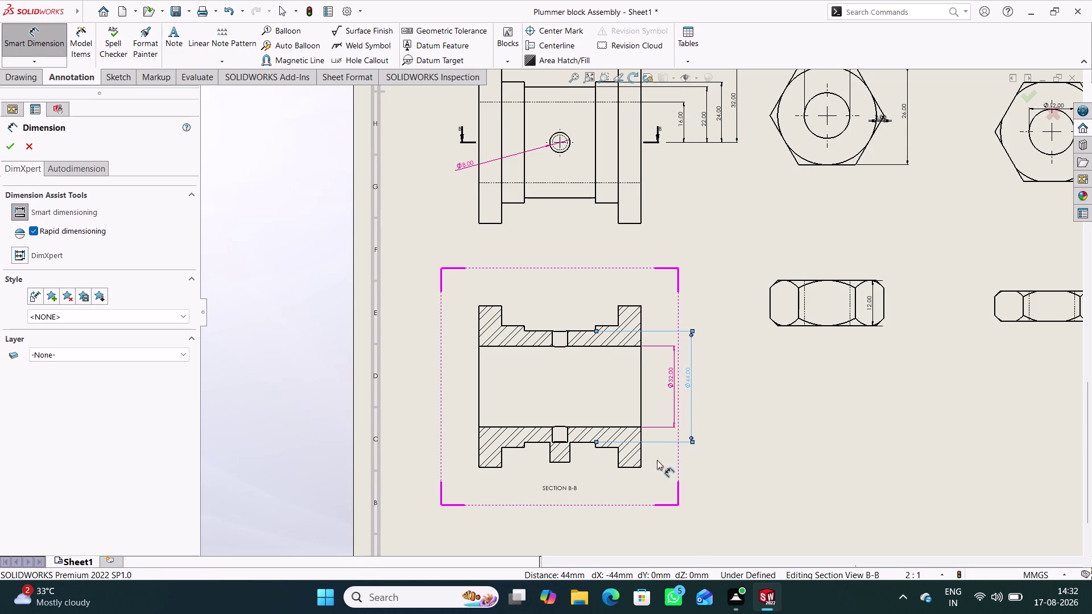
click(617, 446)
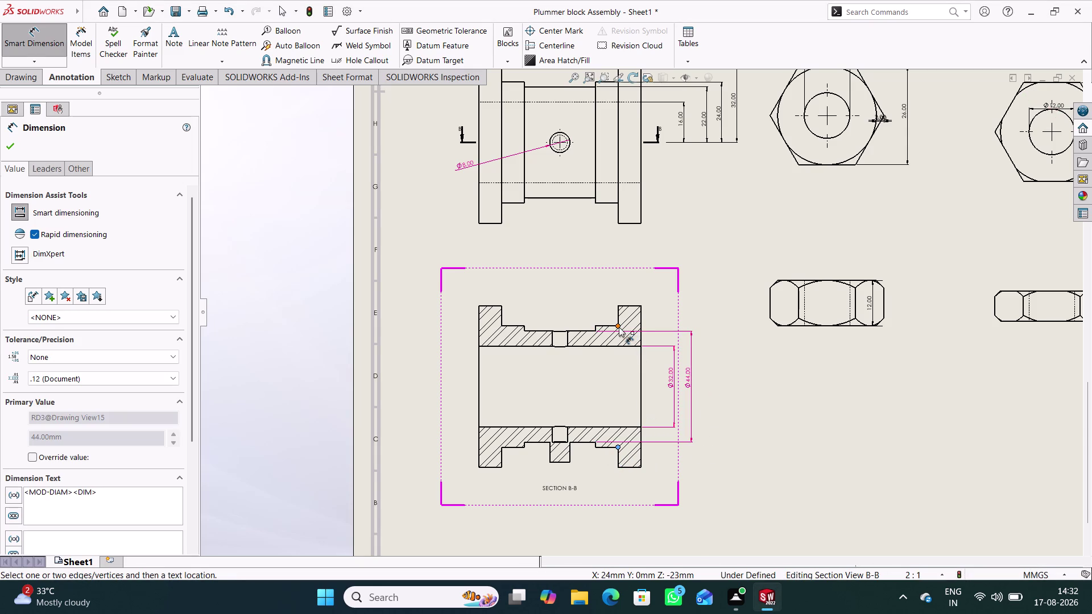
click(619, 327)
click(712, 380)
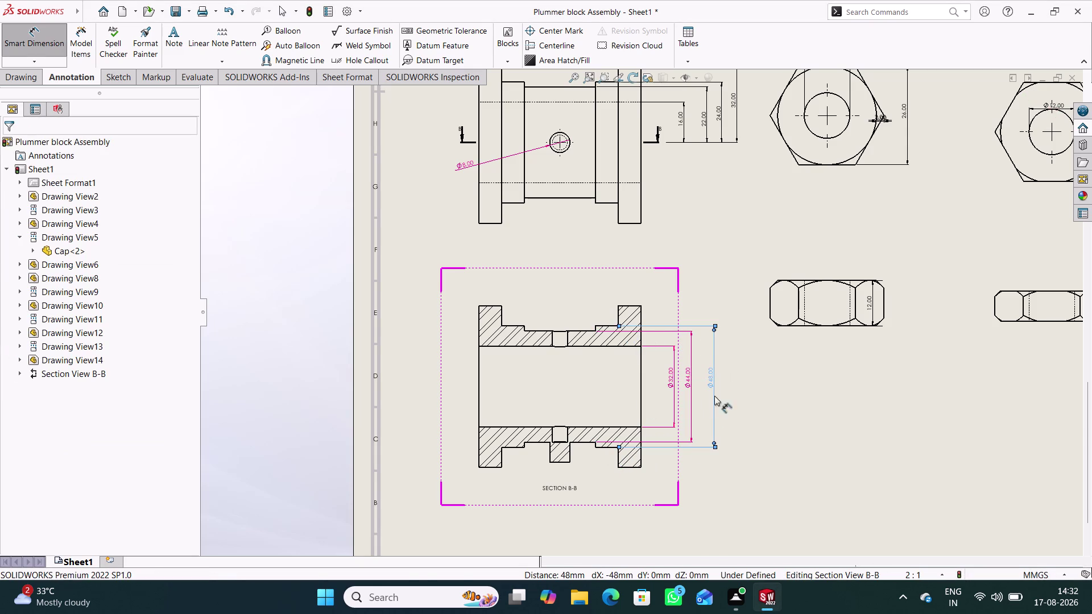
click(641, 466)
Add the Ø64 overall brass diameter and pick the top recess corners for the 28 mm width.
click(641, 306)
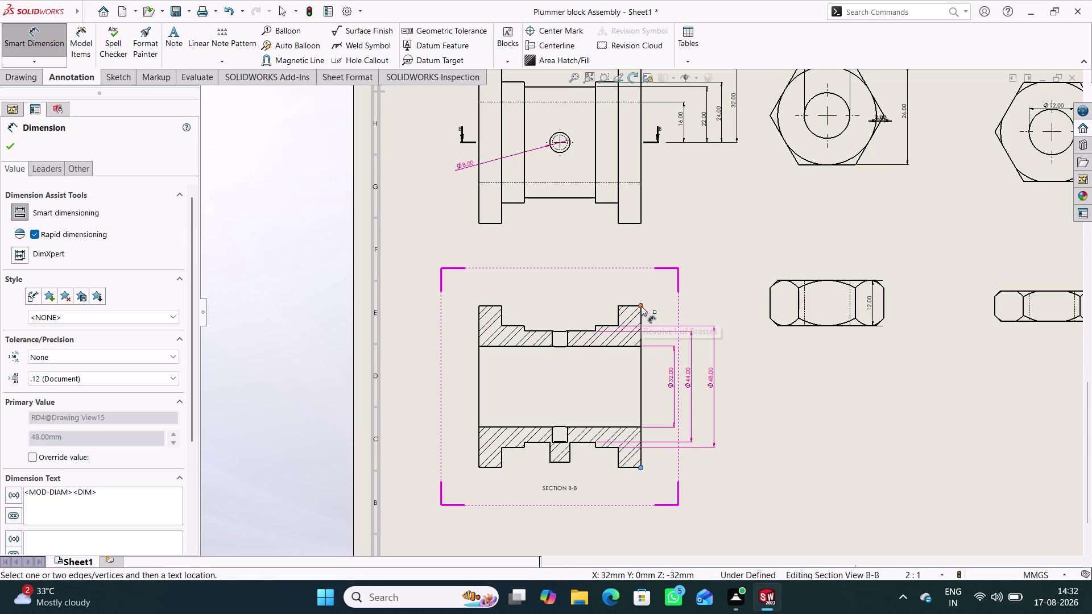
click(737, 381)
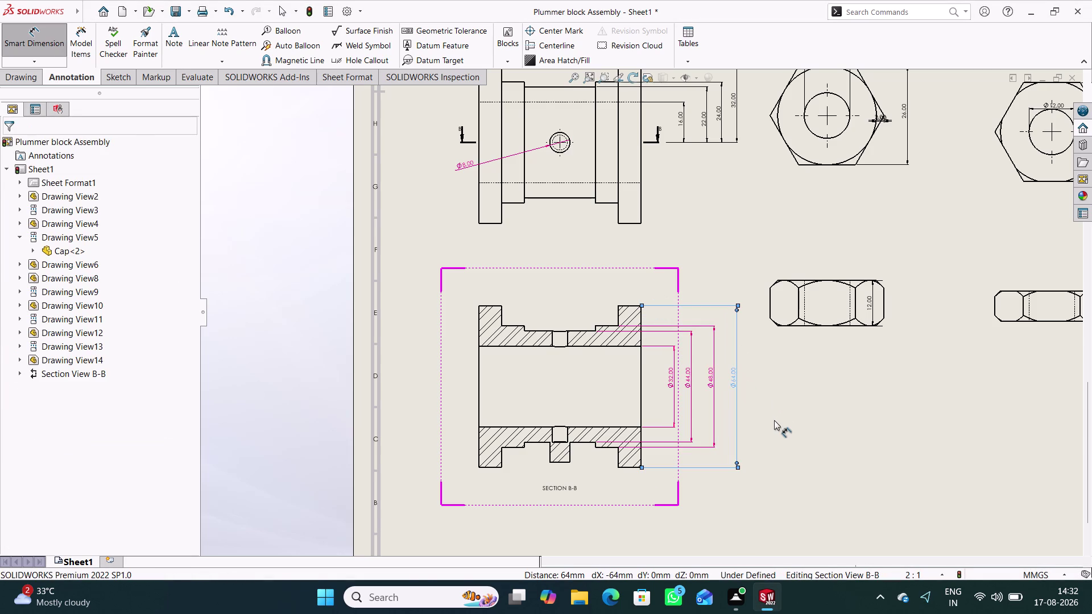
click(773, 425)
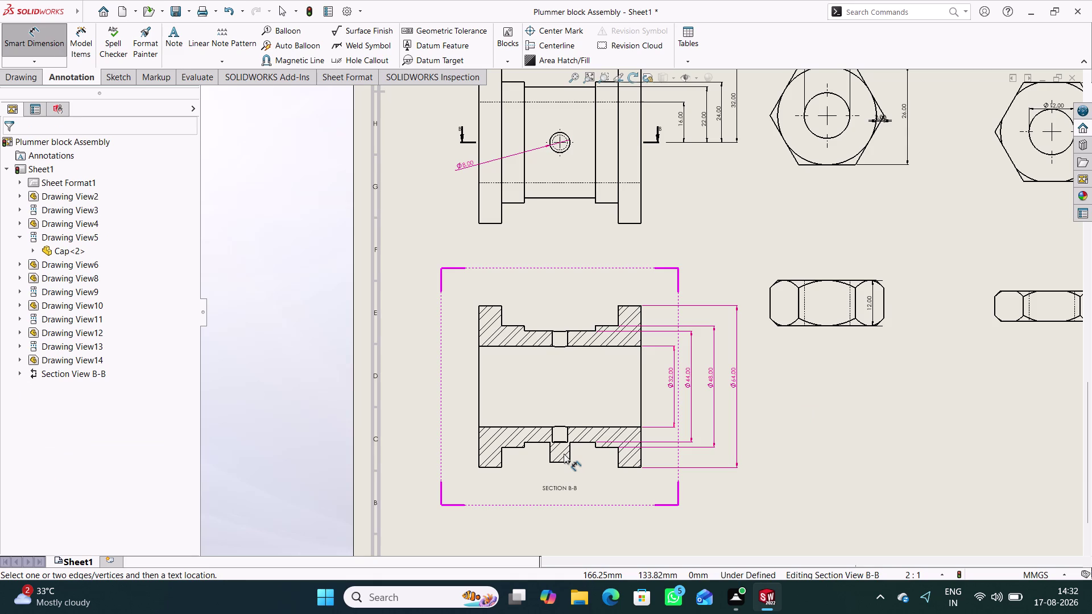
click(595, 325)
click(523, 325)
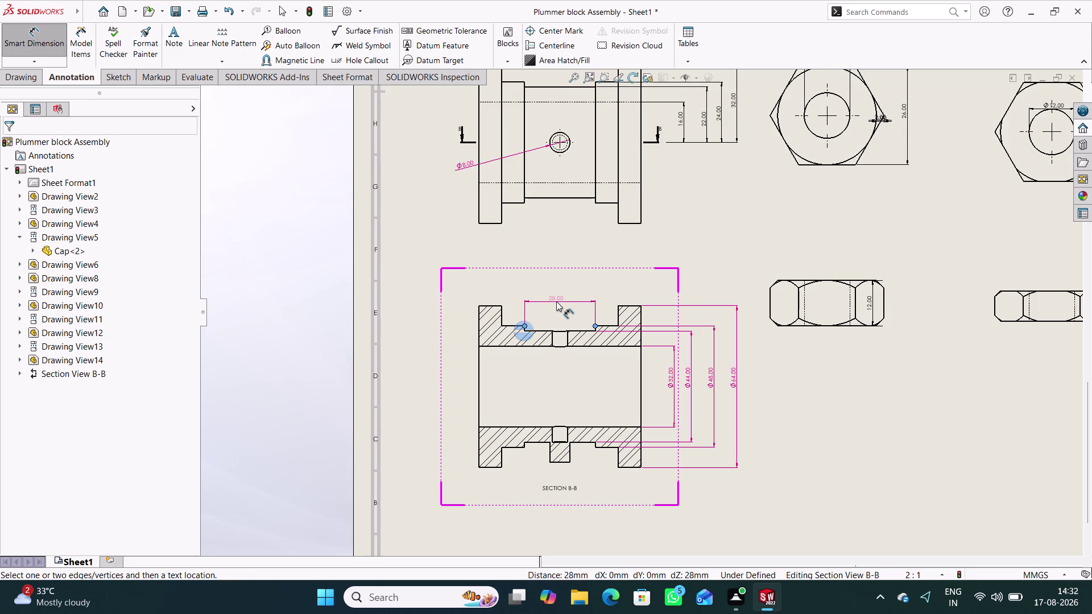
Place the 28 mm recess and 46 mm widths along section B-B's top, plus the 9 mm flange.
click(557, 301)
click(502, 305)
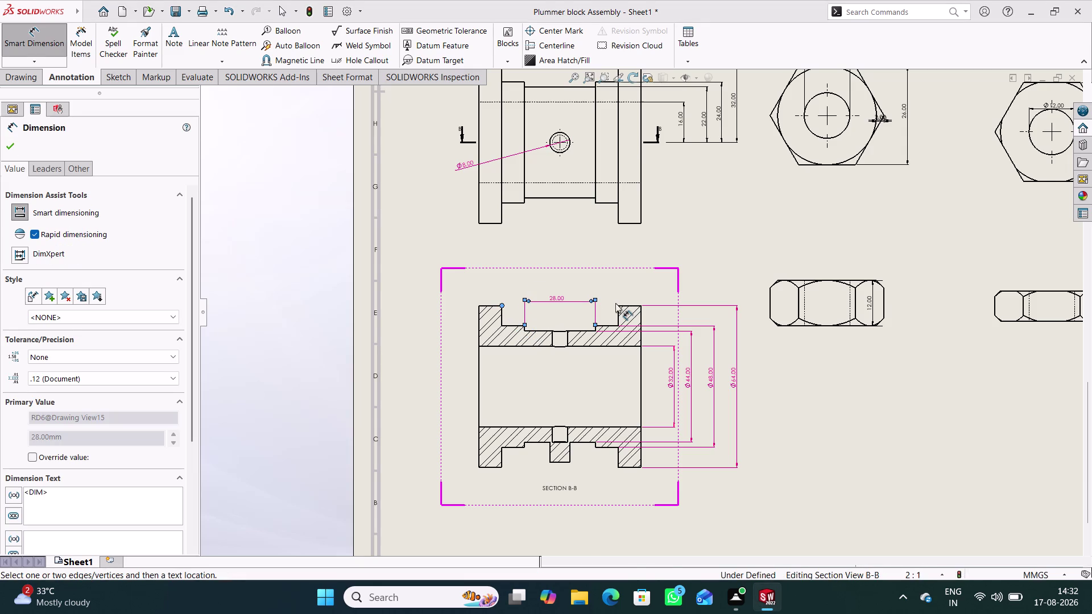
click(618, 306)
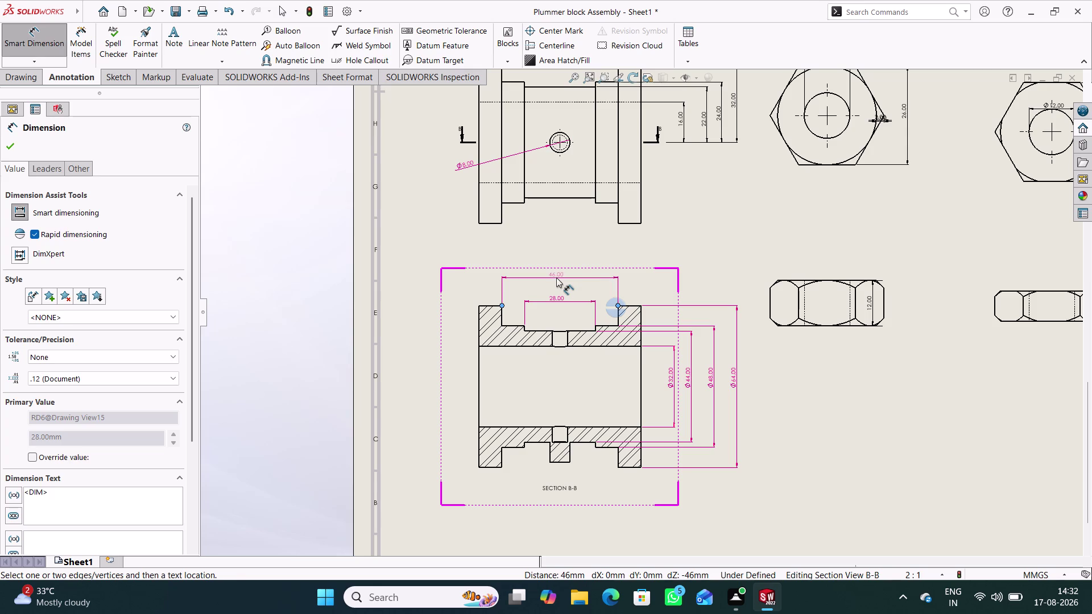
click(556, 278)
click(489, 305)
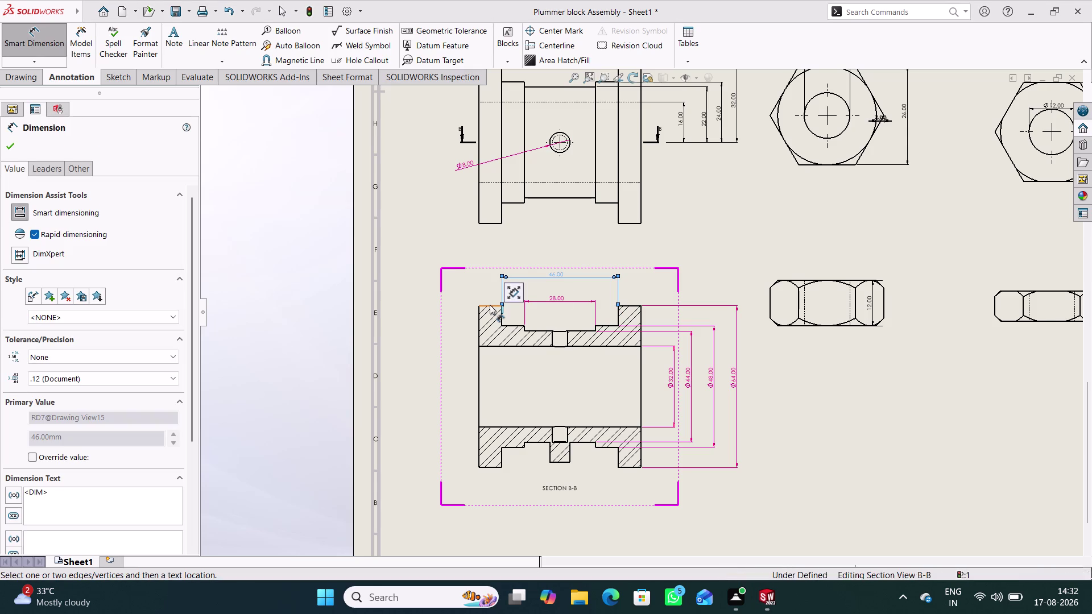
click(451, 282)
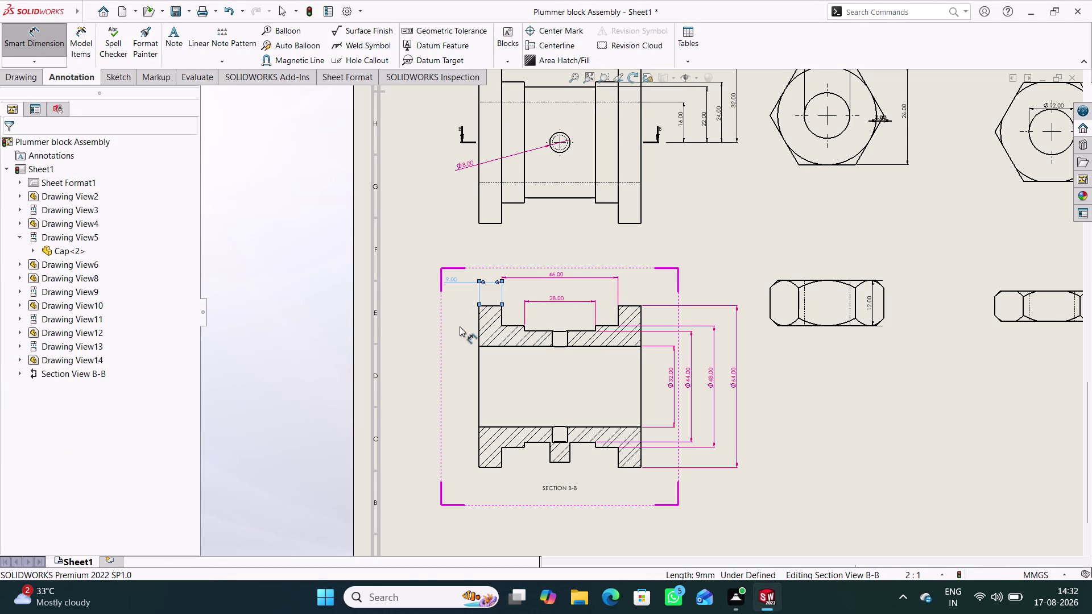
click(456, 342)
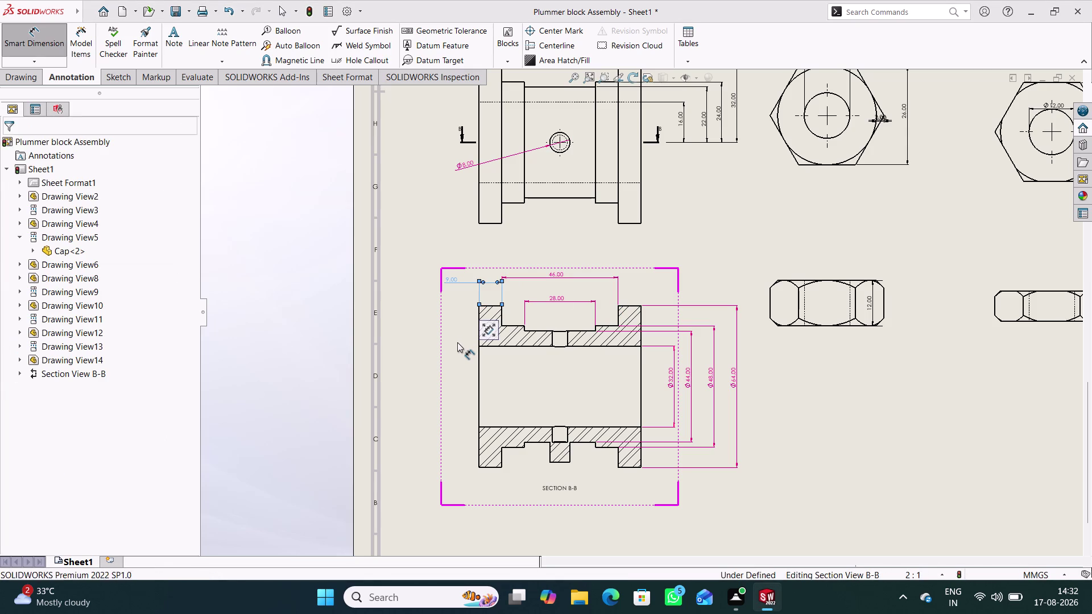